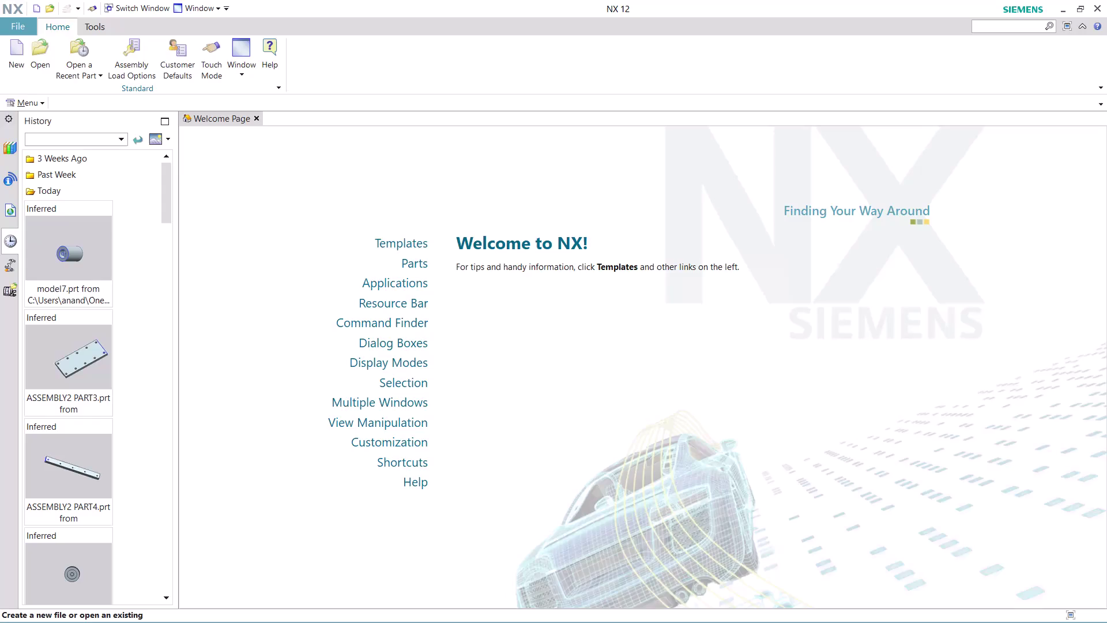
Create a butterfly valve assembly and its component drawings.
Search Command Finder for JOURNAL and start a new journal recording past the warning.
text(JOURN)
text(AL)
key(Return)
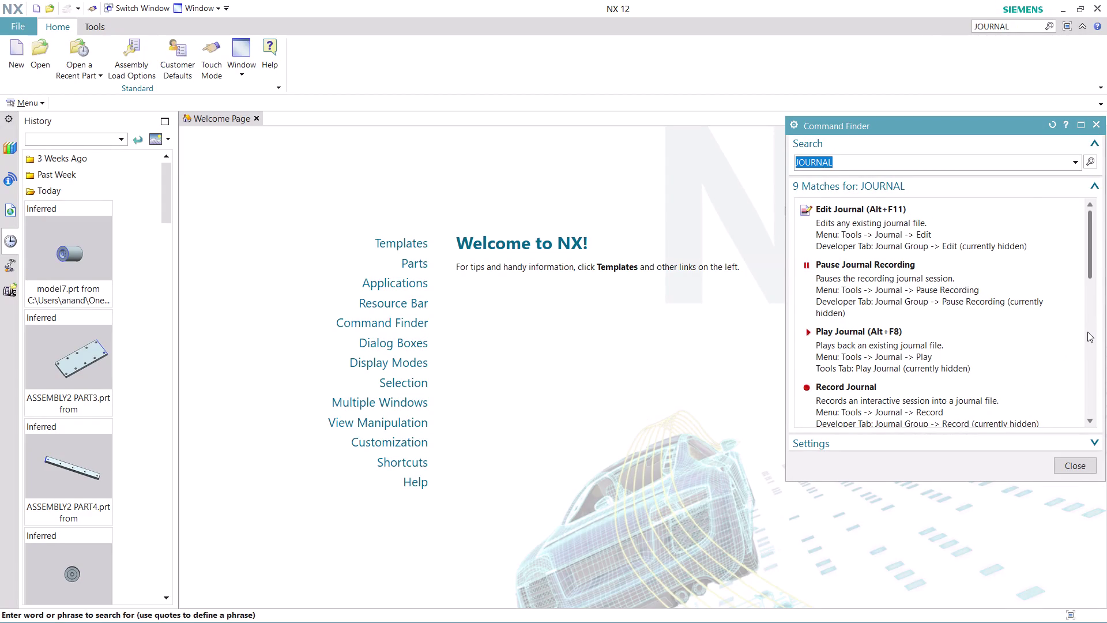
scroll(down, 3)
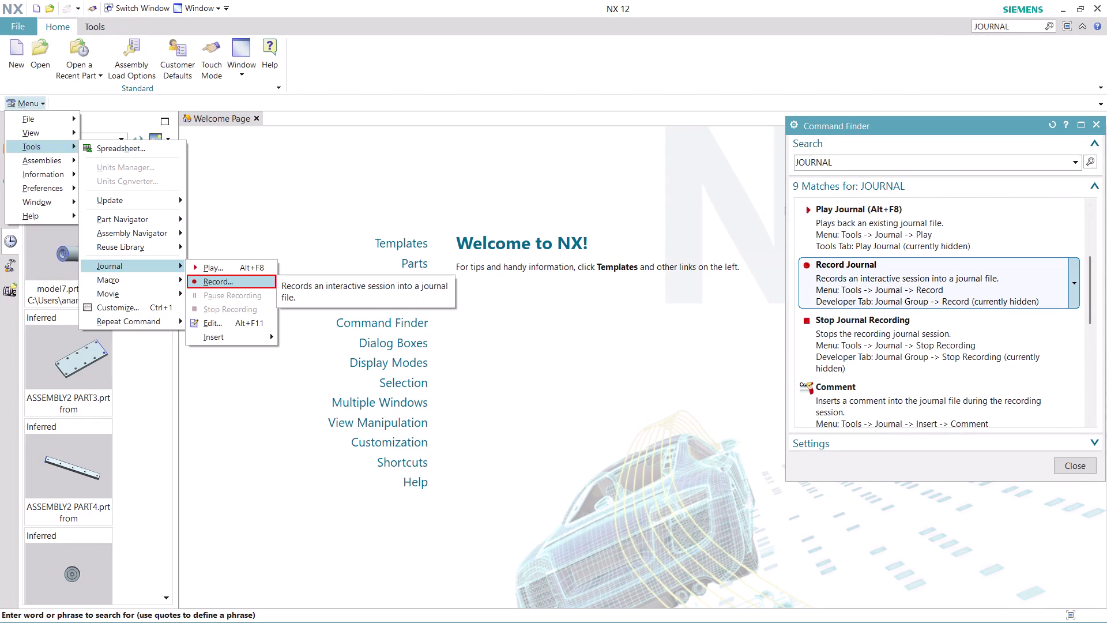
click(879, 287)
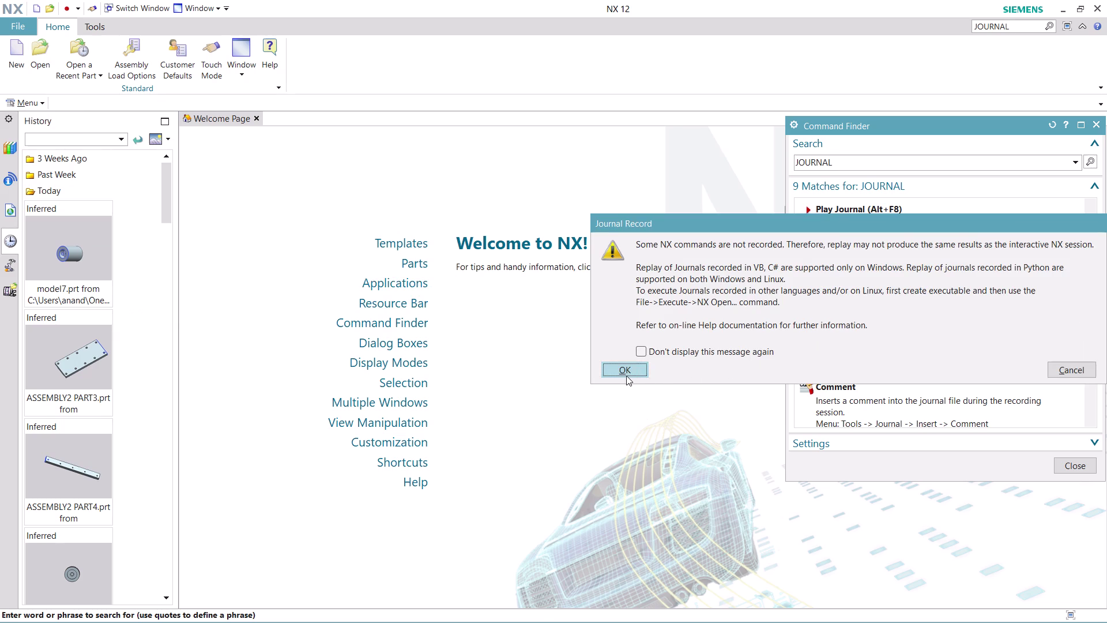
click(626, 376)
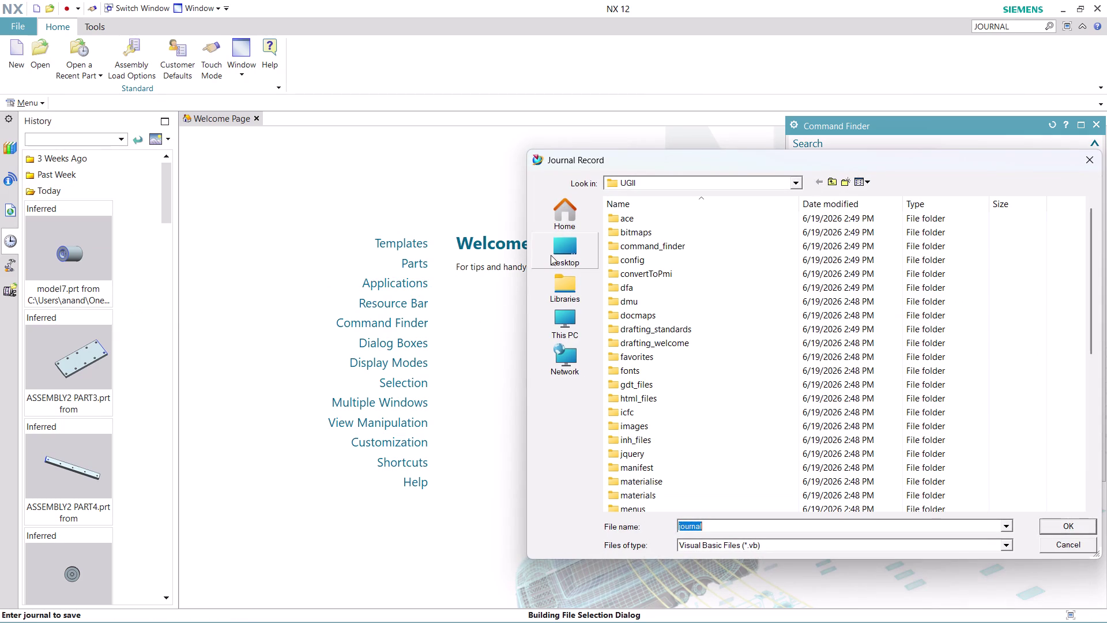
Save the journal as 'ASSEMBLY 16' in Desktop > nx-cad drawing files.
click(552, 254)
double_click(705, 449)
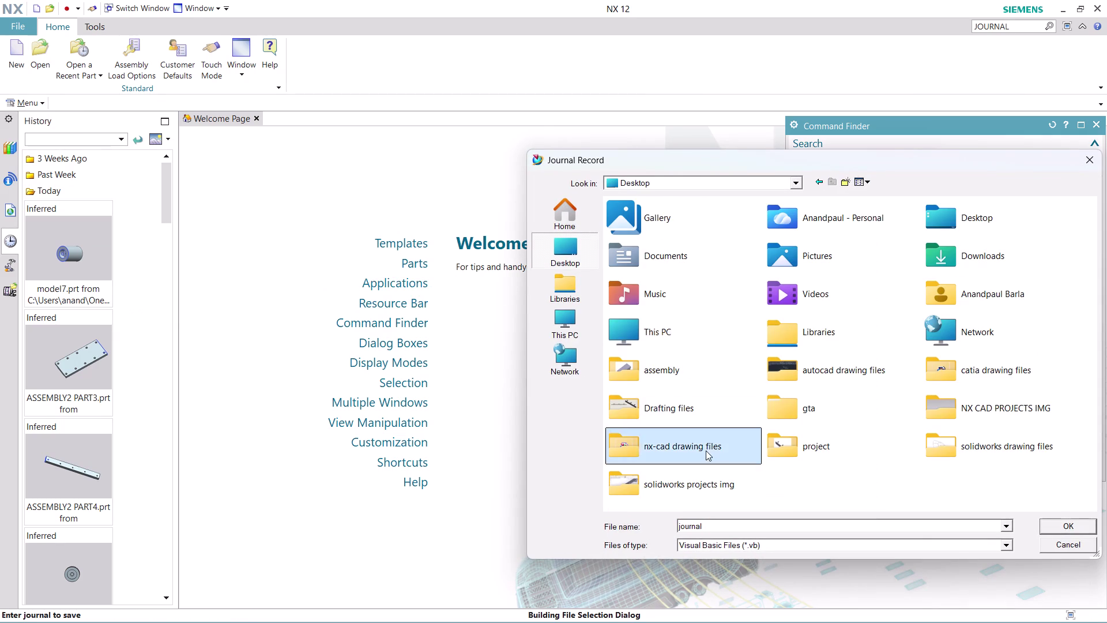
click(731, 524)
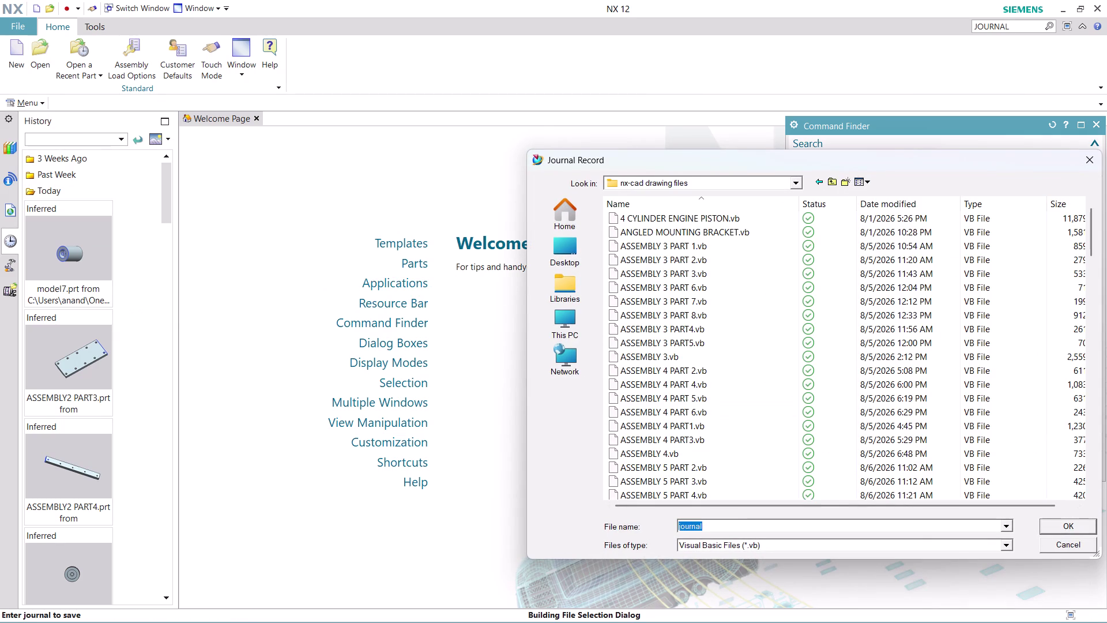
text(ASS)
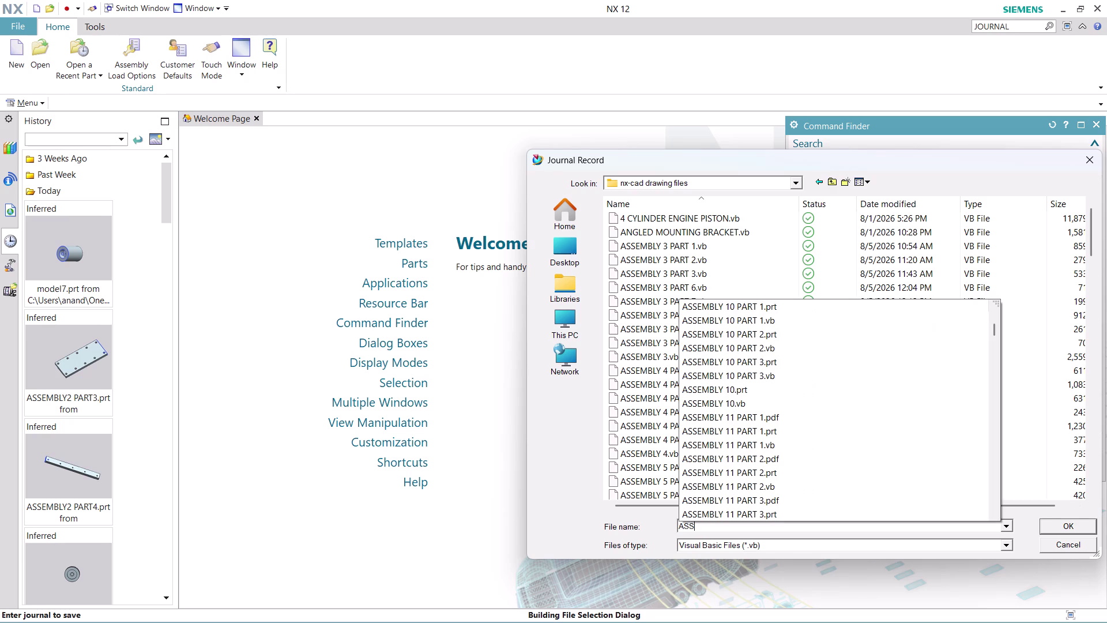
text(EMBLY)
key(space)
text(1)
key(6)
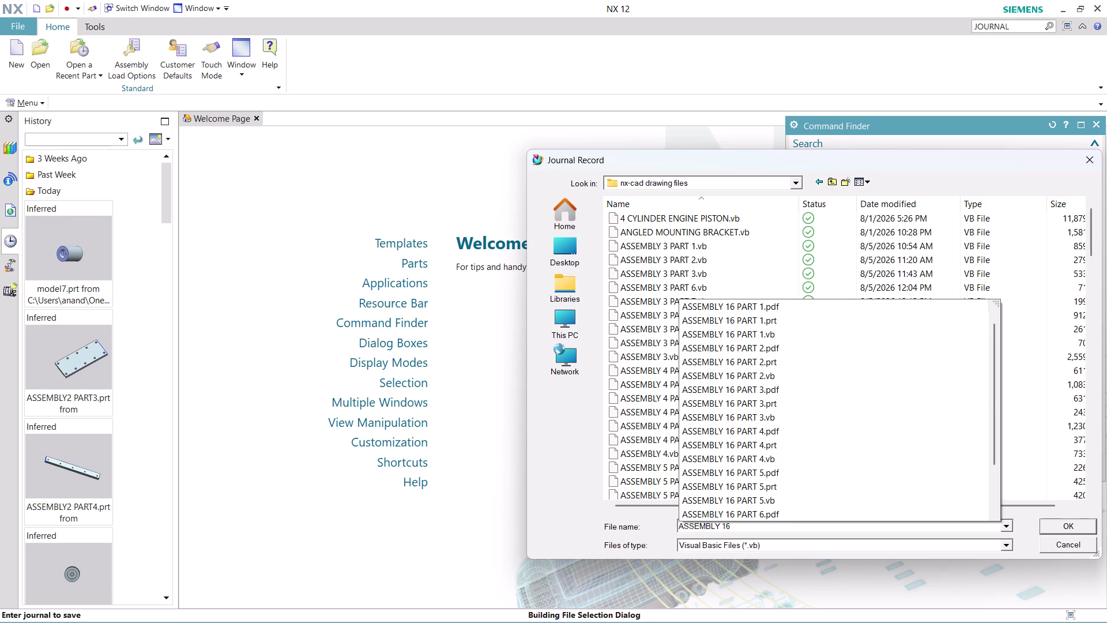
key(Return)
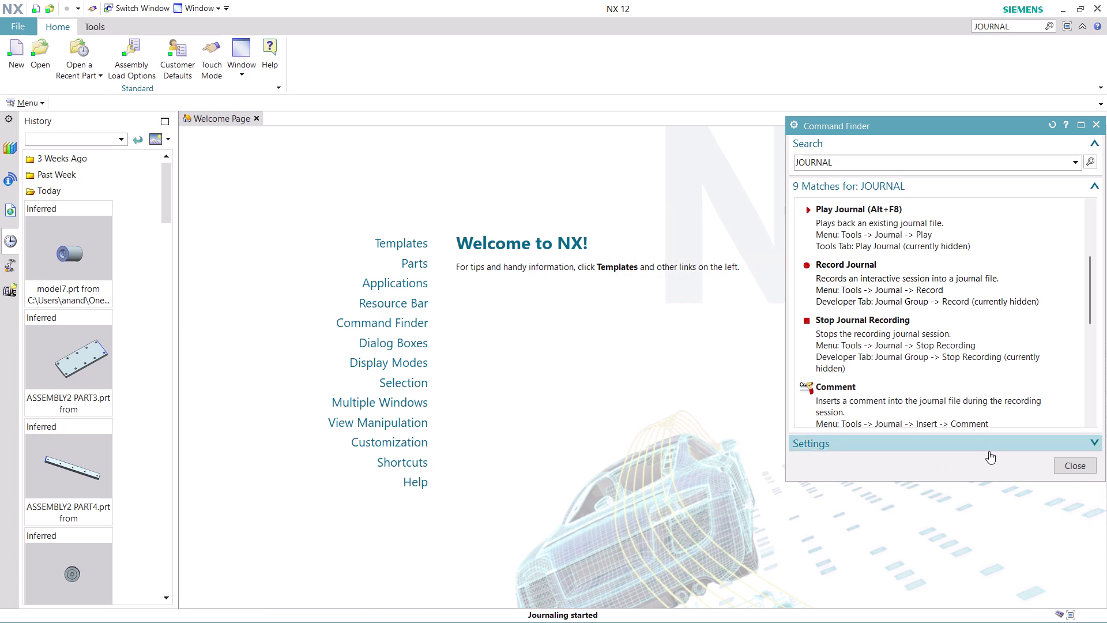
click(1067, 461)
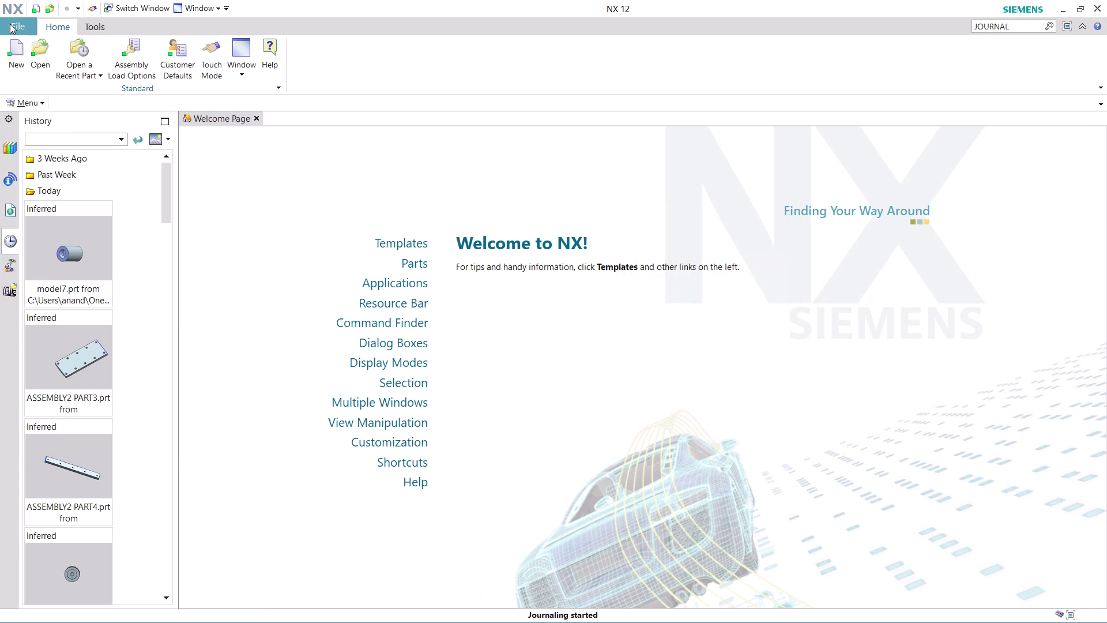
Create a new assembly file using the Assembly template on the Model tab.
click(9, 24)
click(45, 43)
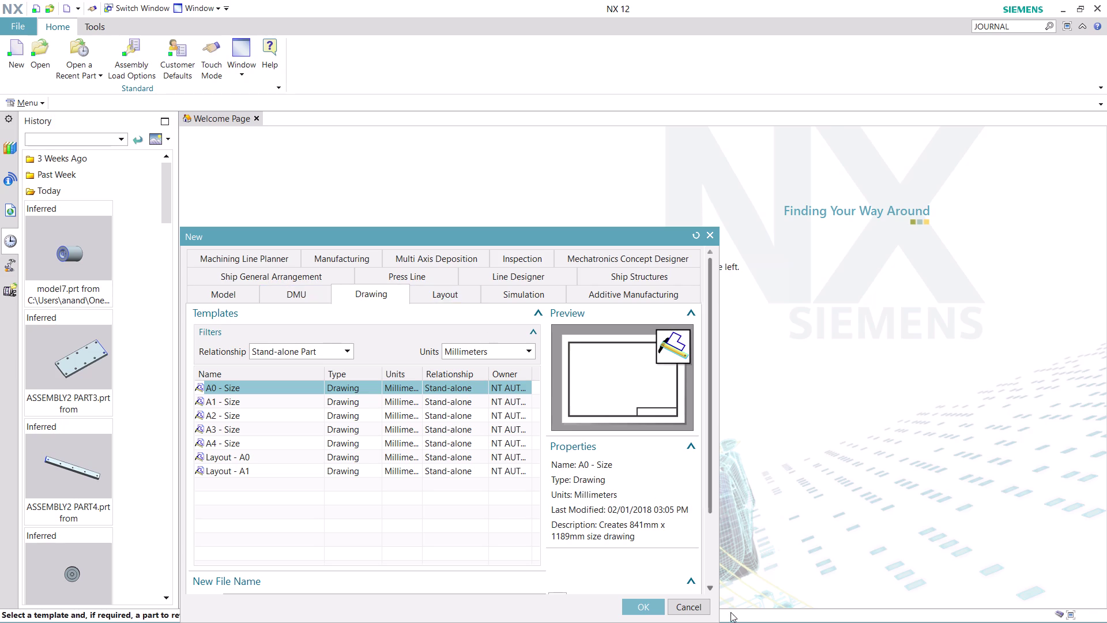
click(697, 607)
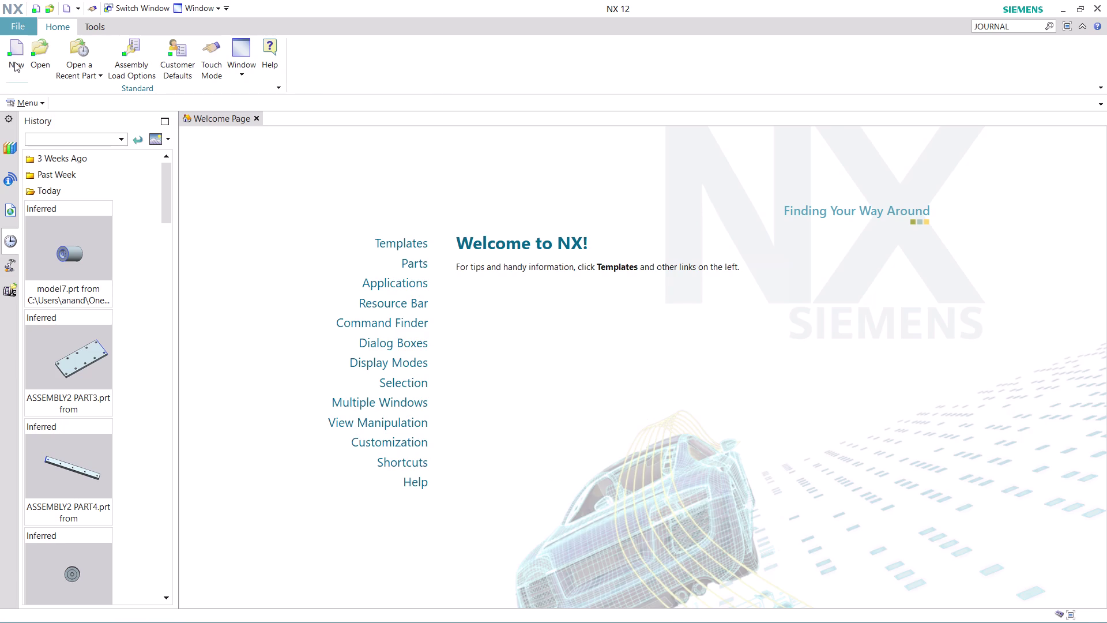
click(15, 61)
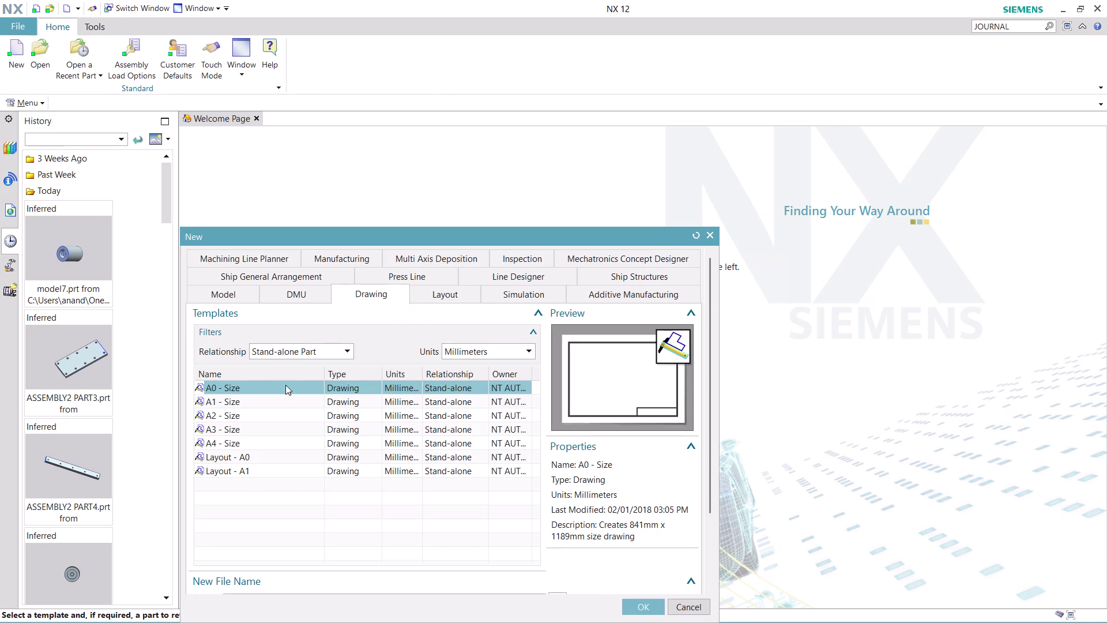
click(226, 296)
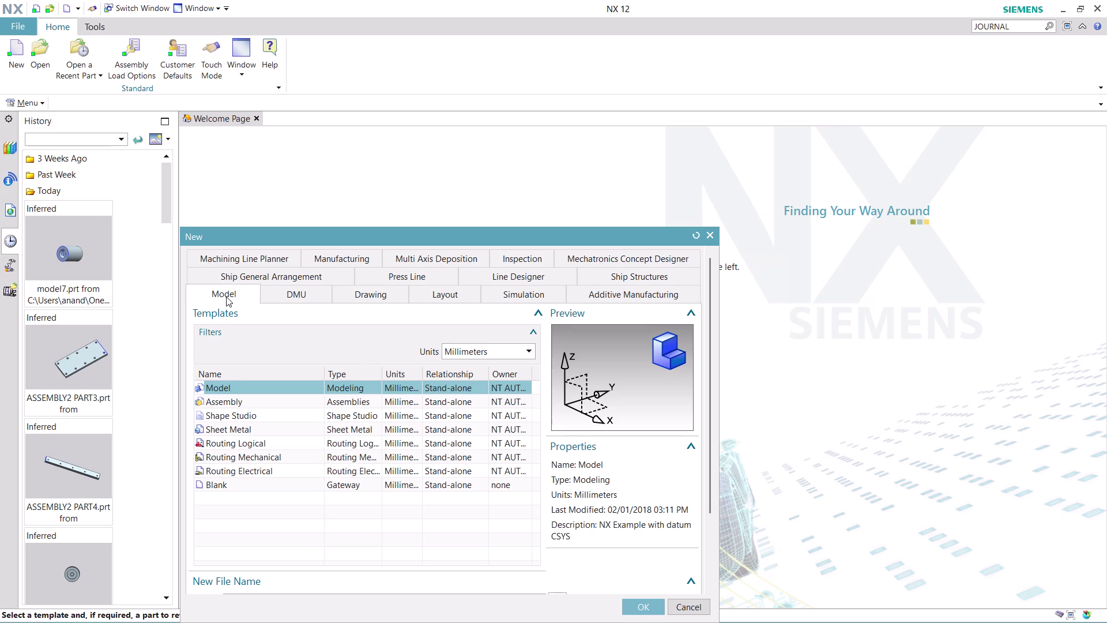
click(256, 403)
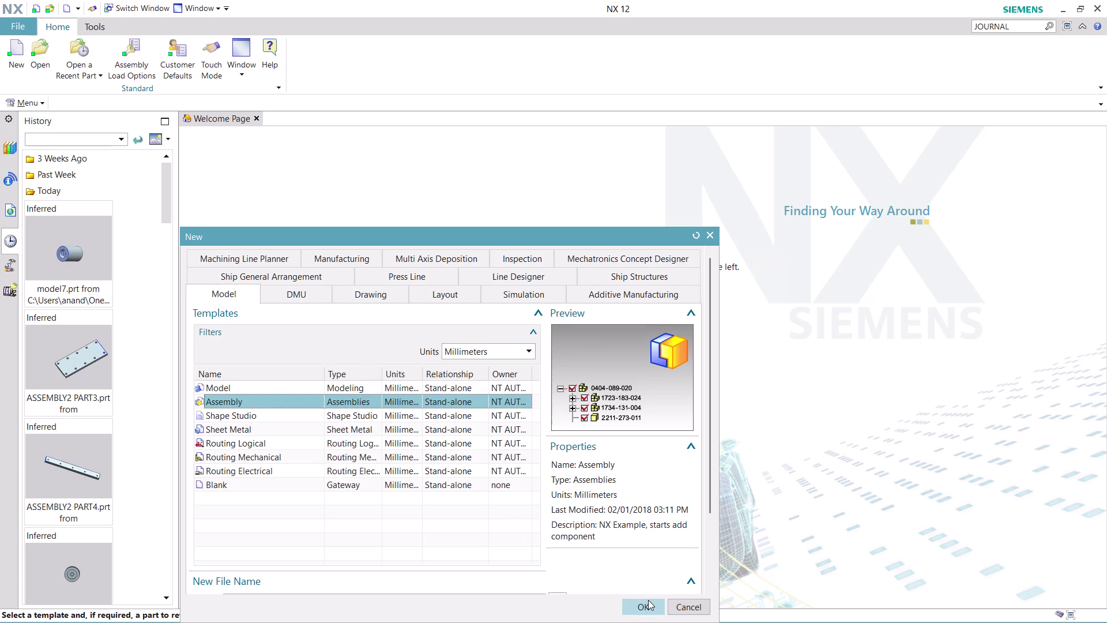
click(648, 600)
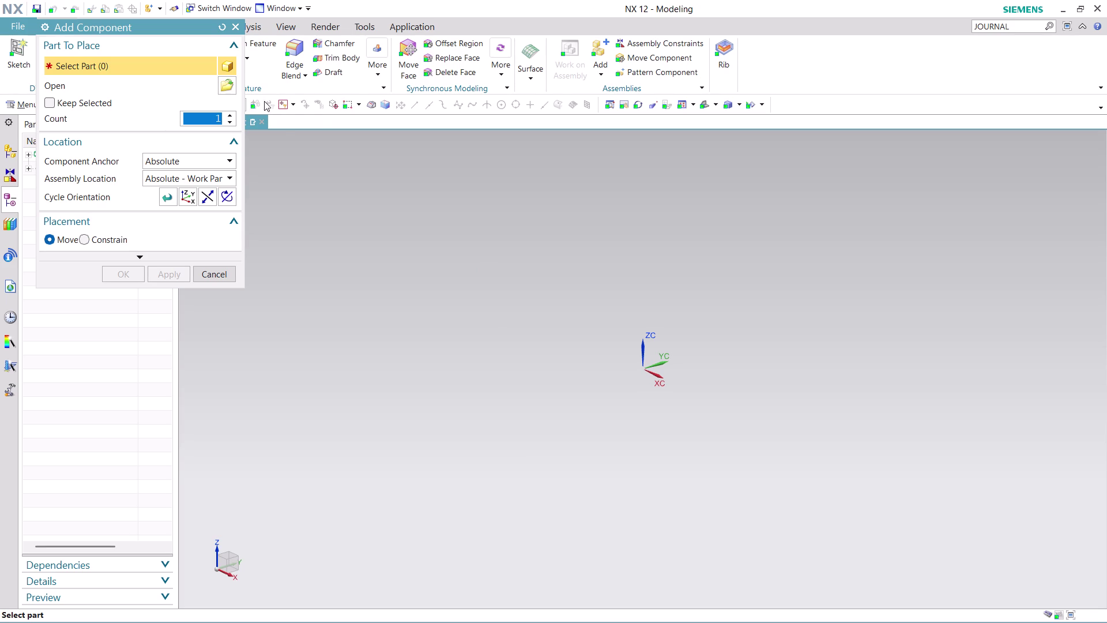
Browse to Desktop > nx-cad drawing files and select ASSEMBLY 16 PART 1.
click(231, 83)
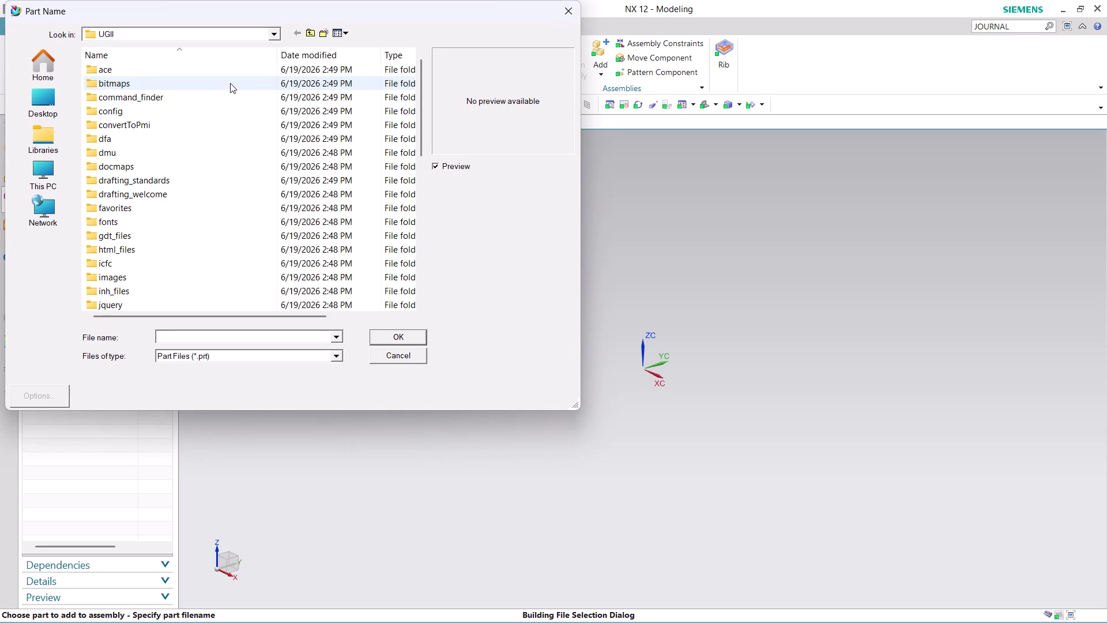
click(46, 97)
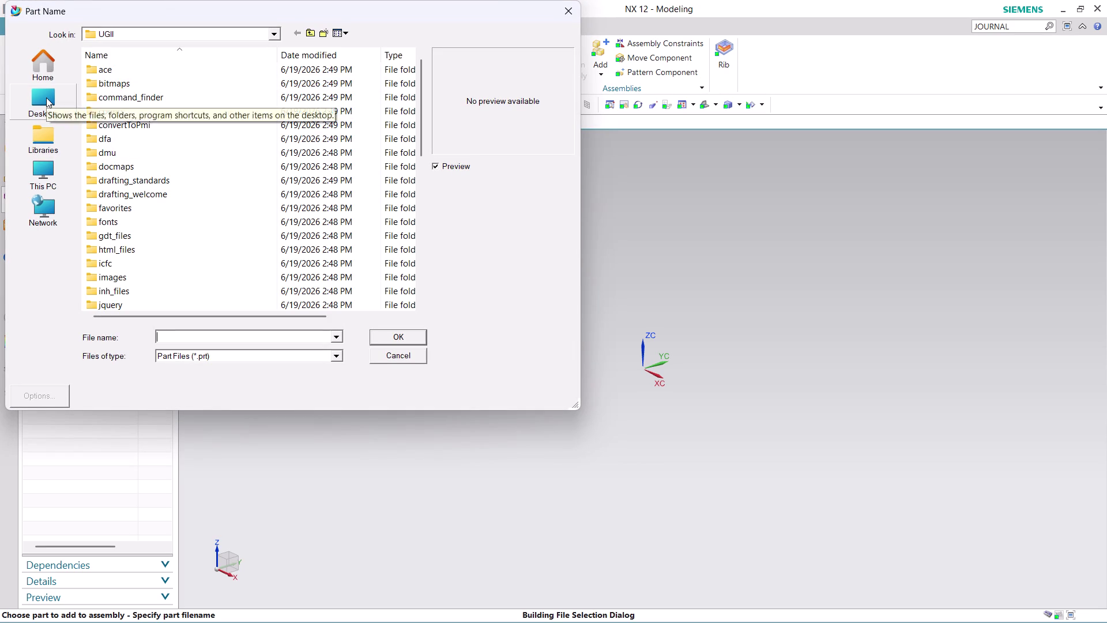
scroll(down, 3)
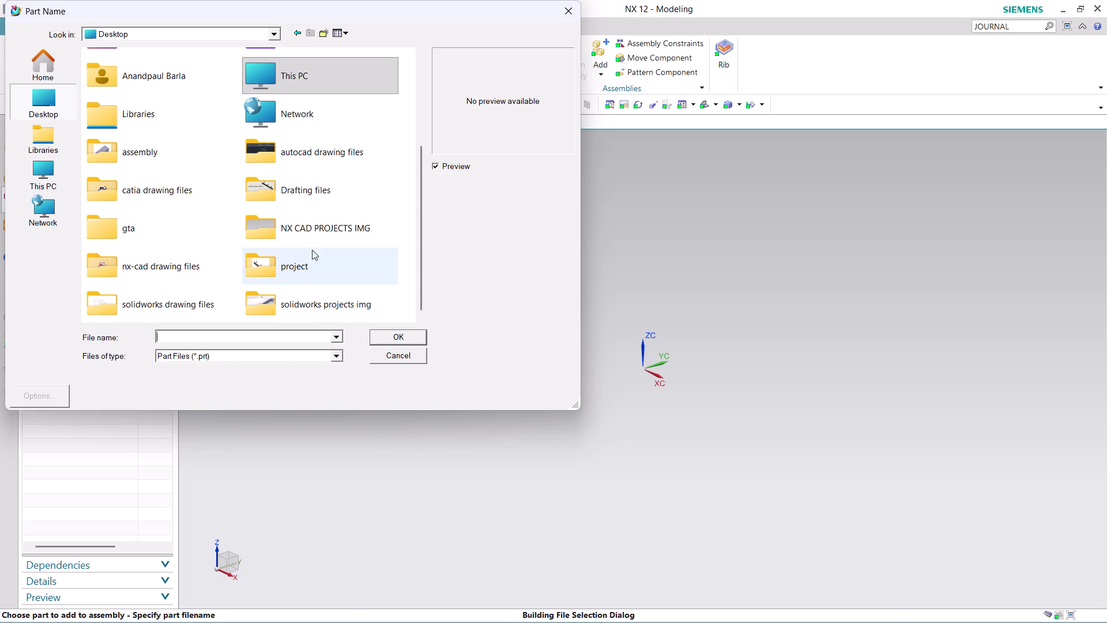
double_click(163, 272)
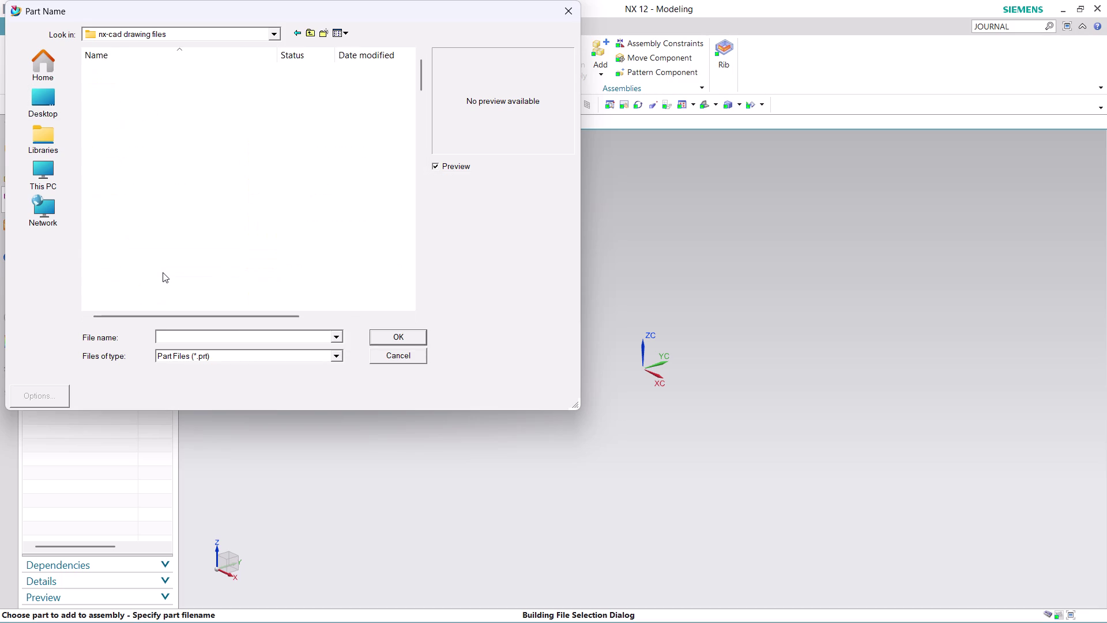
scroll(down, 3)
scroll(down, 3)
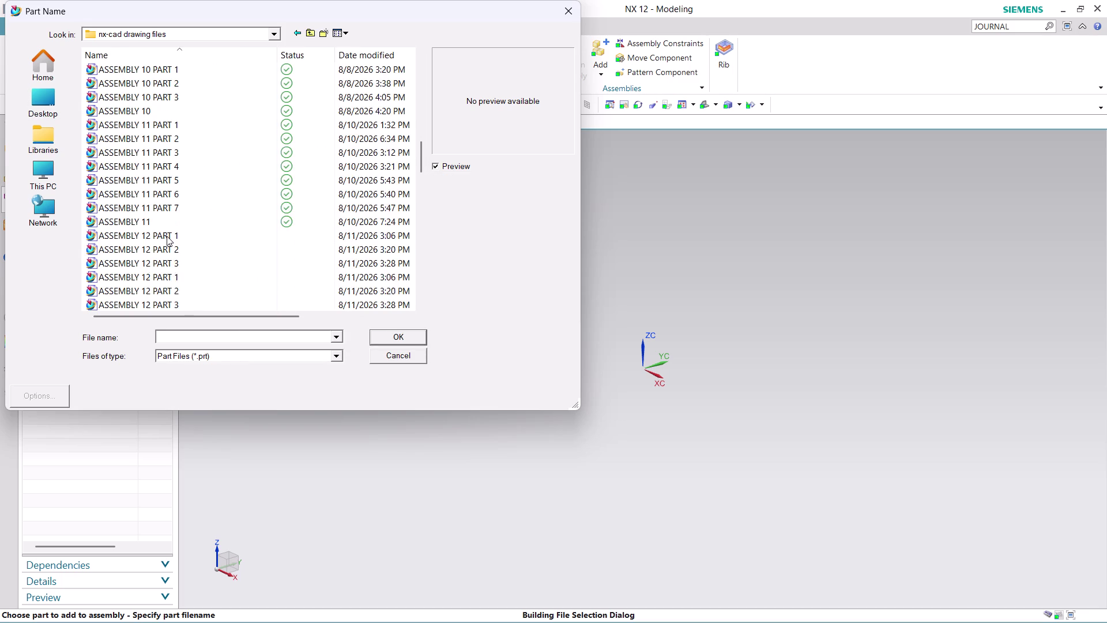
scroll(down, 3)
scroll(down, 3)
scroll(down, 3)
scroll(down, 3)
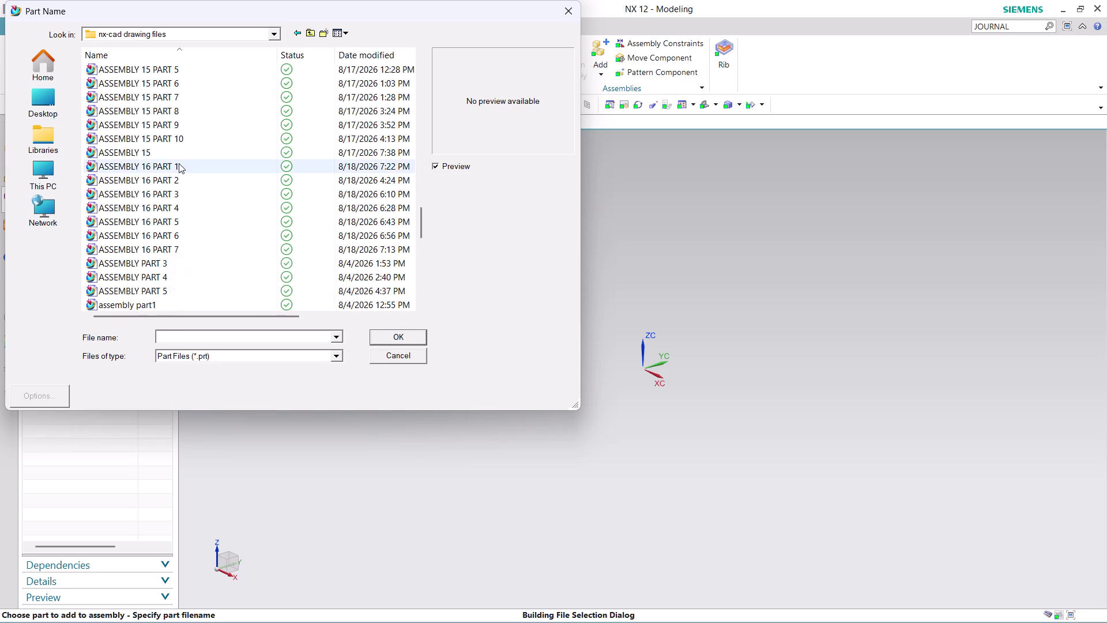
click(179, 163)
click(417, 331)
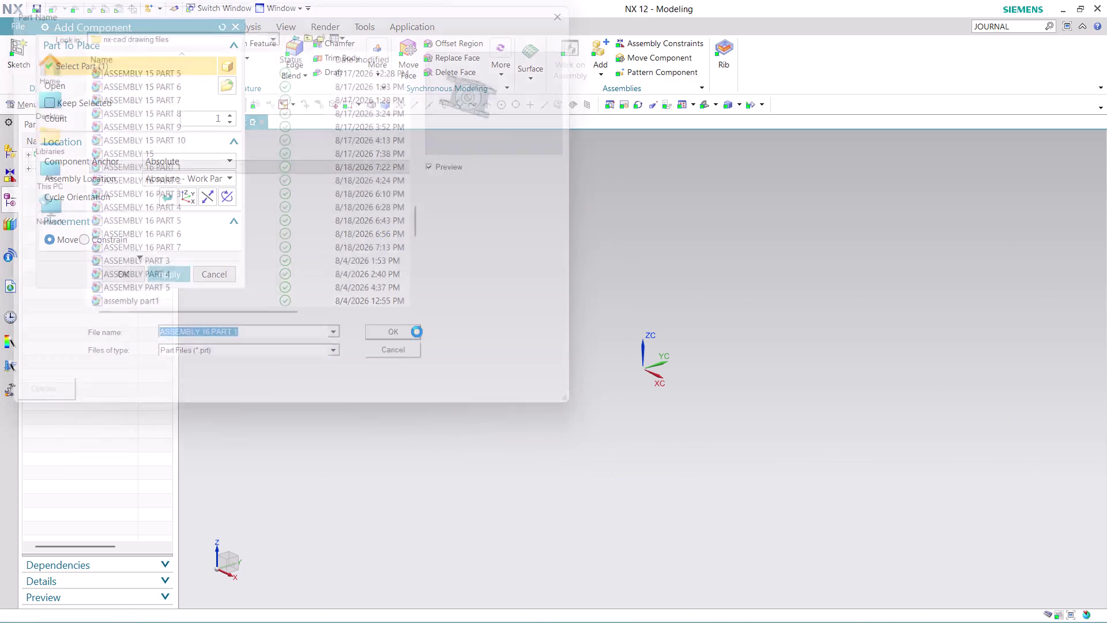
Place ASSEMBLY 16 PART 1 into the assembly.
scroll(down, 3)
scroll(down, 3)
scroll(up, 3)
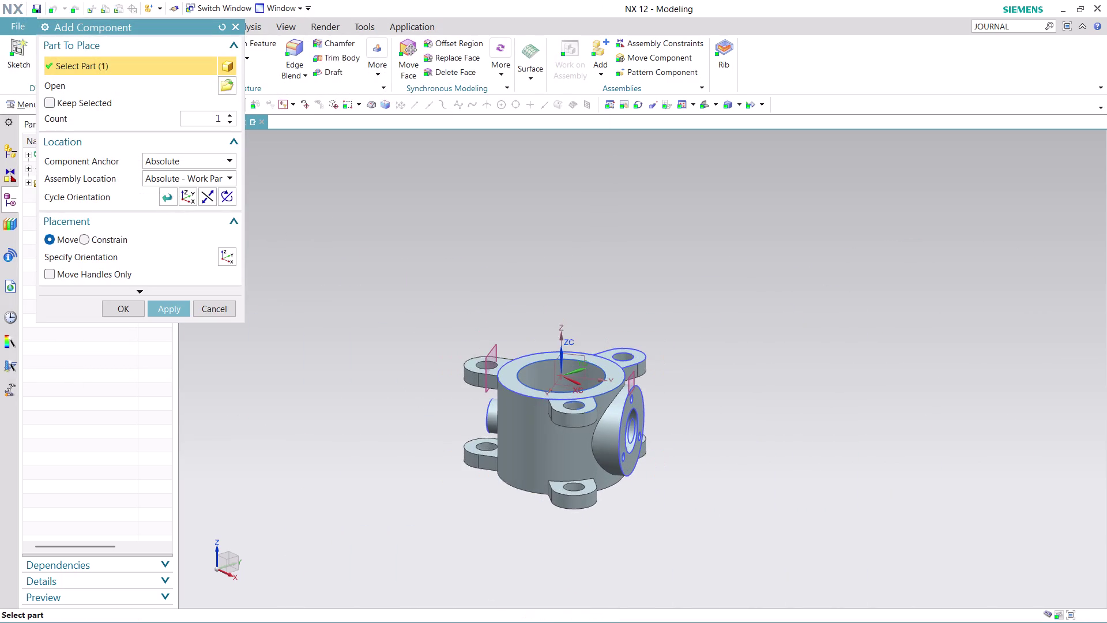
scroll(up, 3)
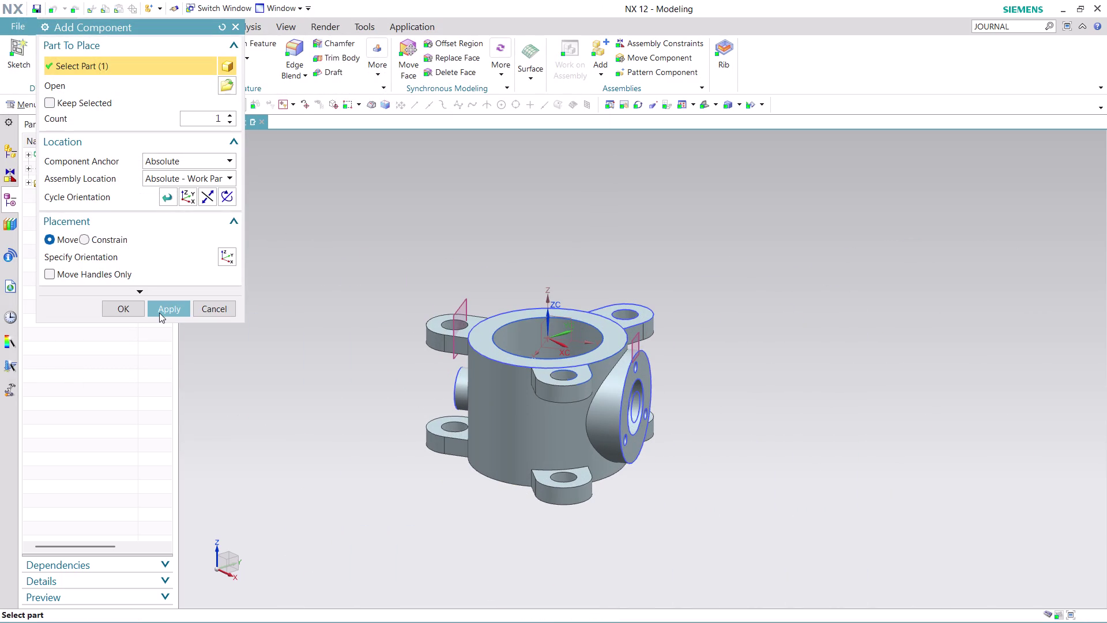
click(116, 310)
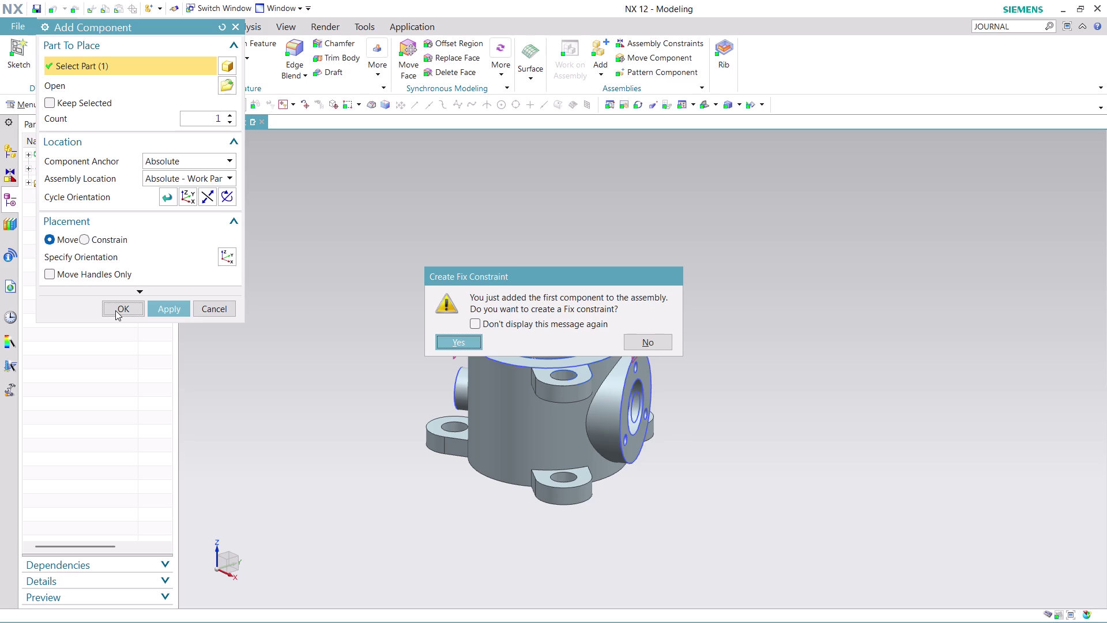
Fix the housing in place and orbit to inspect its top and holes.
click(465, 340)
scroll(up, 3)
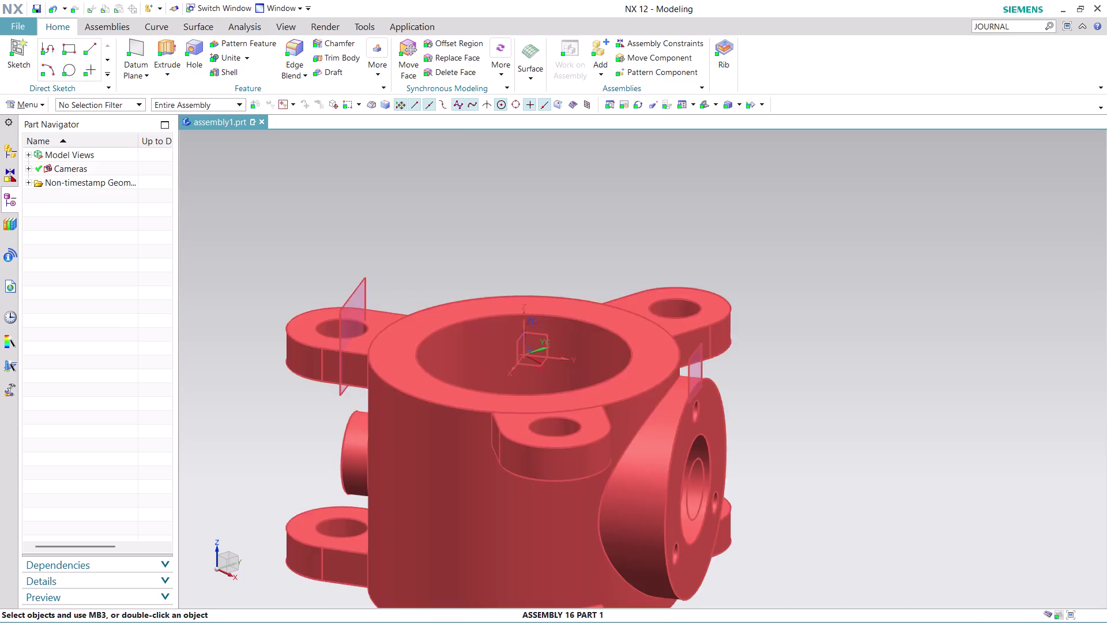
scroll(down, 3)
scroll(up, 3)
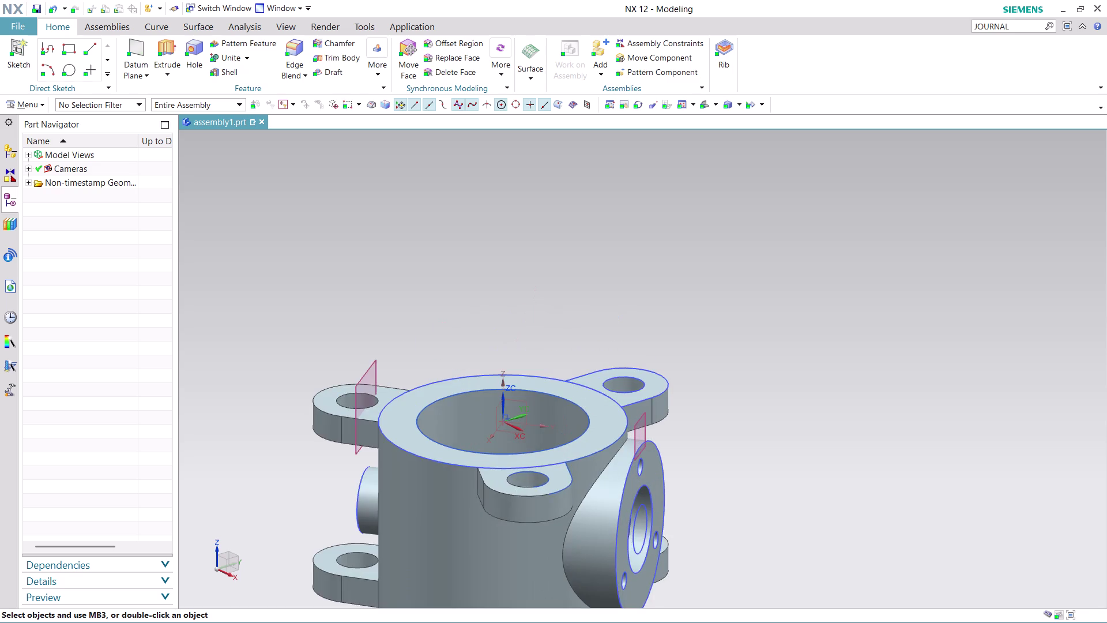
scroll(down, 3)
middle_drag(593, 251, 622, 278)
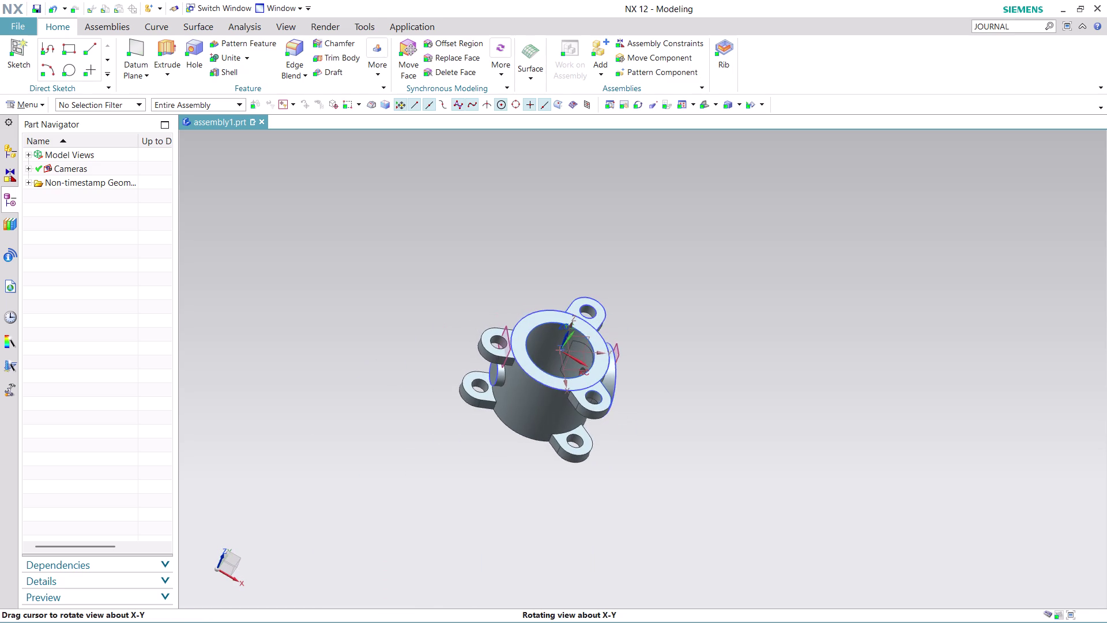
scroll(up, 3)
middle_drag(624, 329, 618, 324)
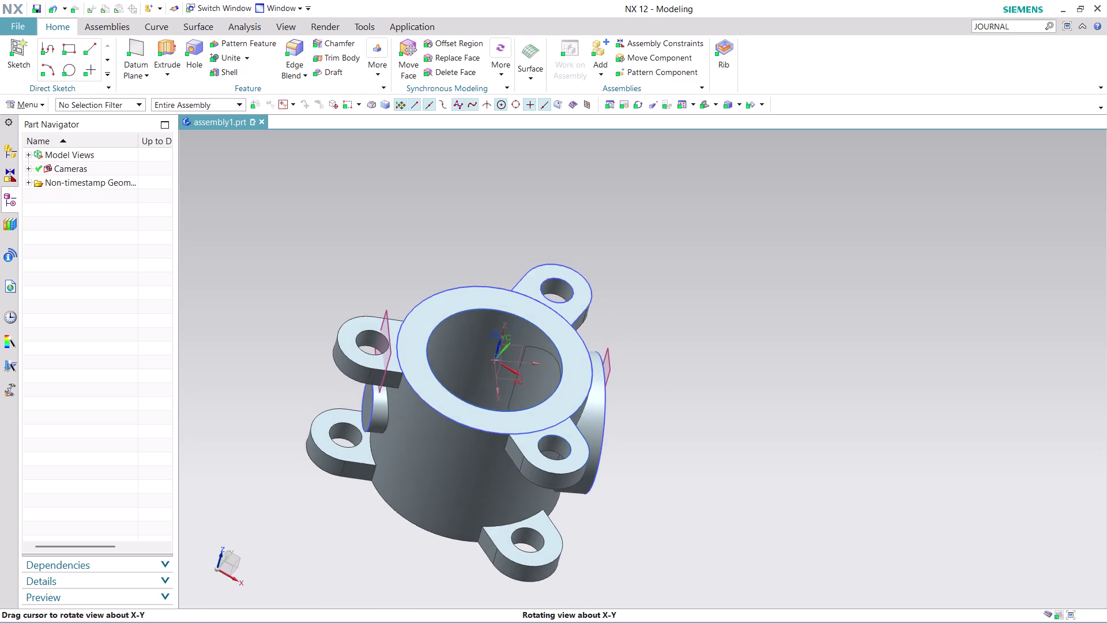
Orbit back toward an isometric view and switch to the Assemblies tab.
middle_drag(618, 324, 606, 313)
scroll(down, 3)
scroll(up, 3)
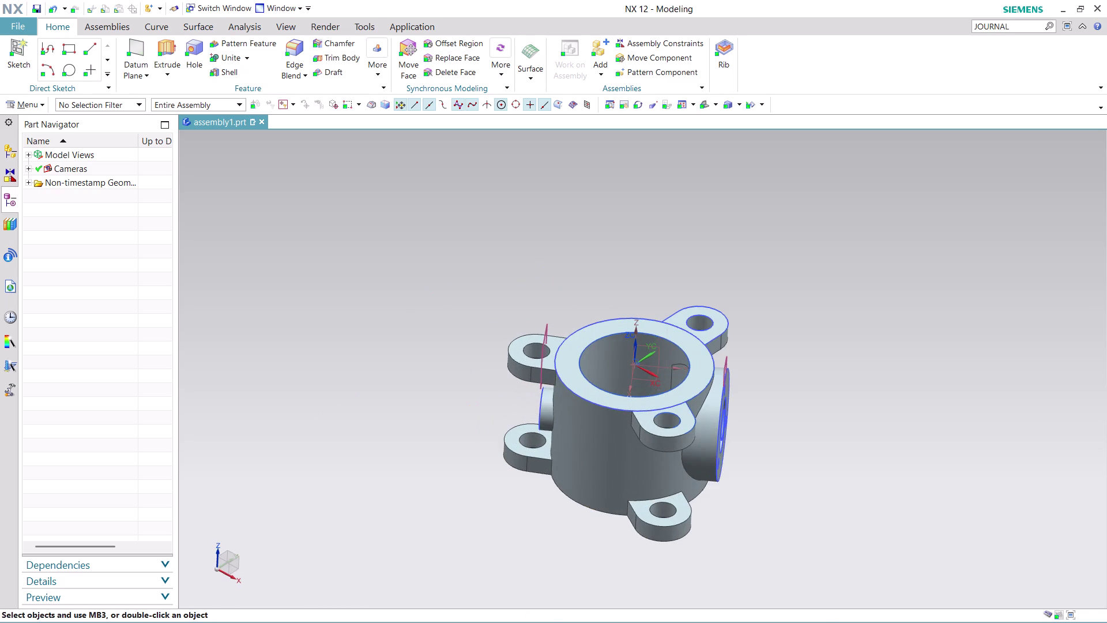
middle_drag(798, 414, 705, 445)
scroll(up, 3)
middle_drag(767, 349, 767, 332)
scroll(down, 3)
scroll(up, 3)
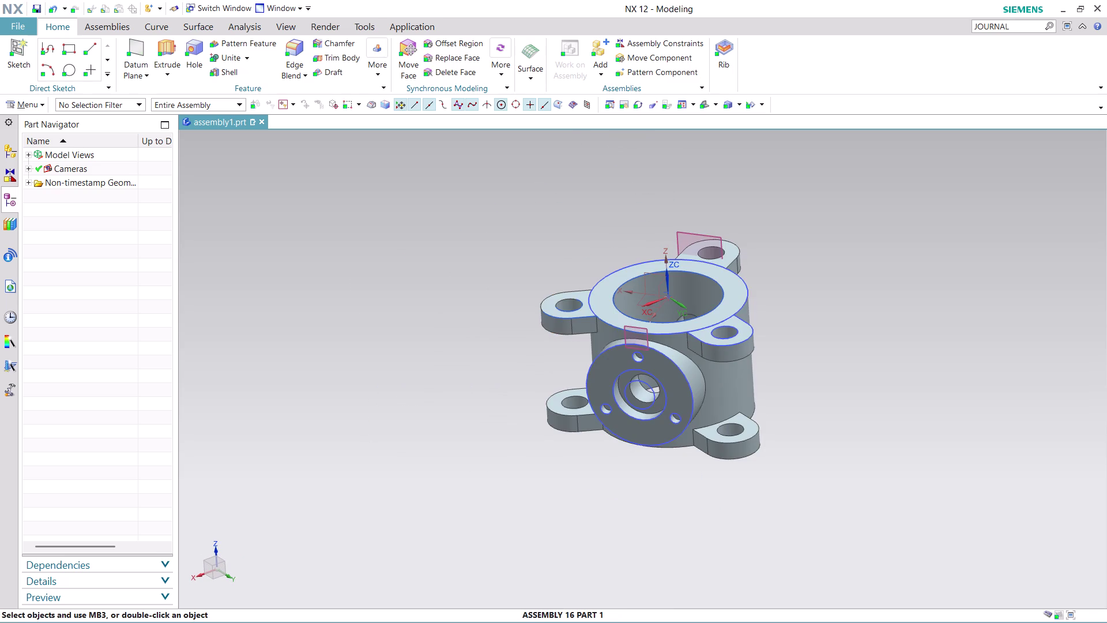
click(108, 28)
Add ASSEMBLY 16 PART 2 with Assembly Location set to Absolute - Displayed Part.
click(174, 51)
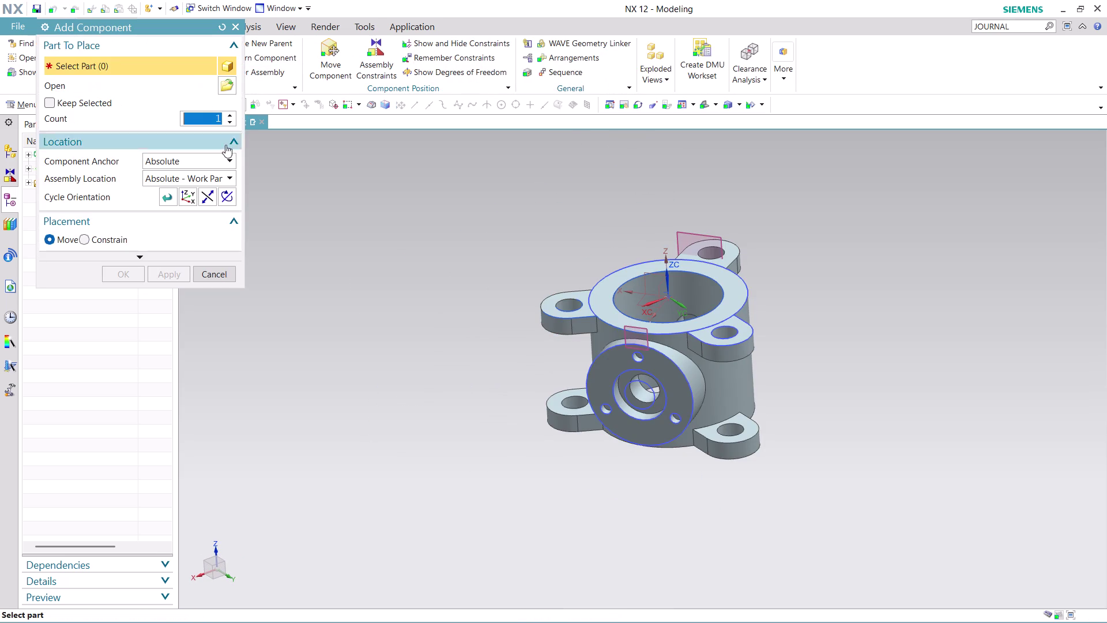
click(224, 92)
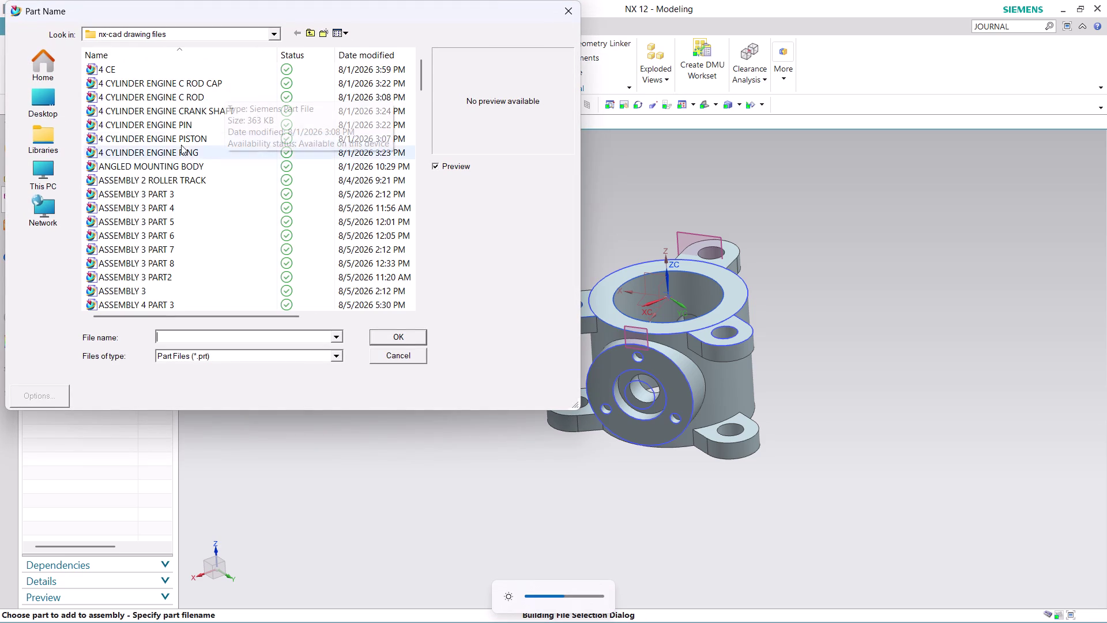
scroll(down, 3)
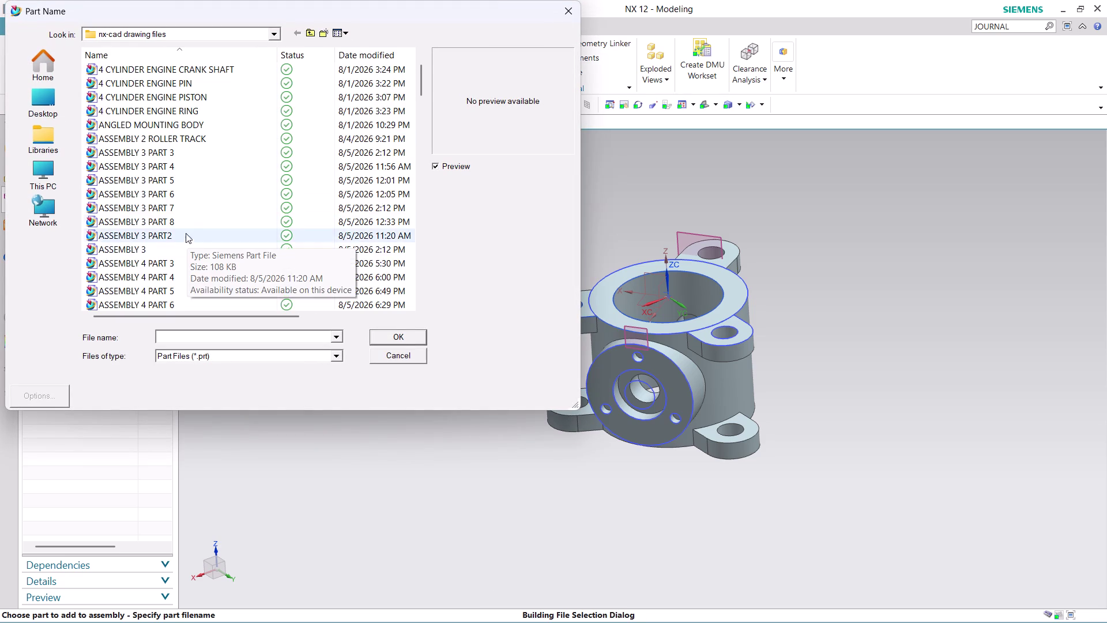
scroll(down, 3)
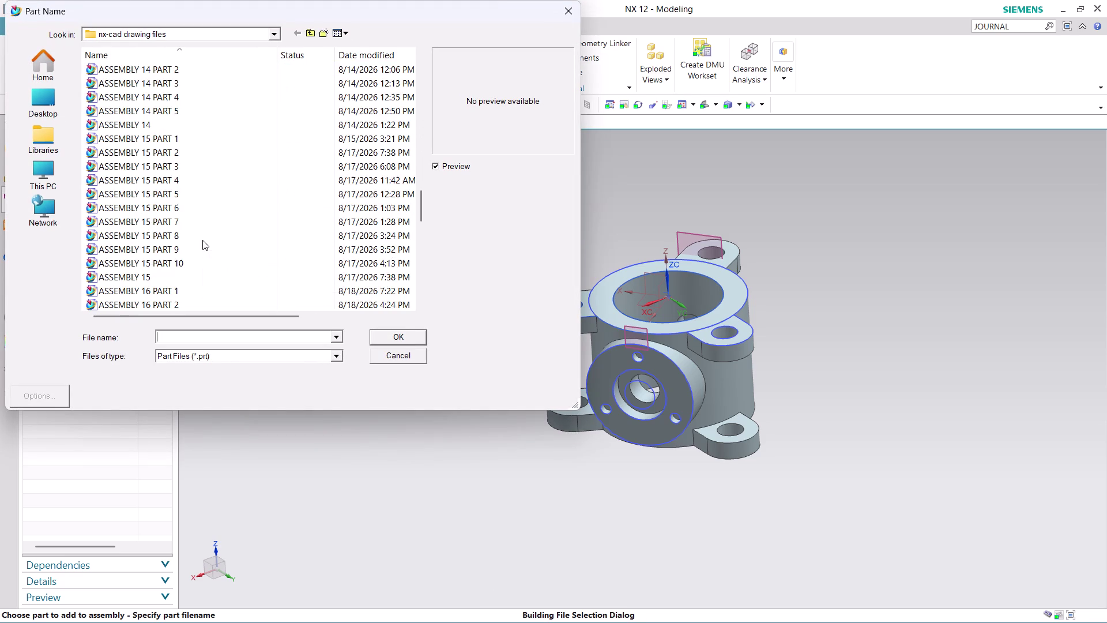
scroll(down, 3)
click(191, 142)
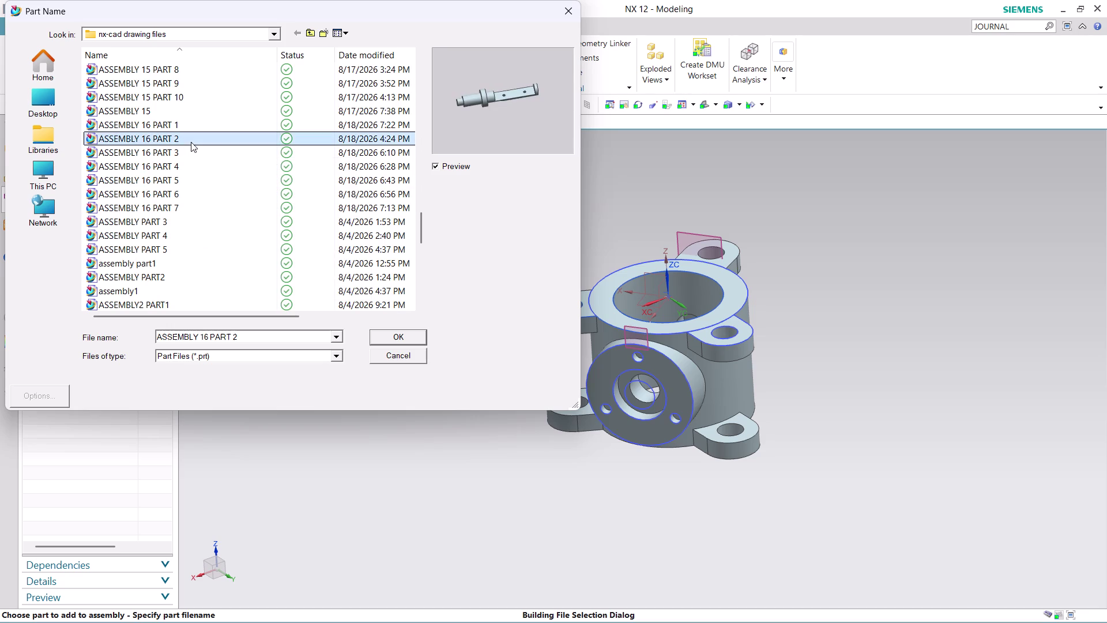
click(399, 331)
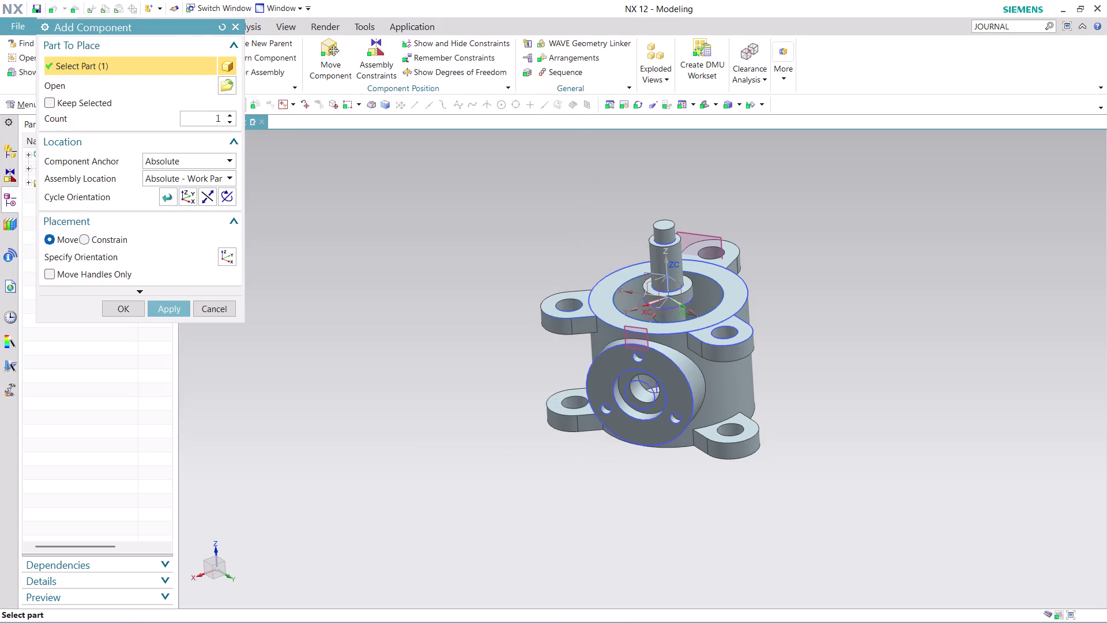
click(227, 179)
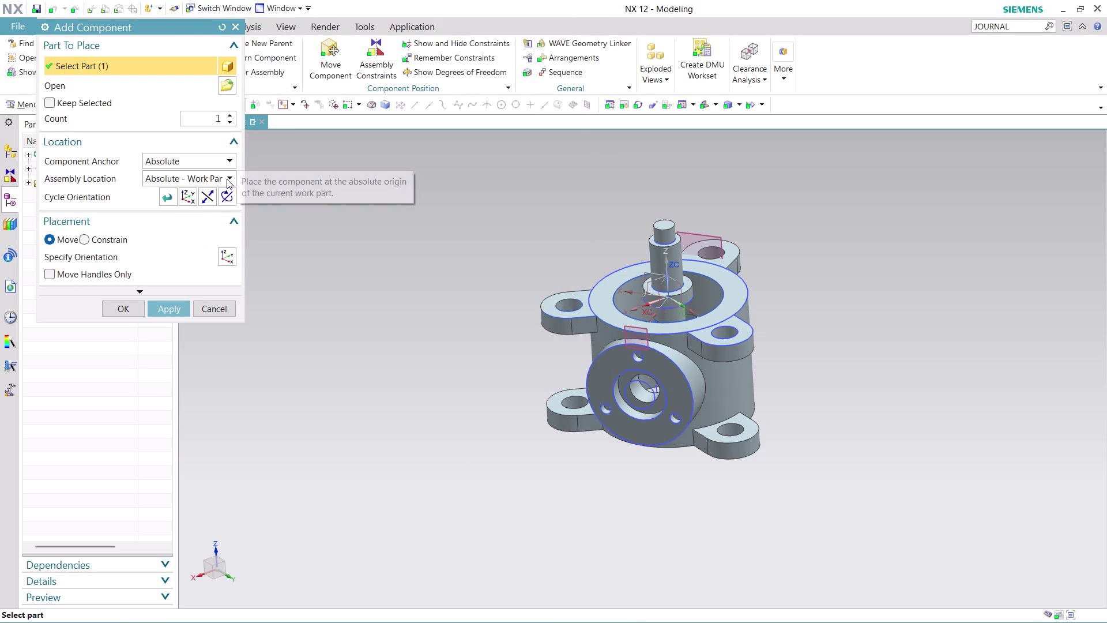
click(220, 223)
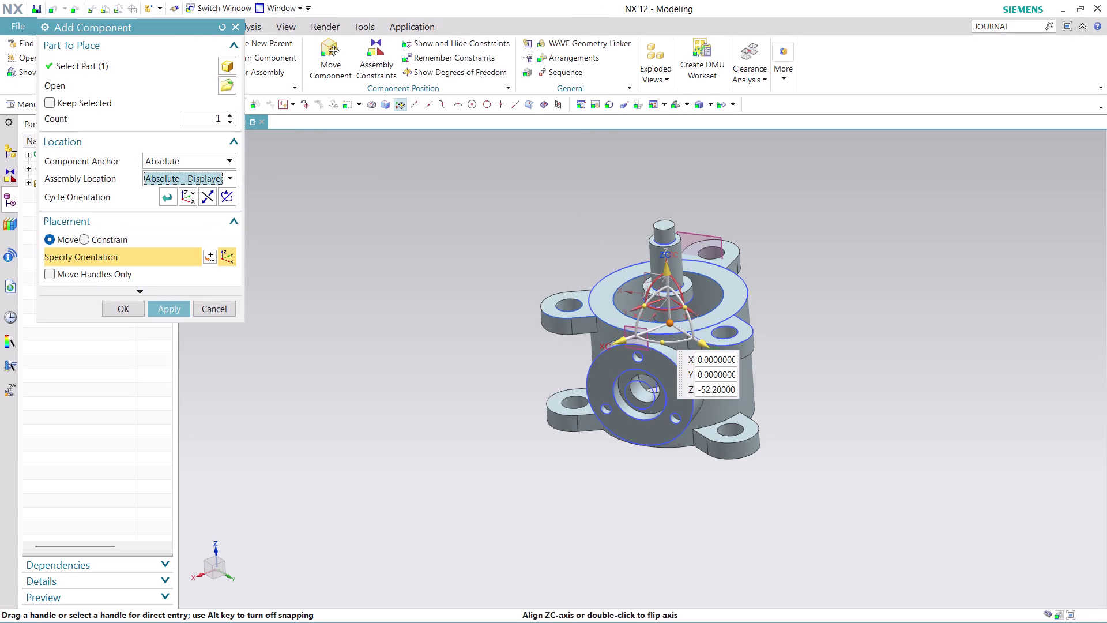
Rotate the shaft about its Y and X axes and move it beside the housing.
drag(642, 303, 647, 376)
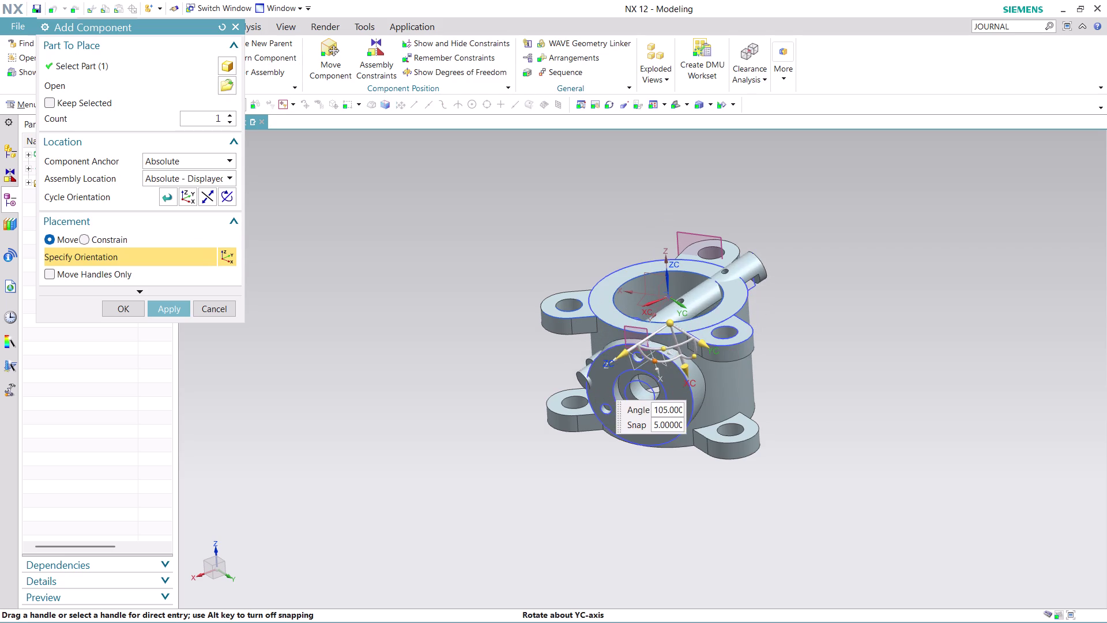
drag(647, 377, 725, 260)
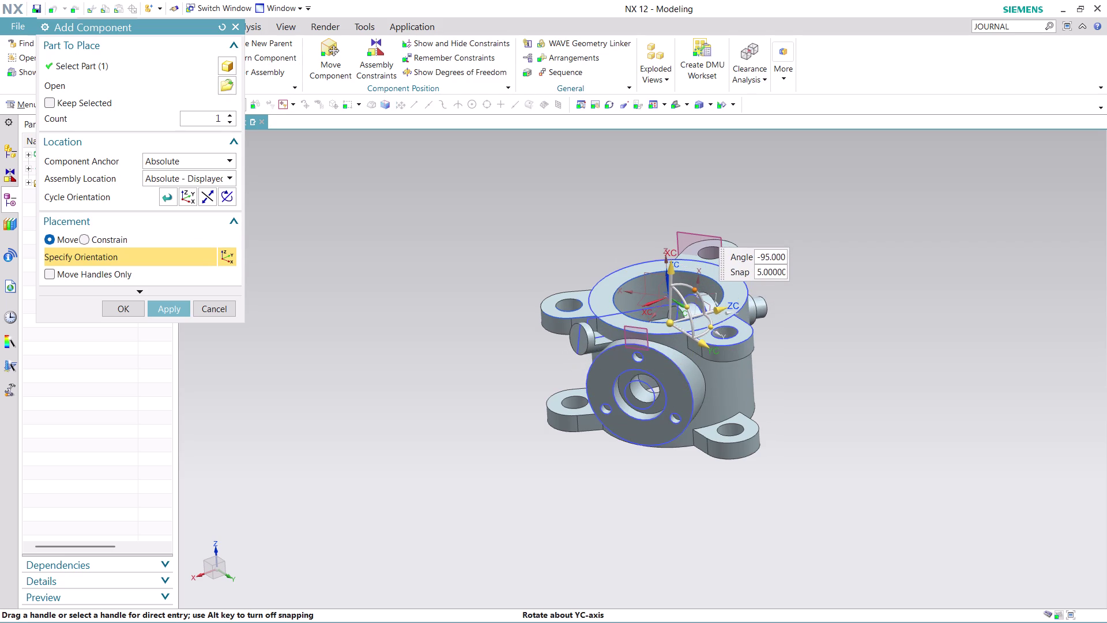
drag(726, 260, 719, 251)
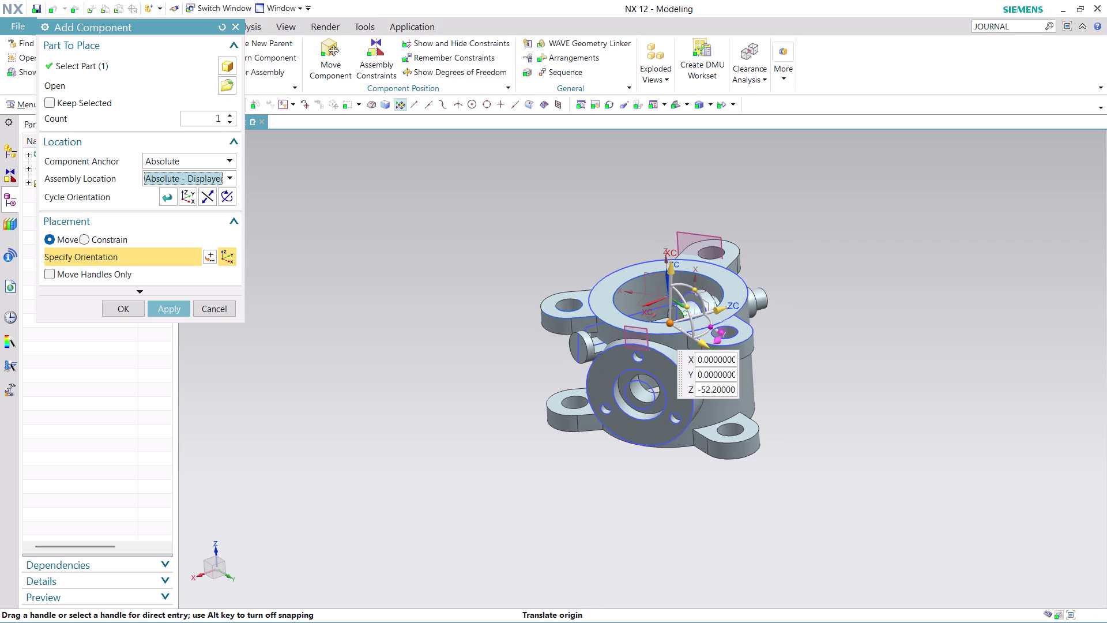
drag(717, 326, 459, 424)
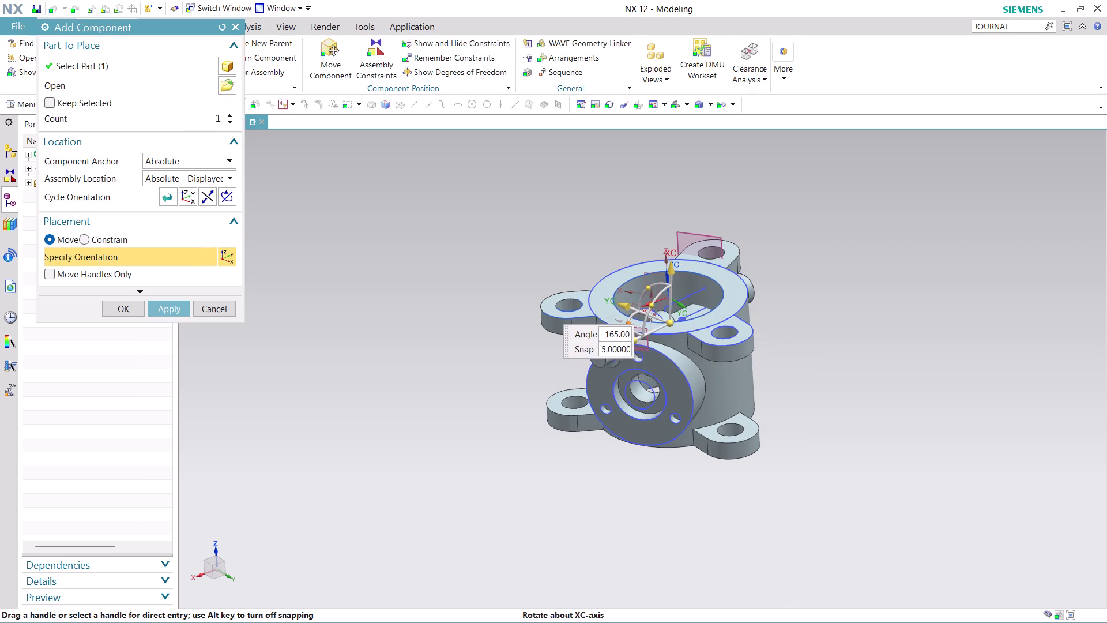
drag(460, 423, 505, 464)
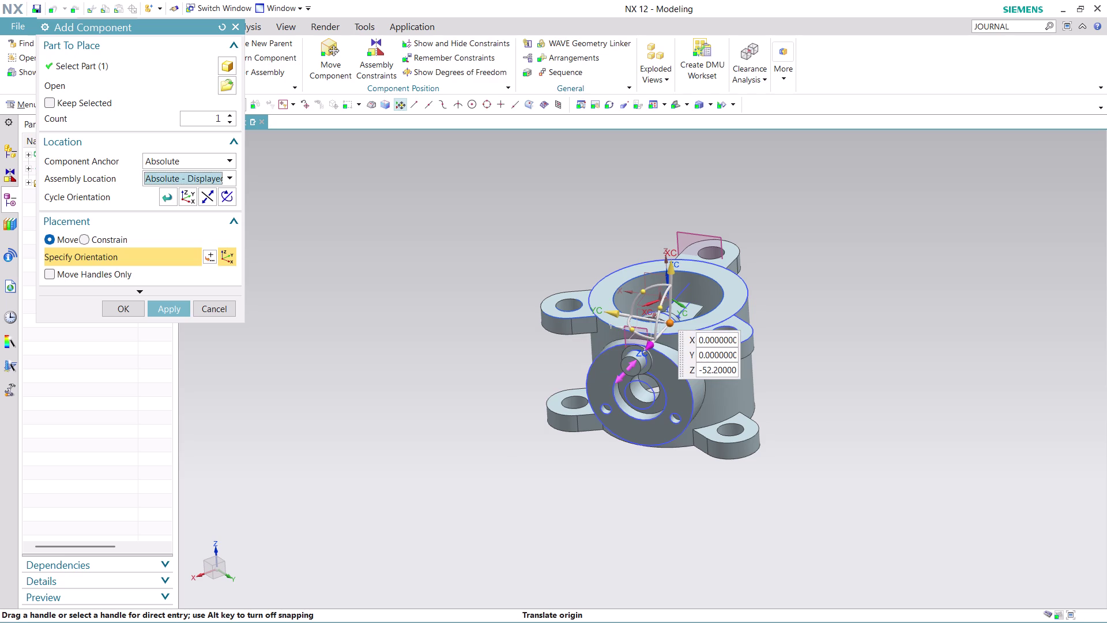
drag(653, 346, 553, 499)
scroll(down, 3)
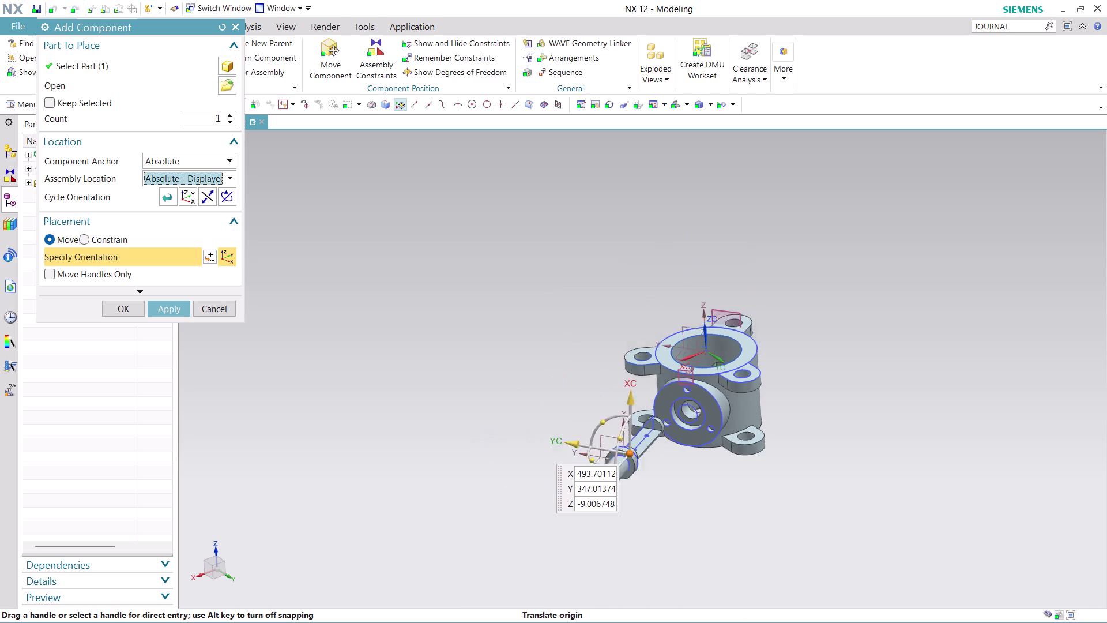
scroll(down, 3)
scroll(up, 3)
middle_drag(821, 357, 798, 347)
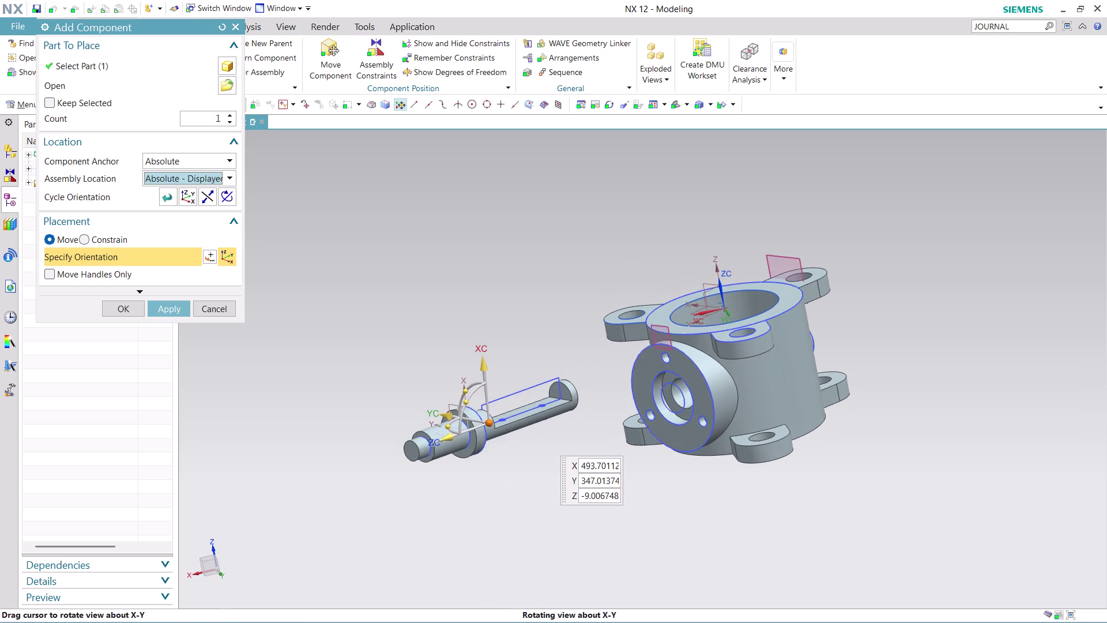
middle_drag(797, 347, 796, 348)
Slide the shaft into line with the housing's side bore and confirm placement.
drag(429, 447, 442, 438)
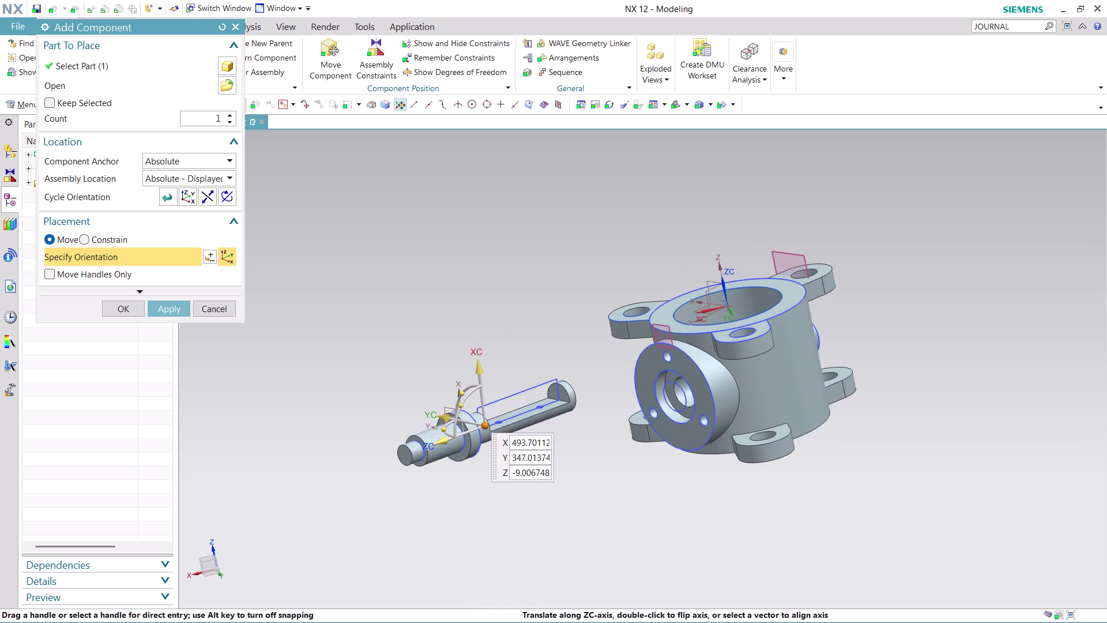
drag(441, 438, 535, 399)
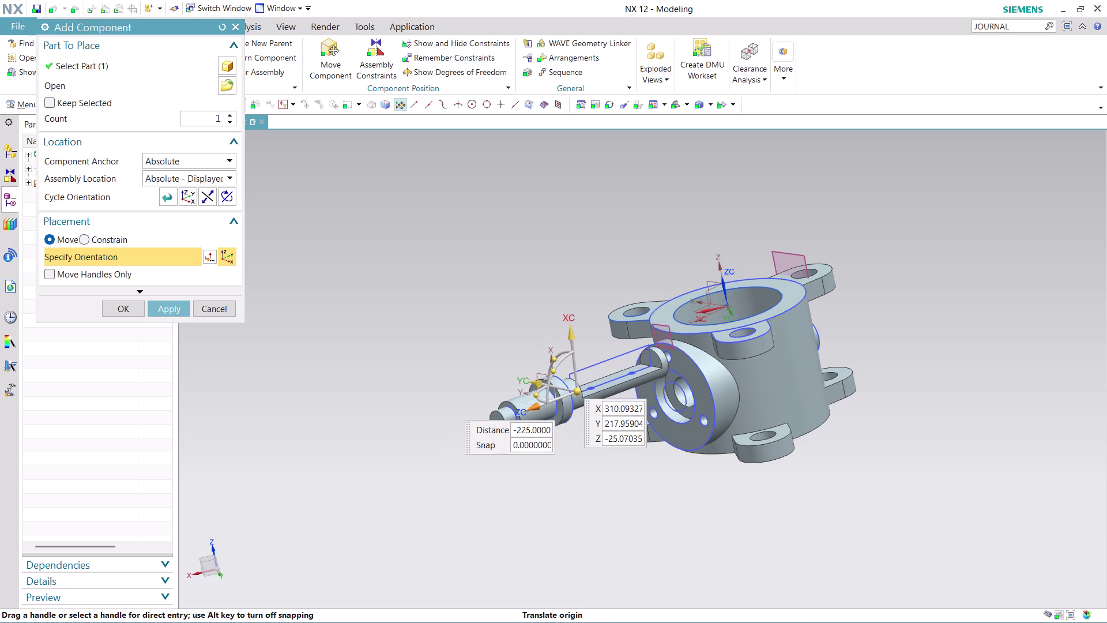
drag(571, 325, 591, 376)
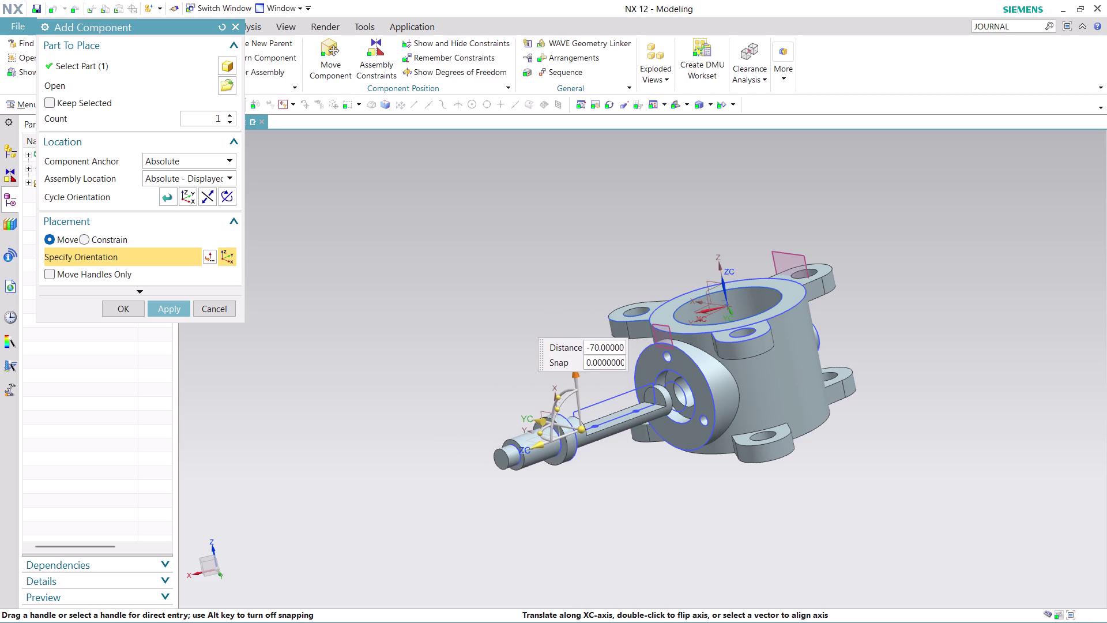
click(118, 308)
scroll(up, 3)
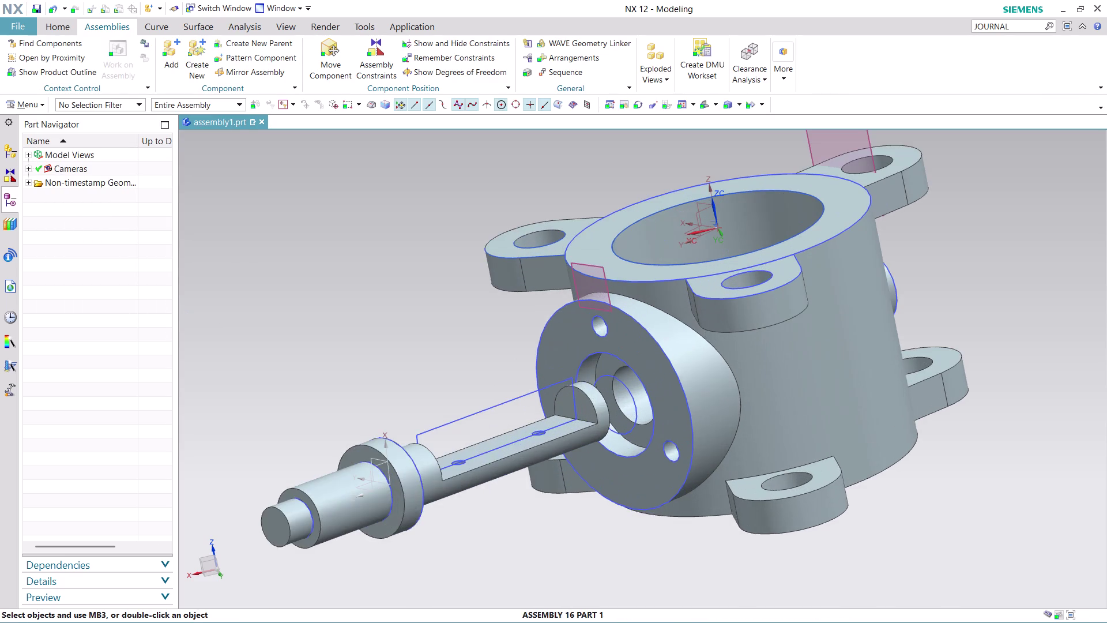
scroll(up, 3)
scroll(down, 3)
middle_drag(945, 263, 973, 274)
scroll(up, 3)
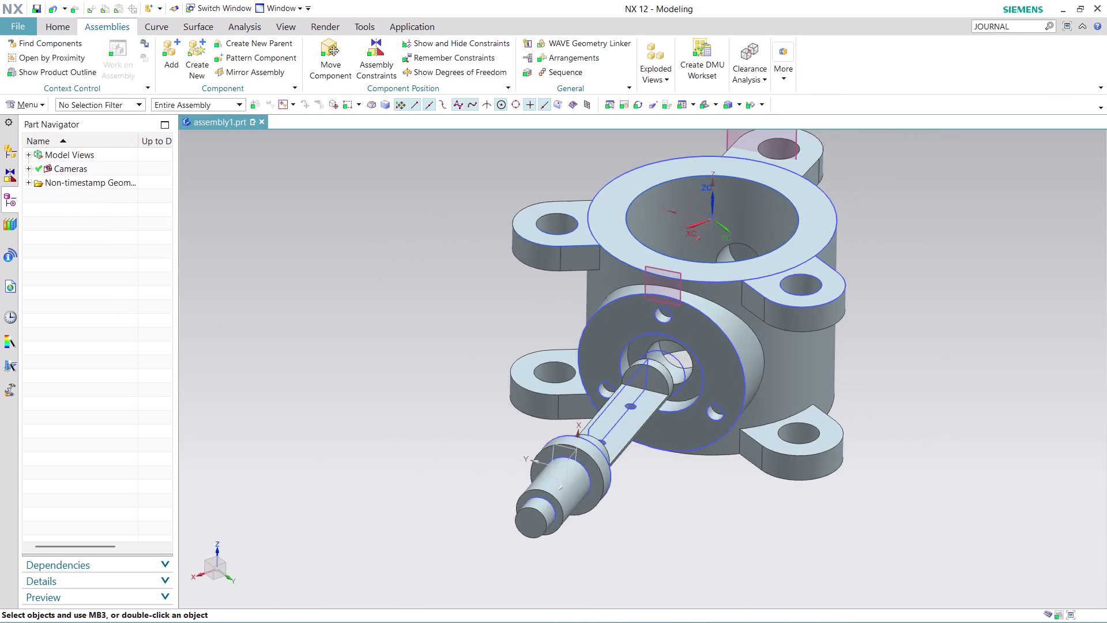
scroll(up, 3)
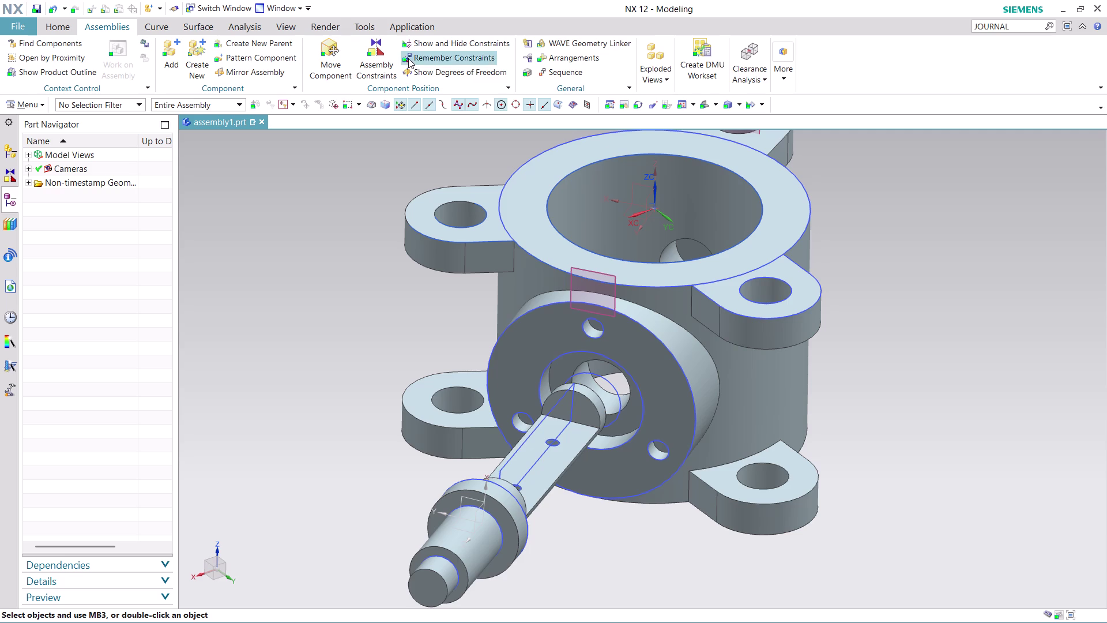
click(393, 57)
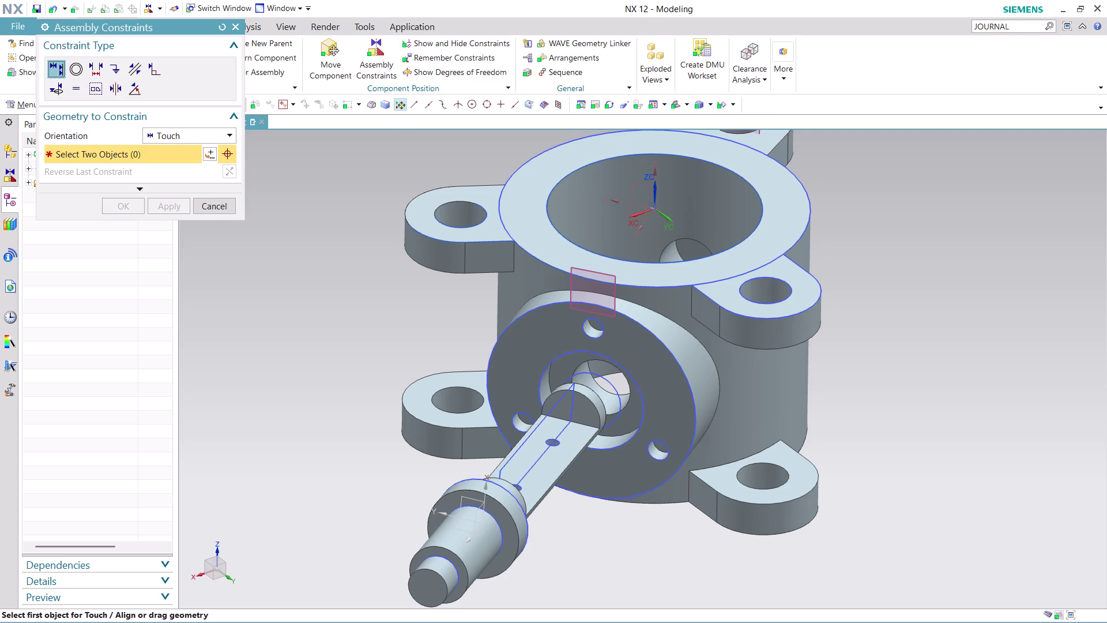
Touch-align the shaft face to the housing's side bore face.
click(697, 251)
middle_drag(905, 276, 896, 279)
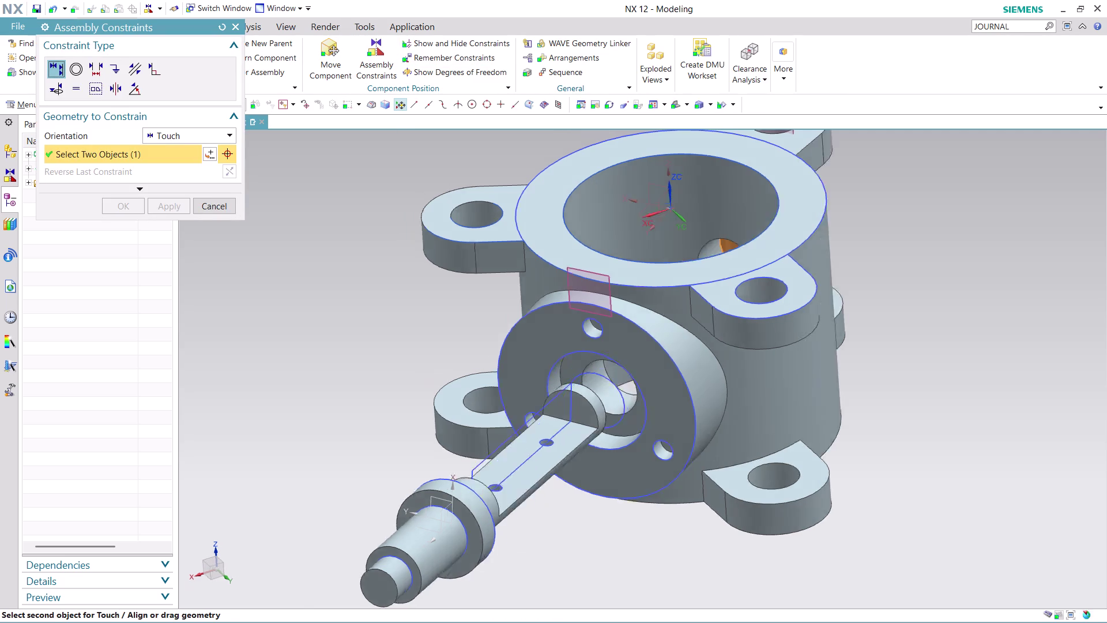
middle_drag(897, 280, 830, 287)
scroll(up, 3)
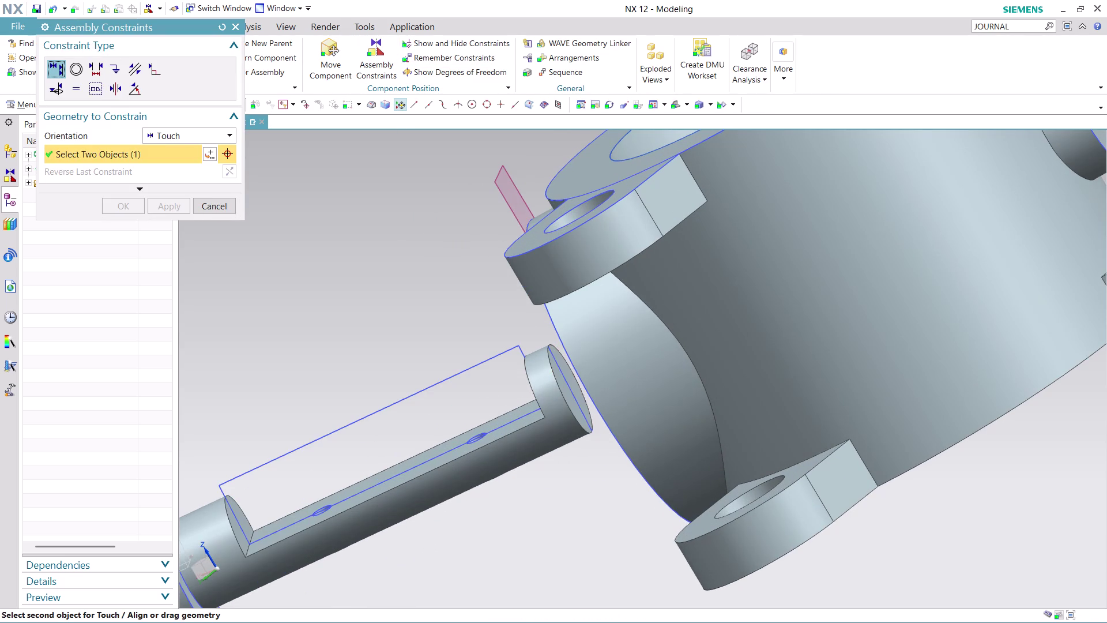
click(570, 395)
Orbit to check the seated shaft and confirm the constraint.
scroll(down, 3)
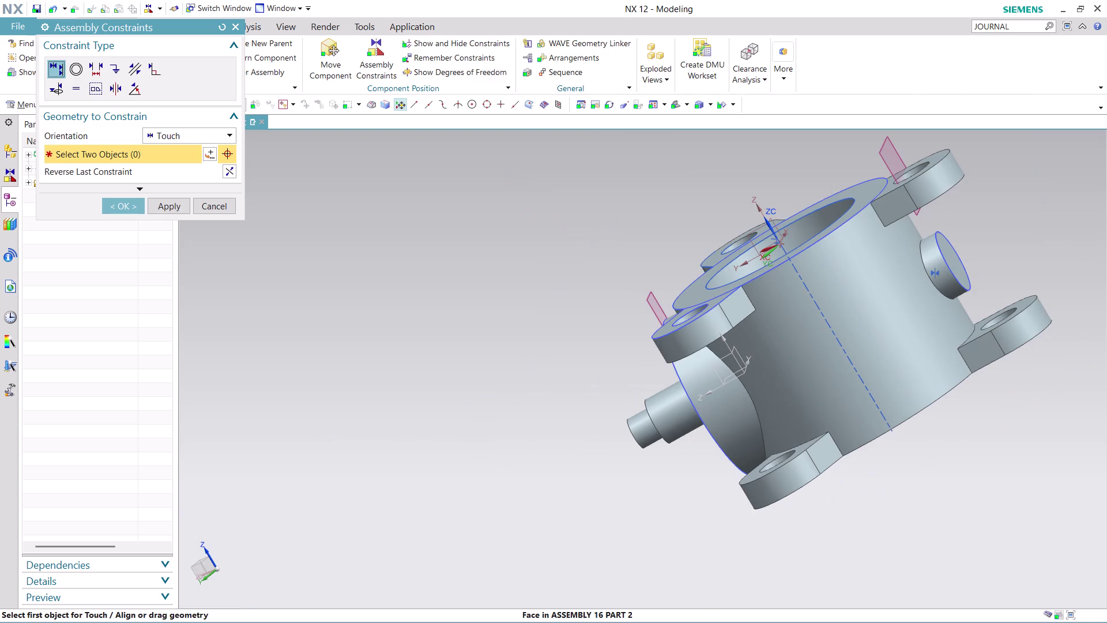
middle_drag(1013, 409, 1068, 441)
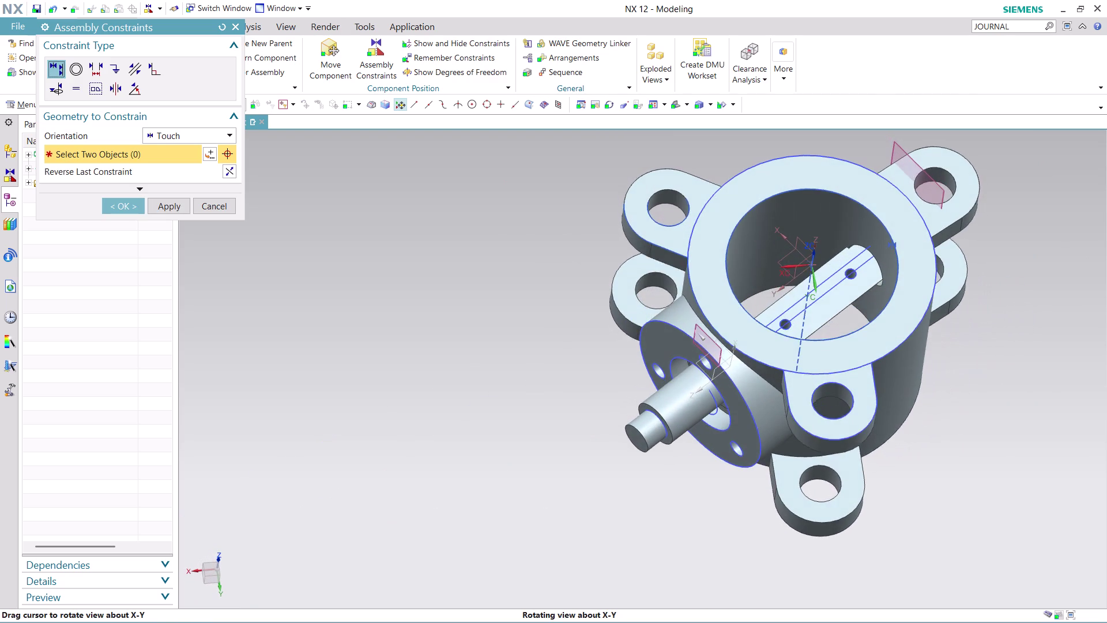
middle_drag(1069, 442, 1067, 456)
scroll(down, 3)
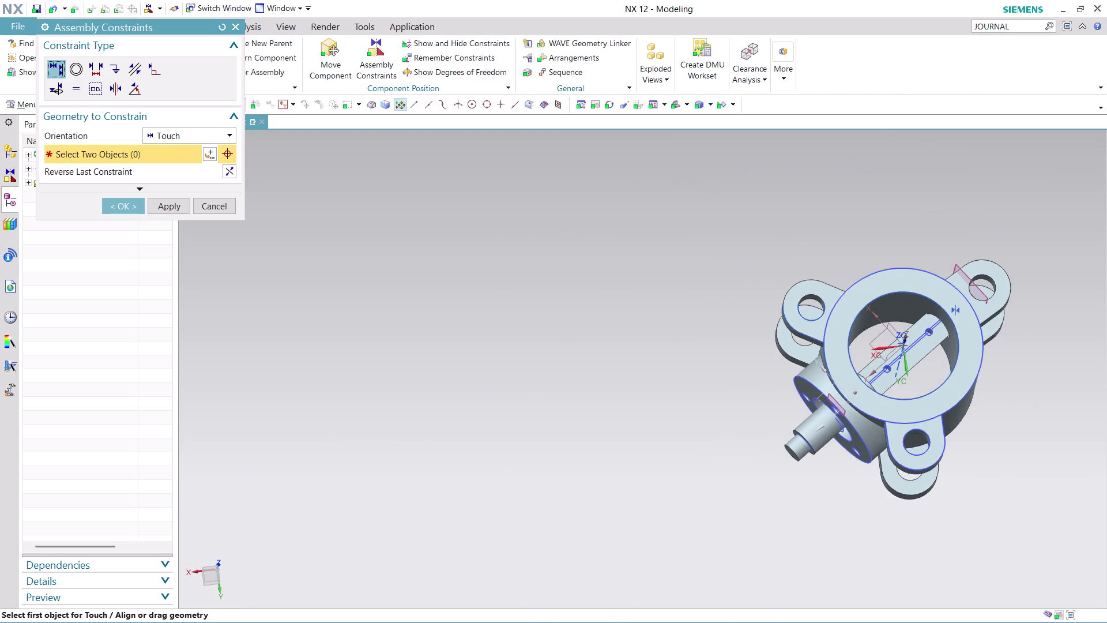
scroll(up, 3)
scroll(up, 3)
middle_drag(1010, 404, 1006, 359)
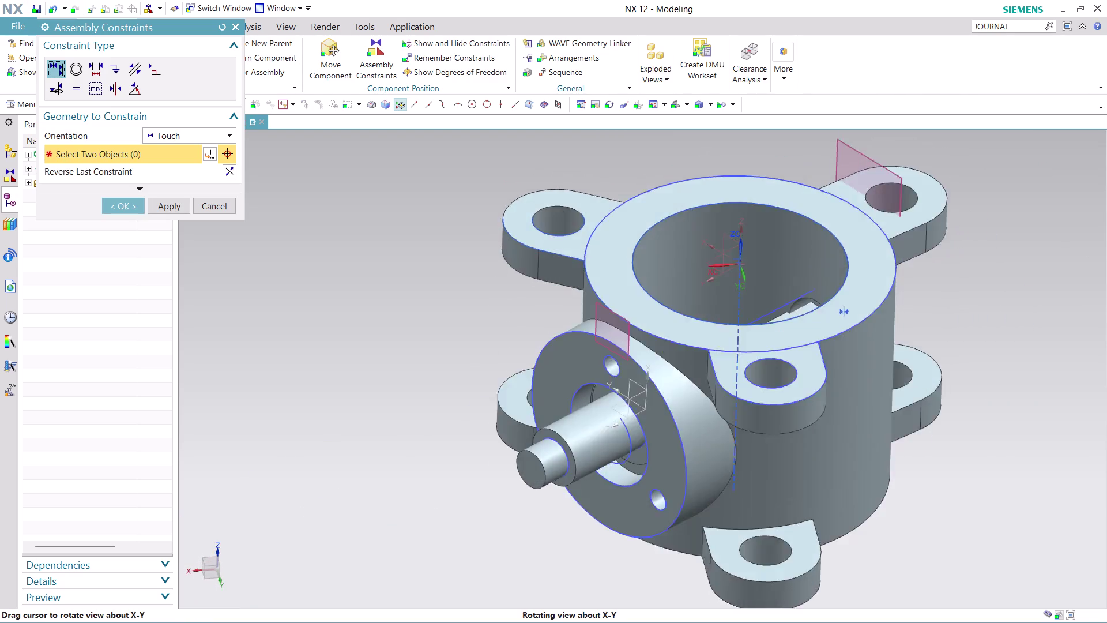
middle_drag(1006, 360, 1015, 342)
scroll(up, 3)
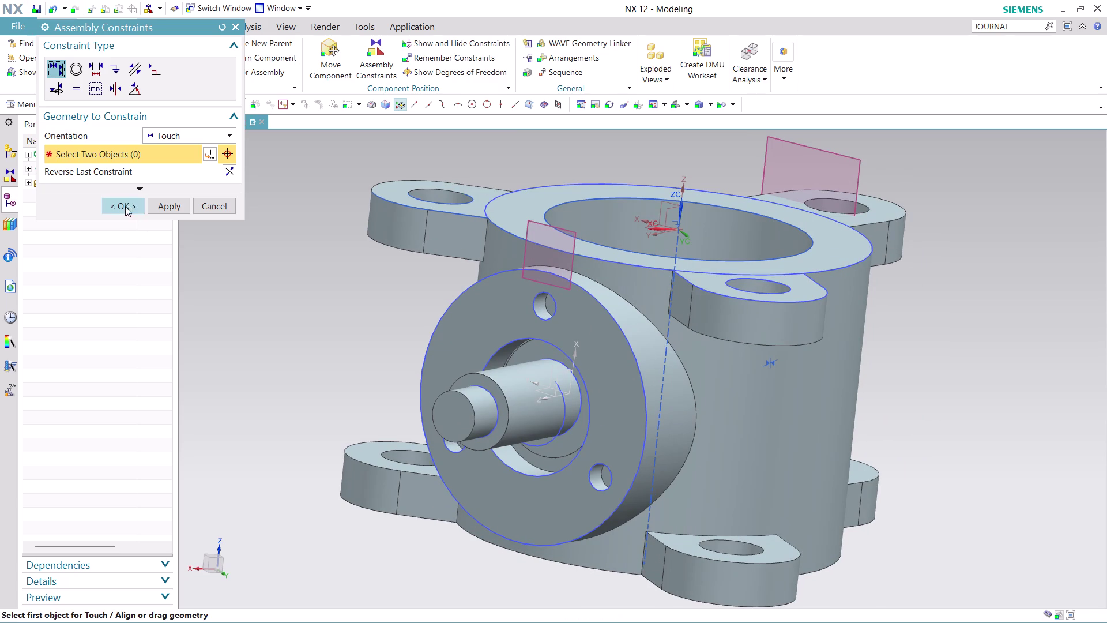
click(124, 201)
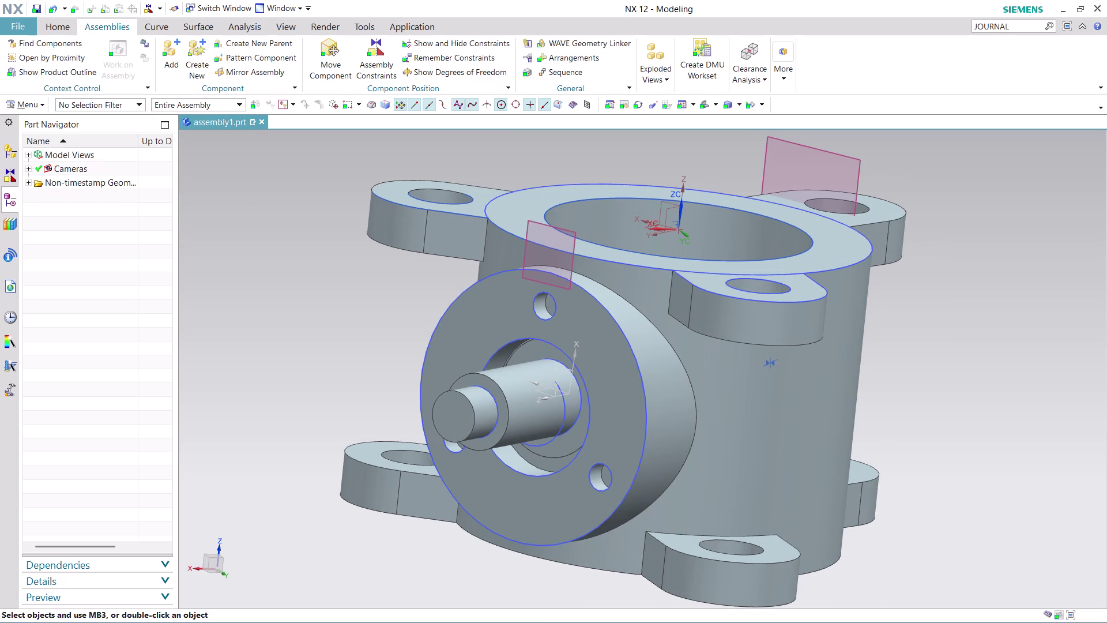
click(172, 59)
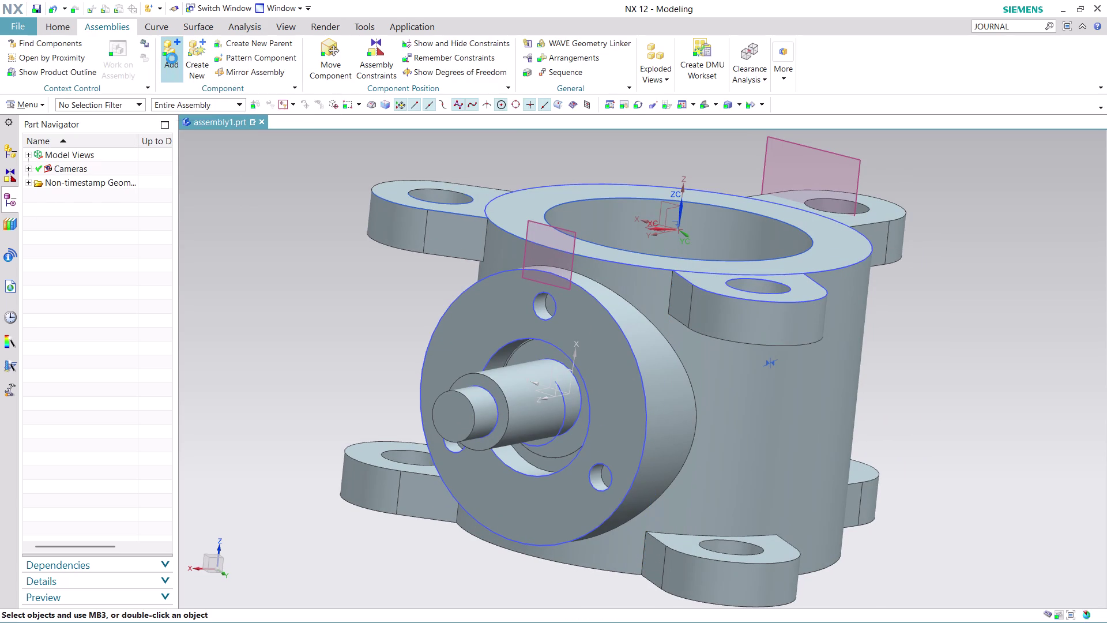
Browse the drawing files folder and select ASSEMBLY 16 PART 3 as the component.
click(222, 82)
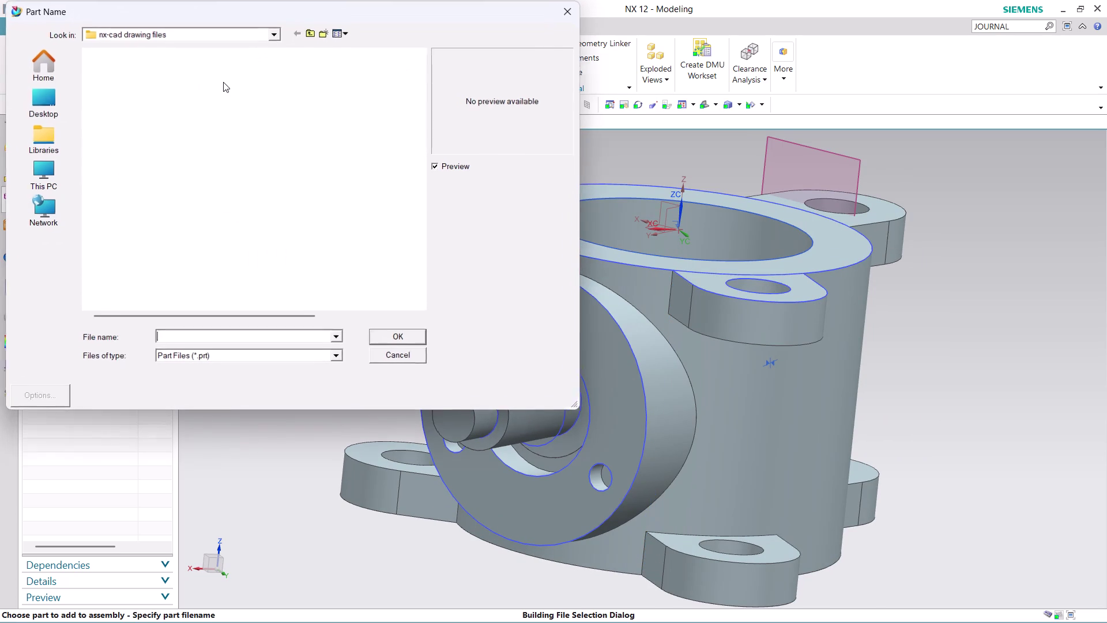
scroll(down, 3)
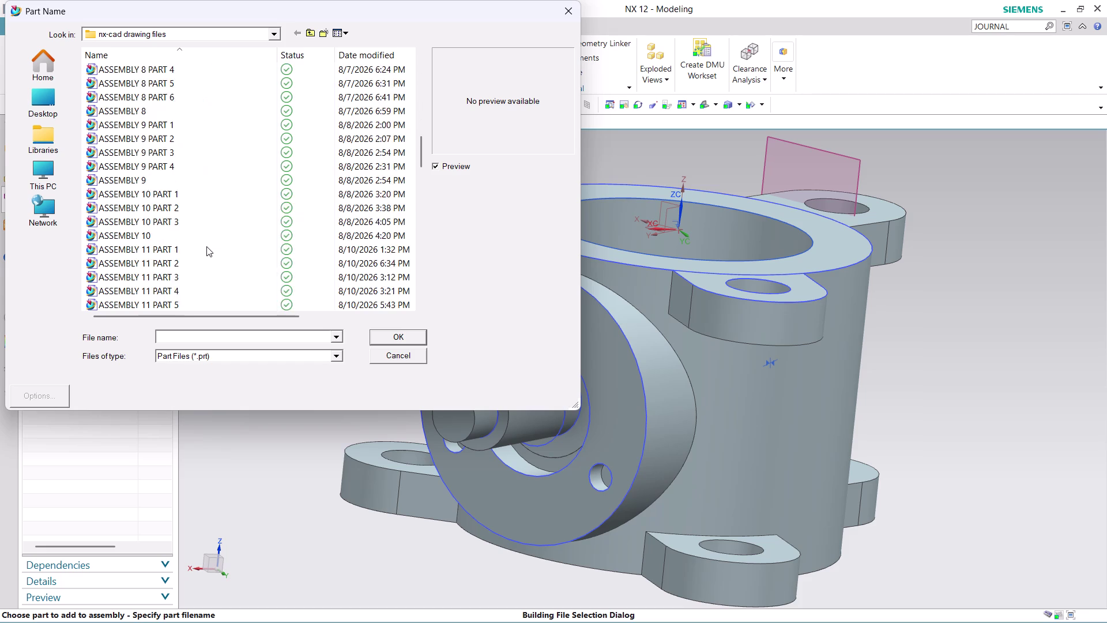
scroll(down, 3)
scroll(down, 3)
scroll(down, 3)
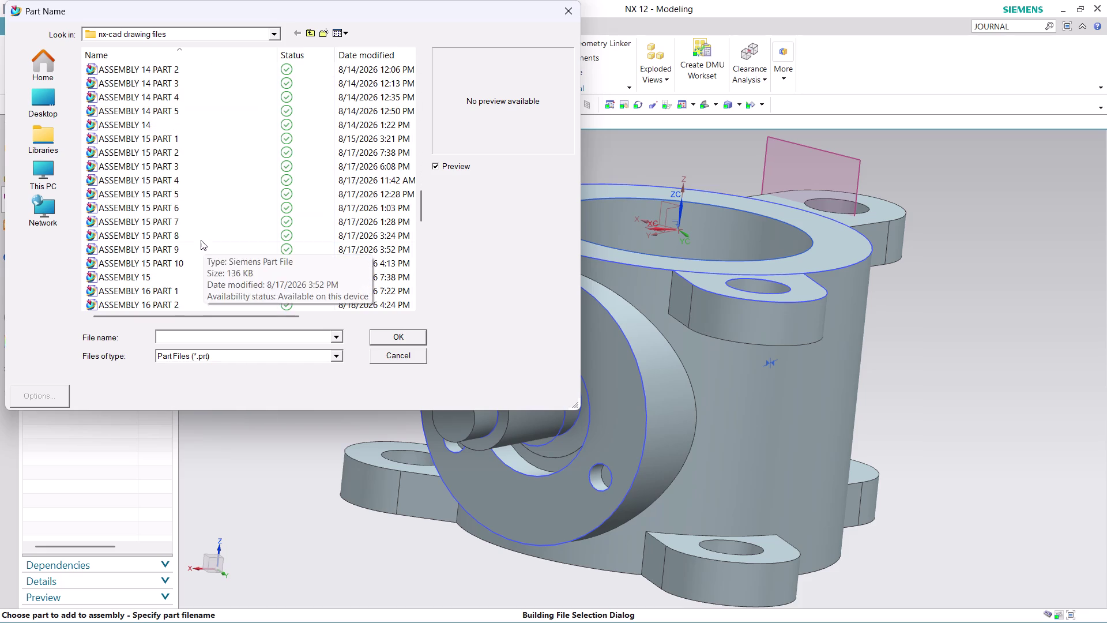
scroll(down, 3)
scroll(down, 3)
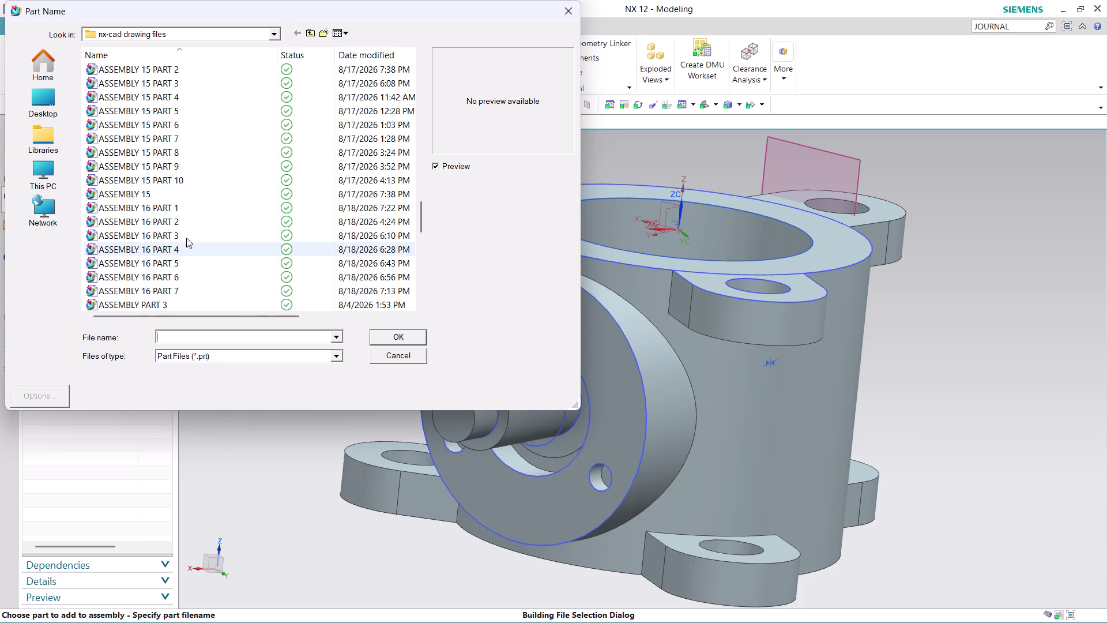
click(181, 232)
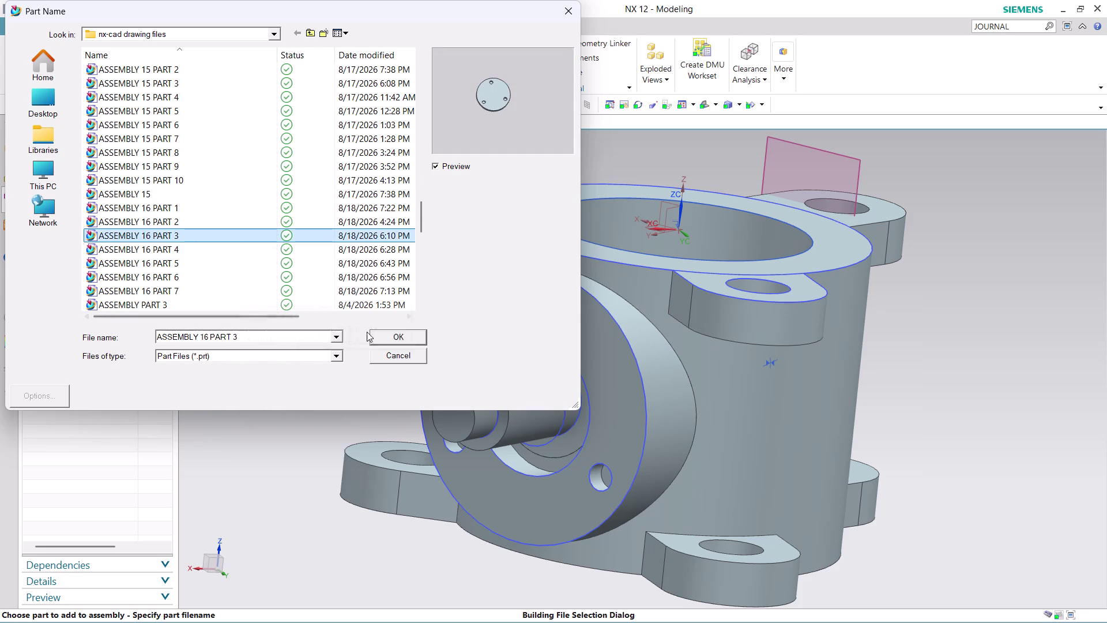
click(402, 333)
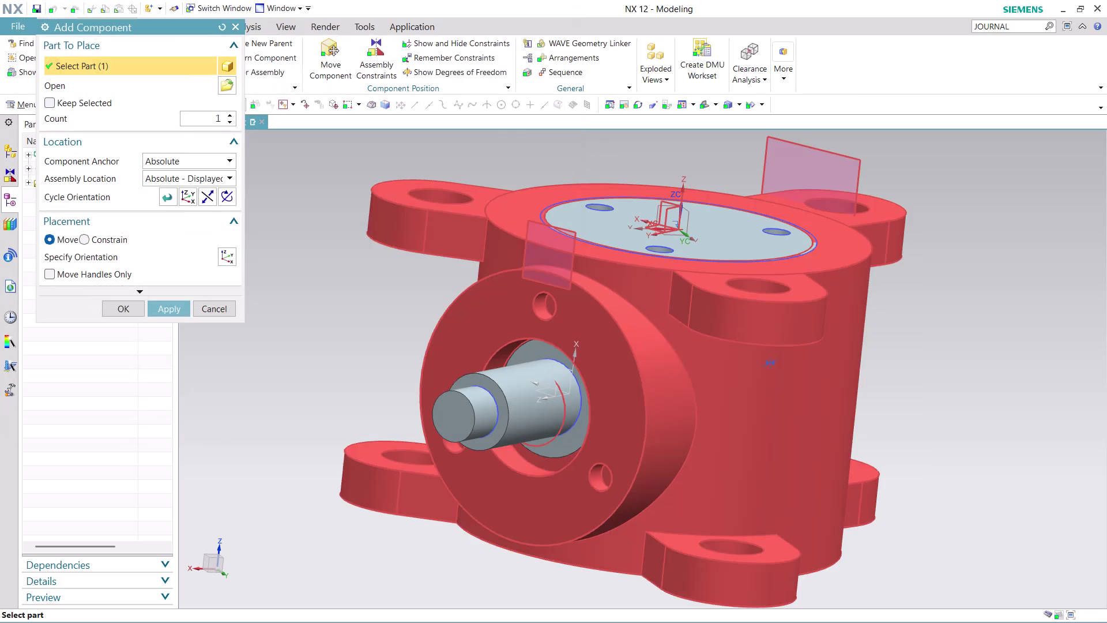
Locate the disc at Absolute - Work Part, move it to X 265 and stand it upright.
click(229, 175)
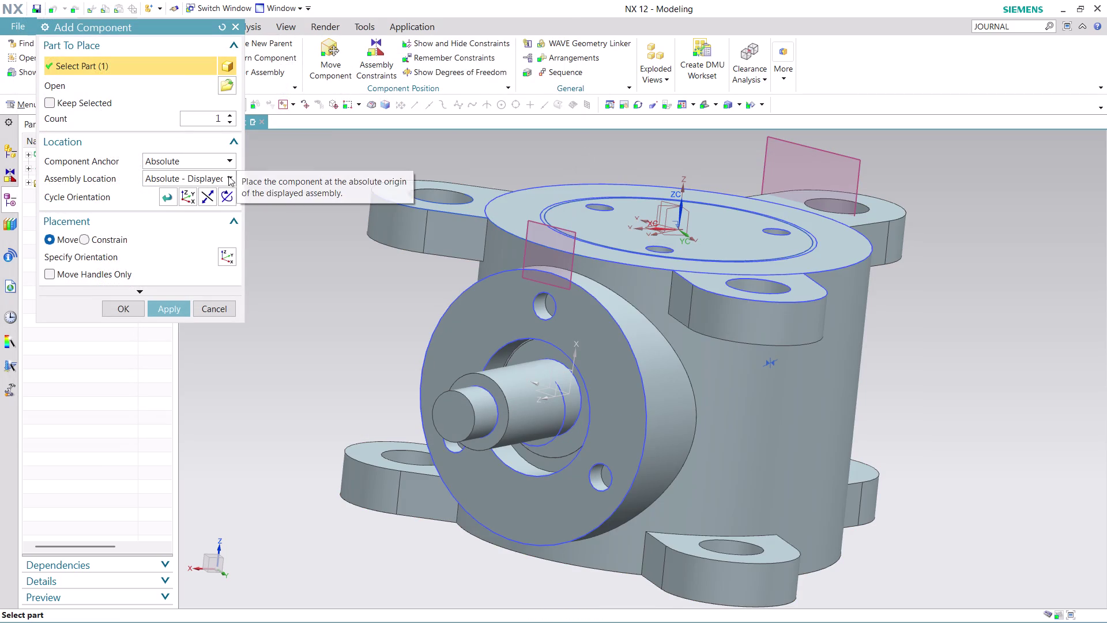
click(221, 205)
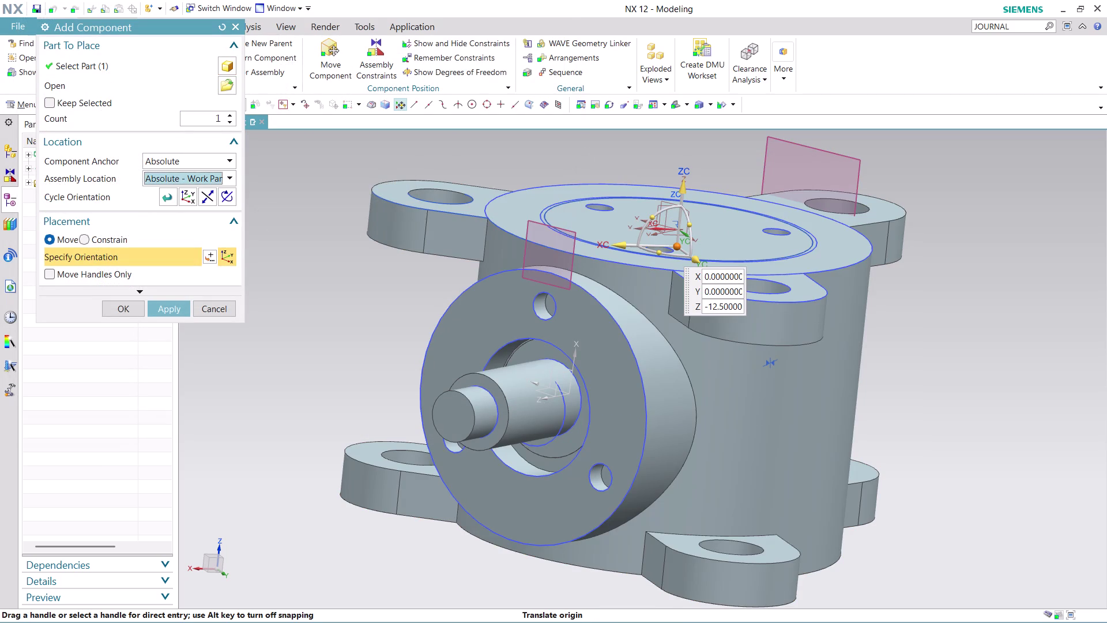
drag(613, 242, 318, 362)
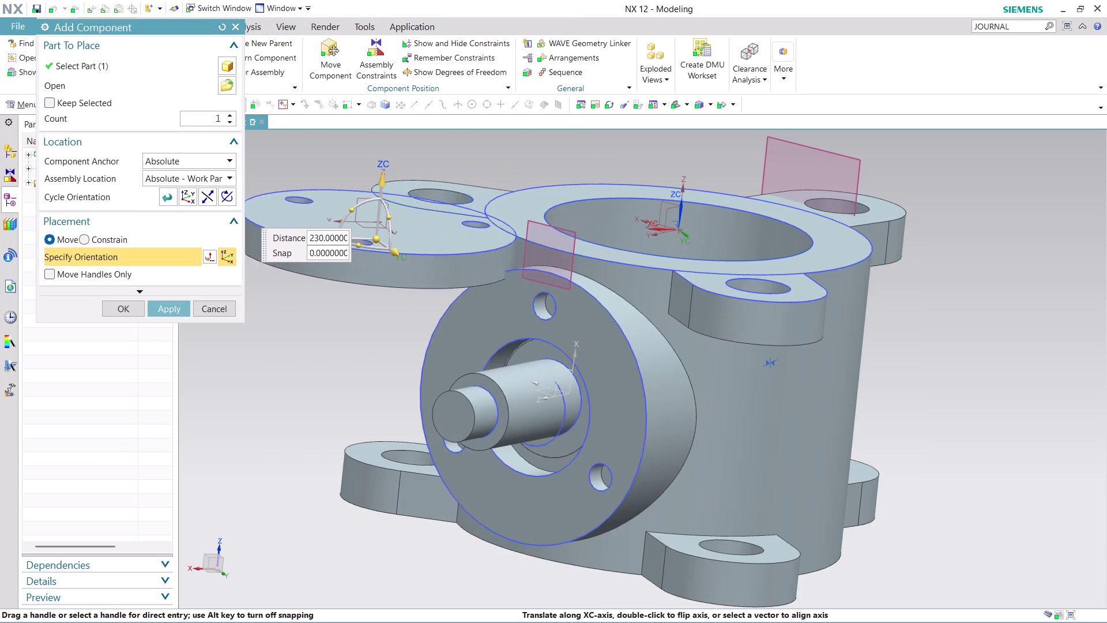
drag(318, 362, 274, 380)
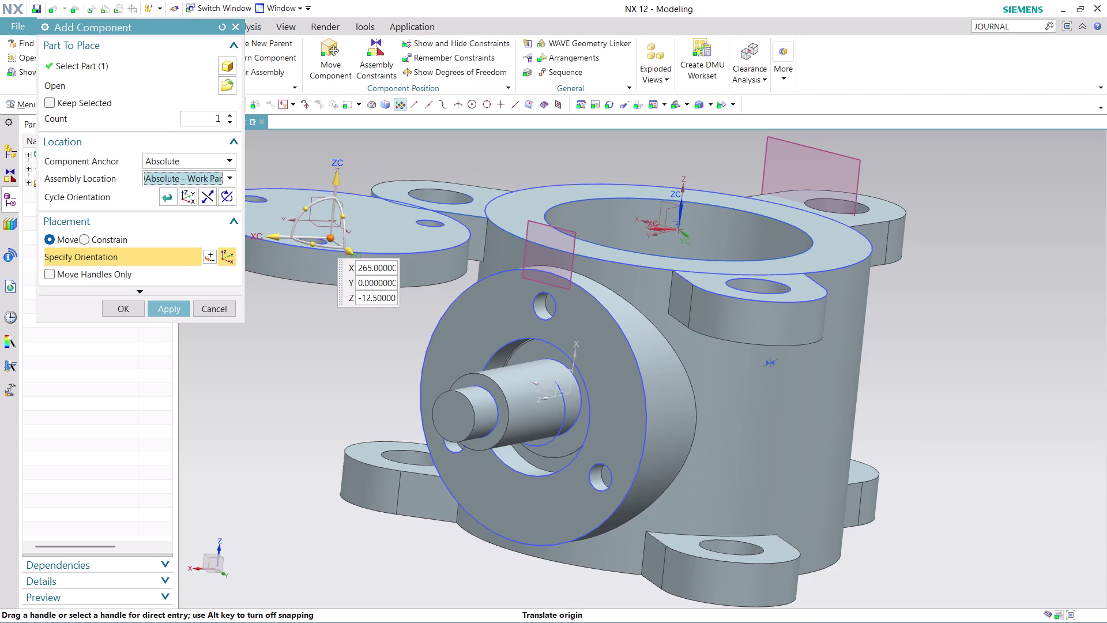
drag(304, 201, 299, 264)
drag(343, 245, 397, 285)
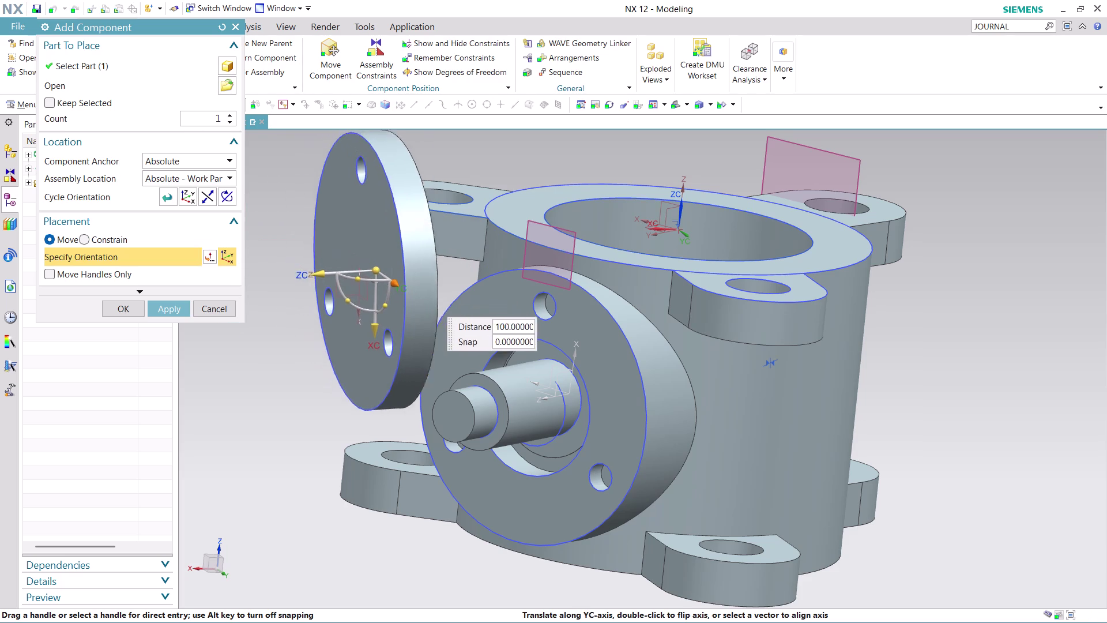
Slide the disc onto the side opening, rotate to align its holes, and confirm.
drag(398, 284, 570, 390)
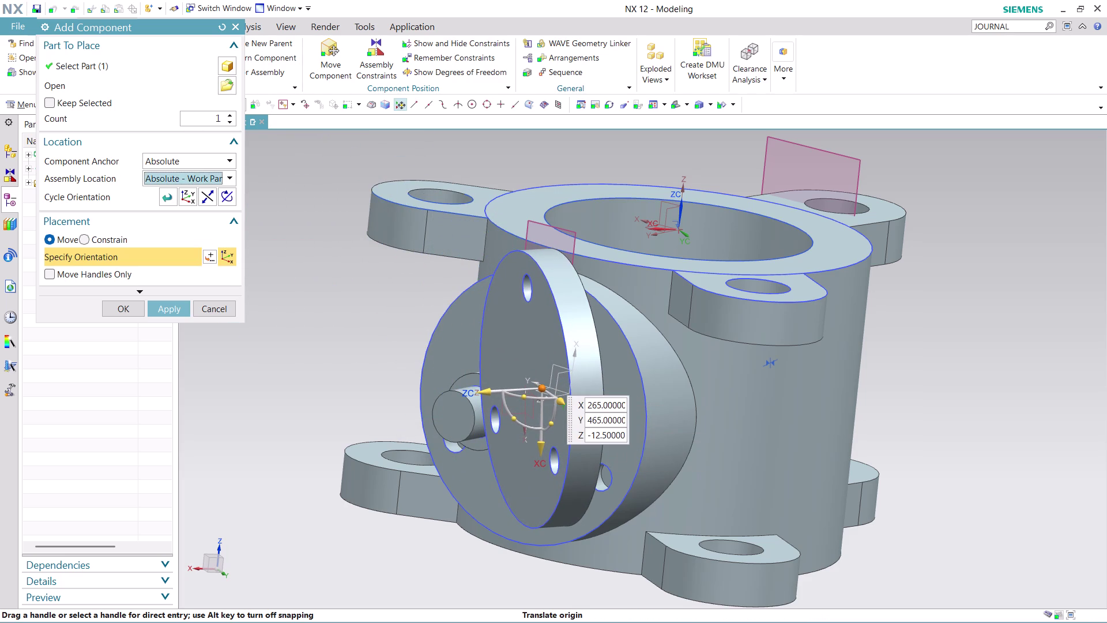
drag(517, 392, 532, 402)
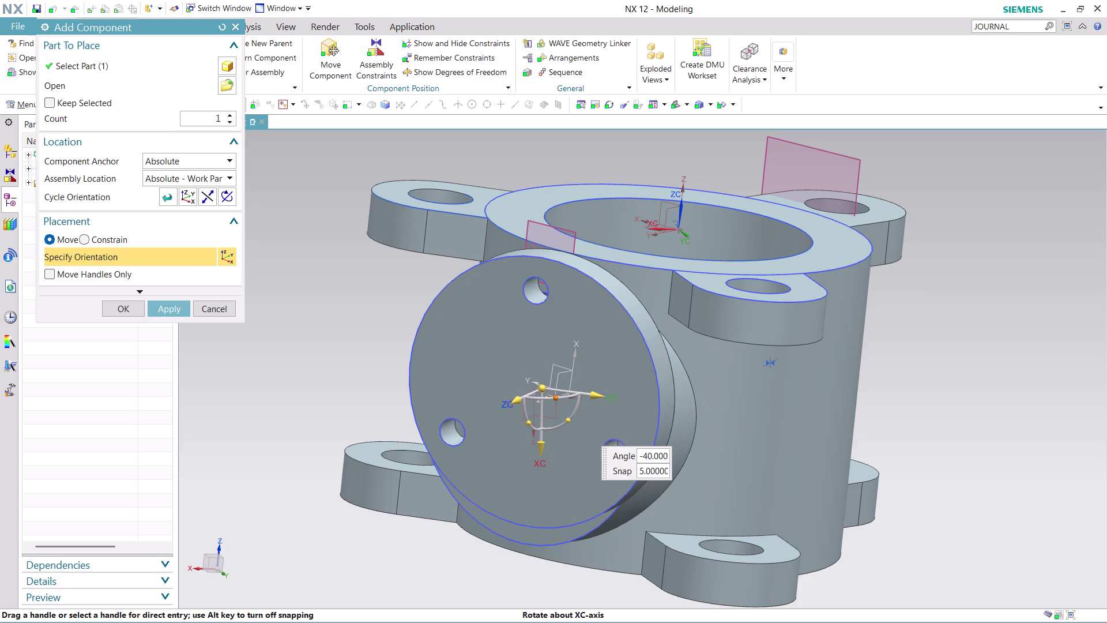
drag(532, 402, 527, 401)
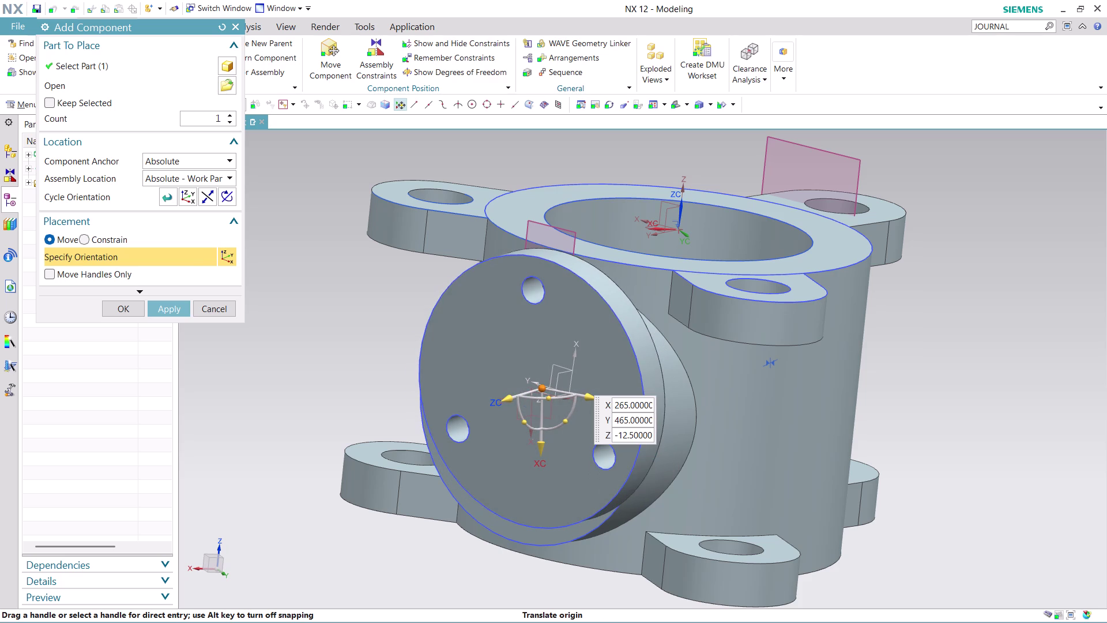
scroll(up, 3)
scroll(down, 3)
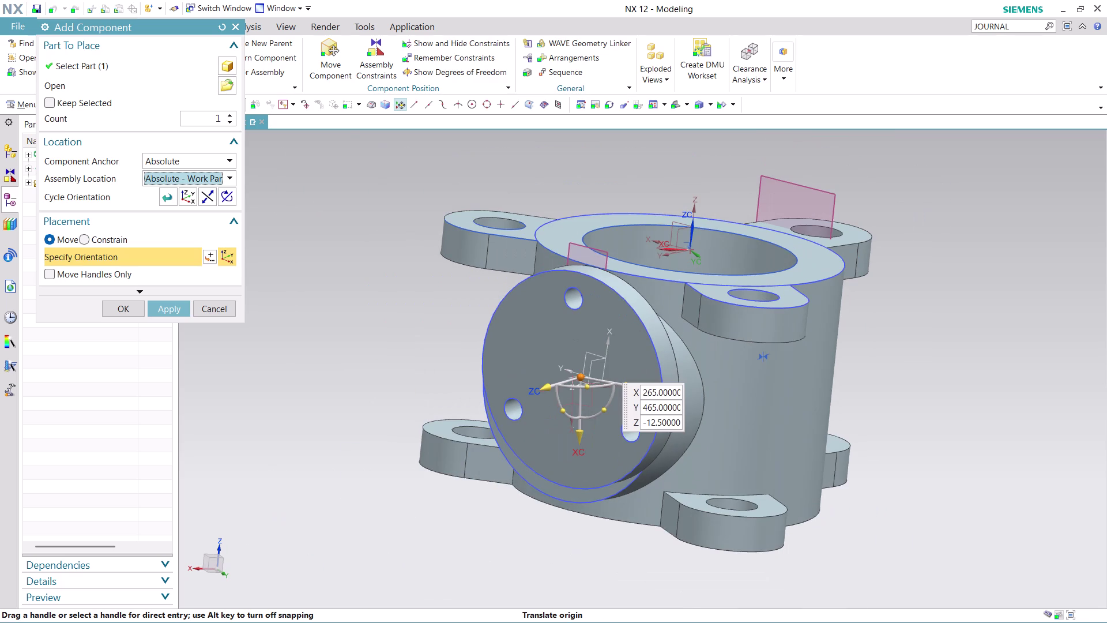
scroll(up, 3)
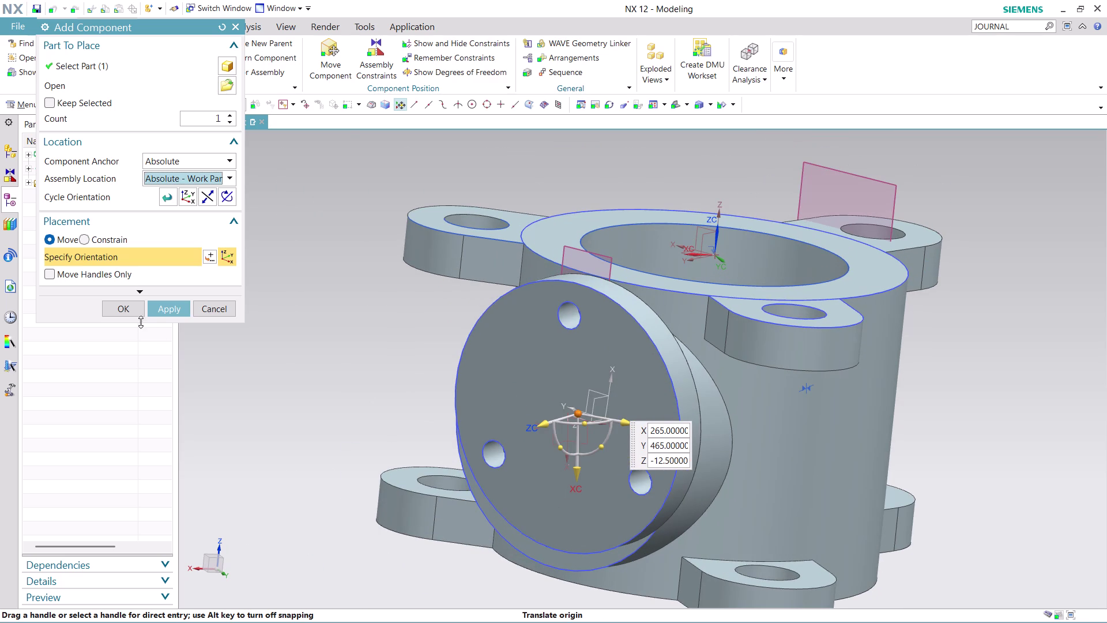
click(127, 308)
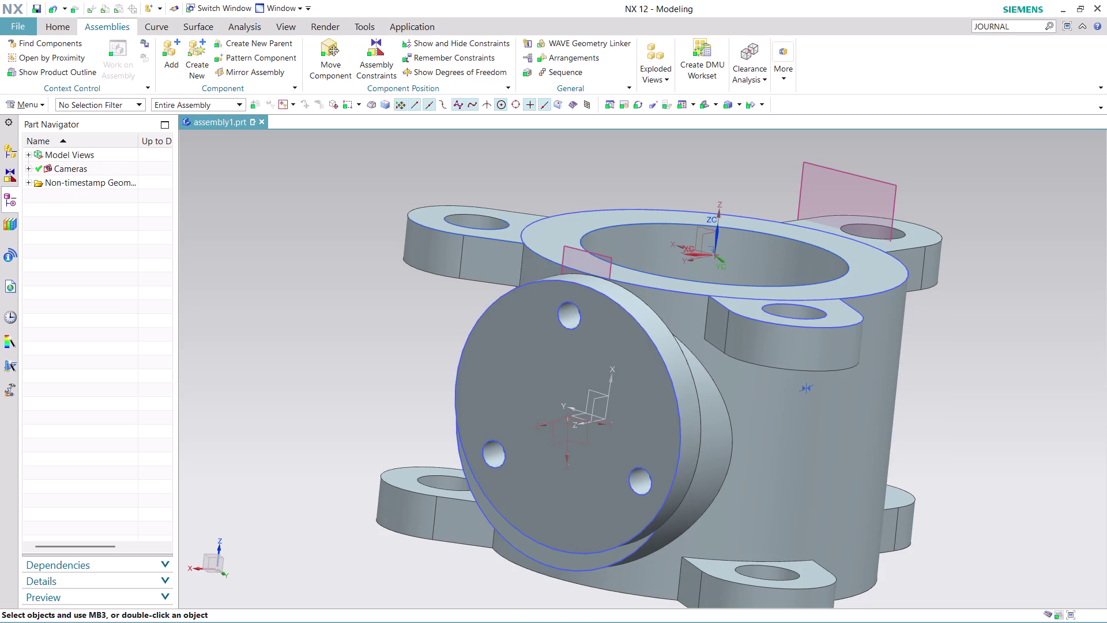
Create a blank model8.prt part from the default Model template.
click(25, 20)
click(33, 39)
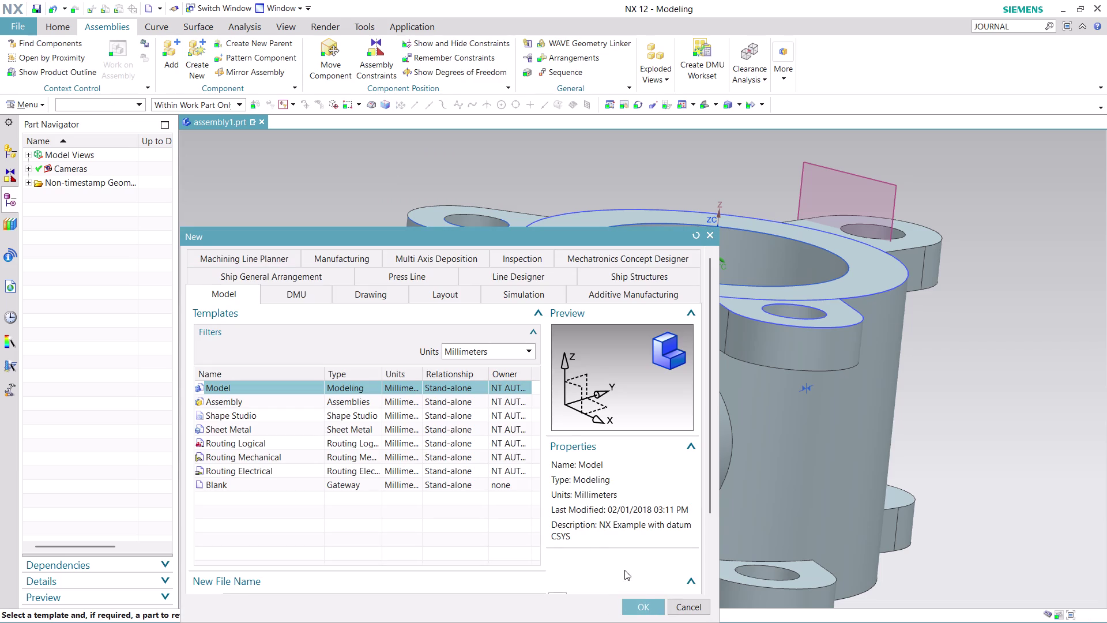
click(646, 605)
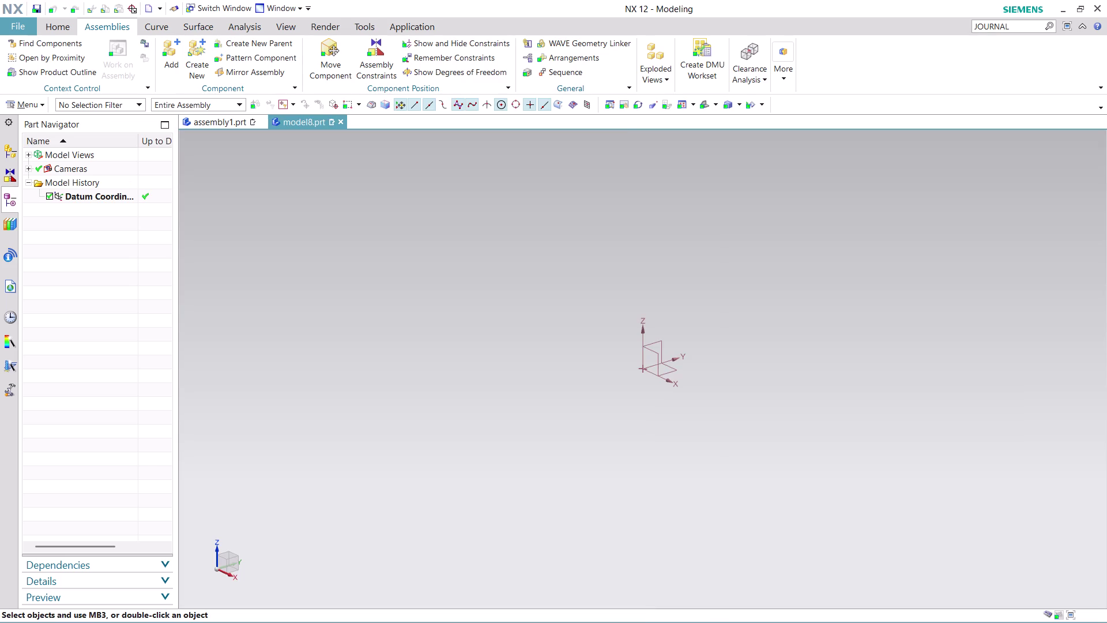
click(14, 26)
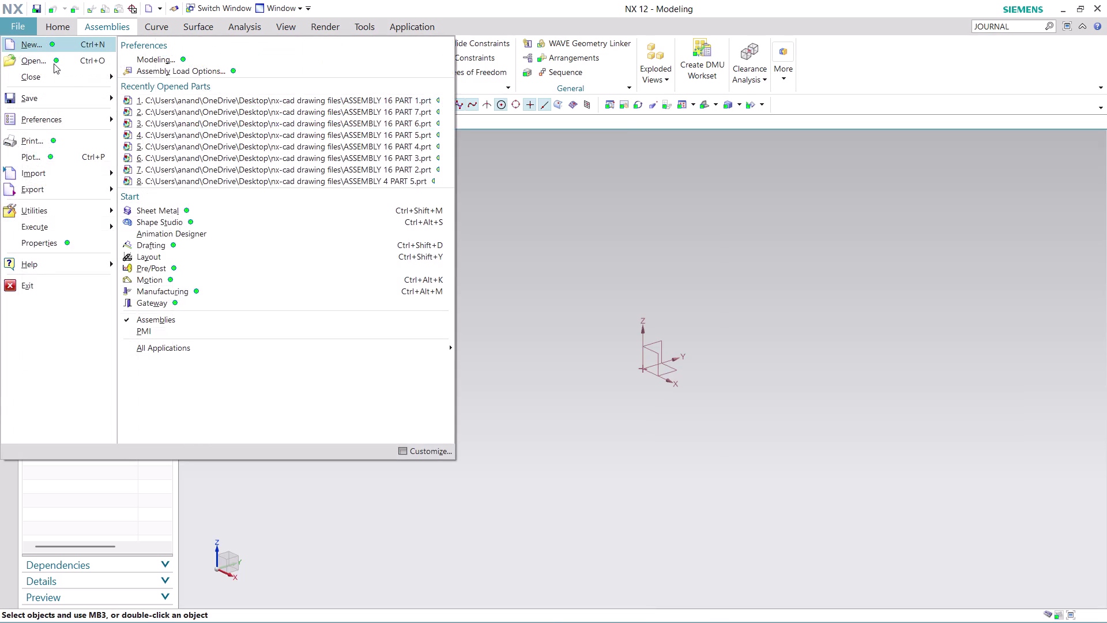
Open ASSEMBLY 16 PART 3, the three-hole disc, in its own window.
click(54, 63)
scroll(down, 3)
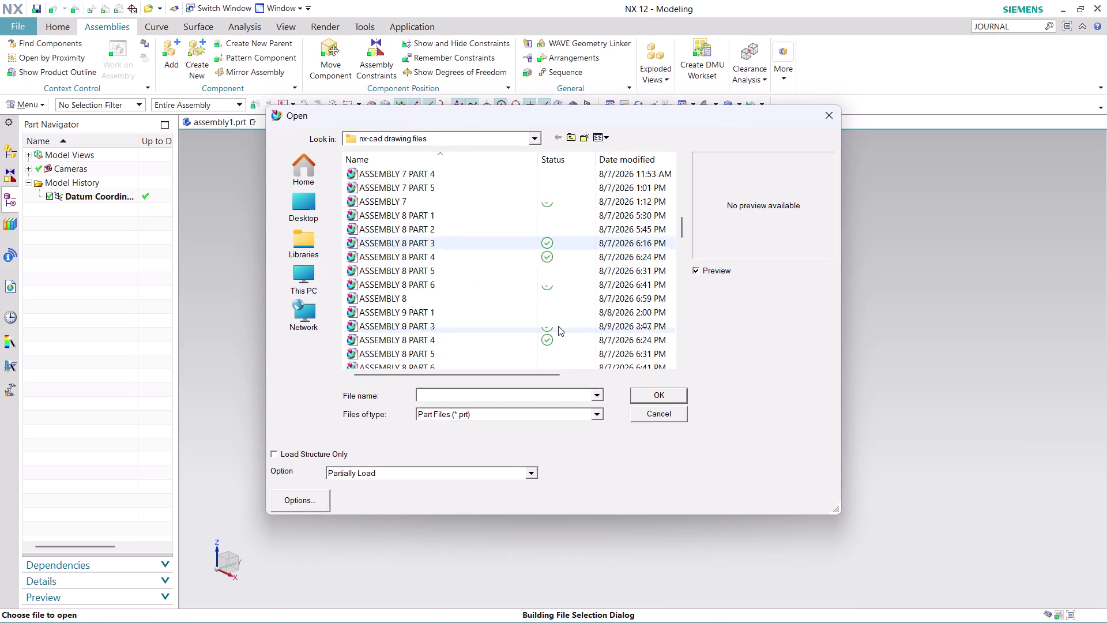
scroll(down, 3)
scroll(down, 3)
scroll(down, 3)
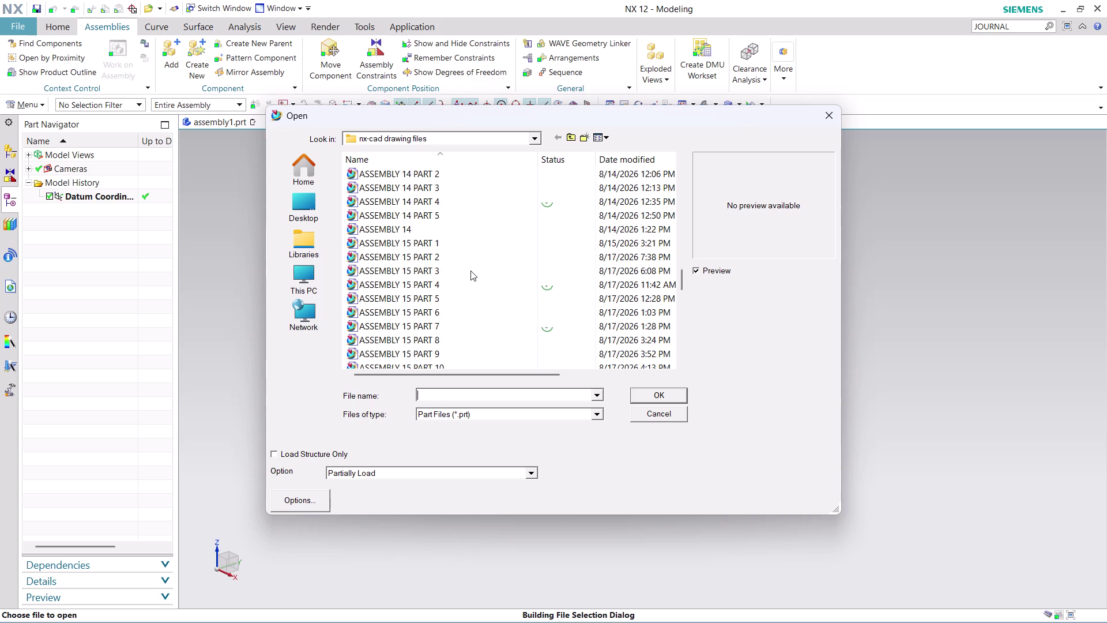
scroll(down, 3)
click(438, 253)
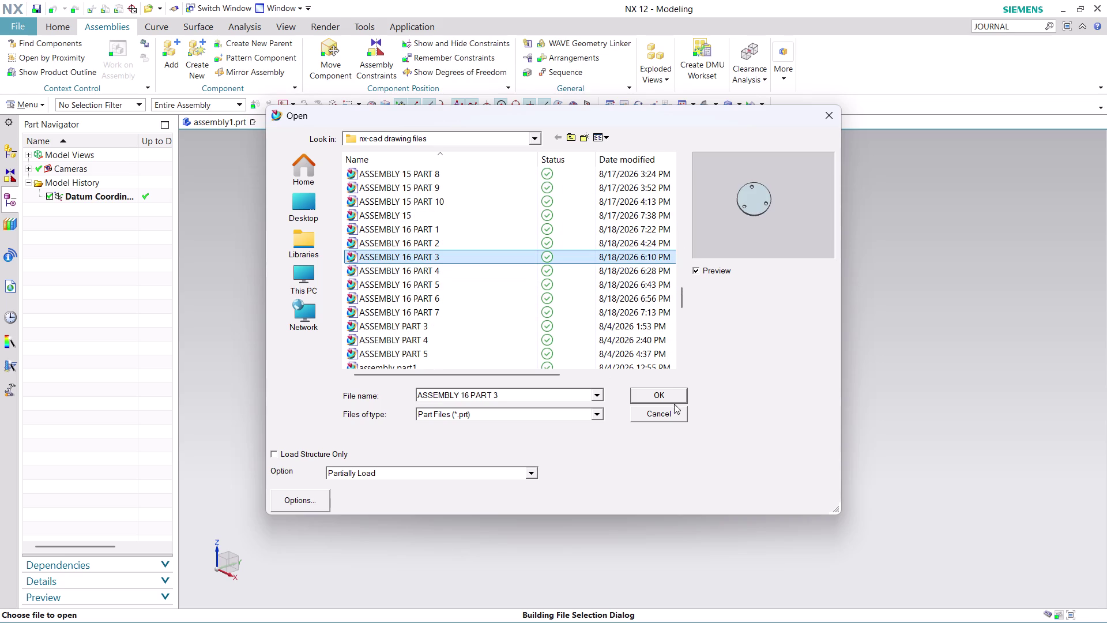
click(670, 394)
click(571, 360)
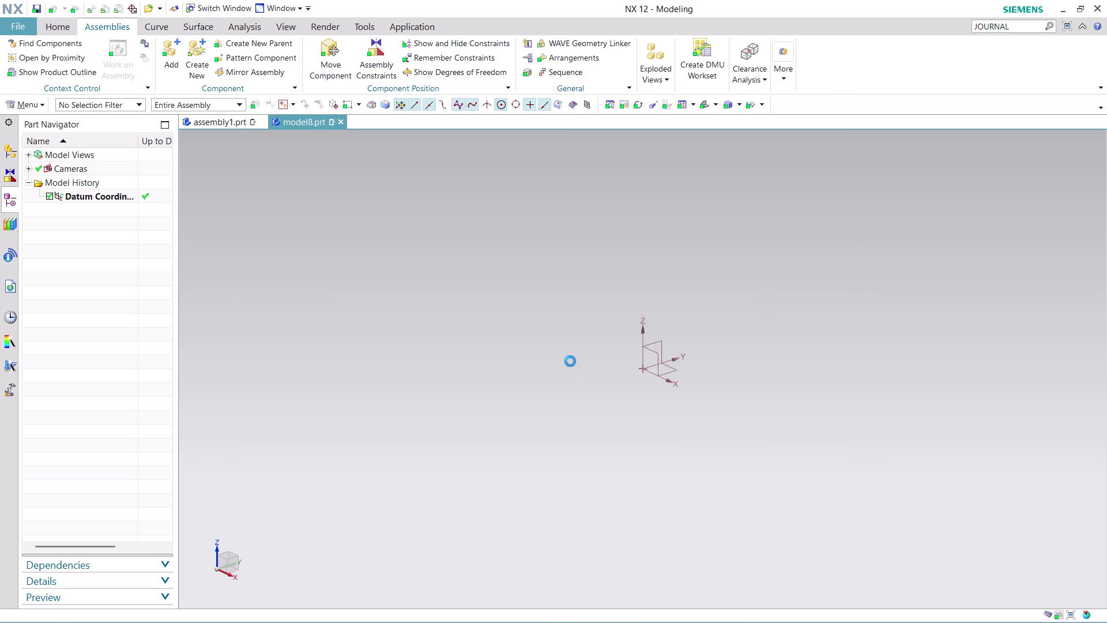
scroll(up, 3)
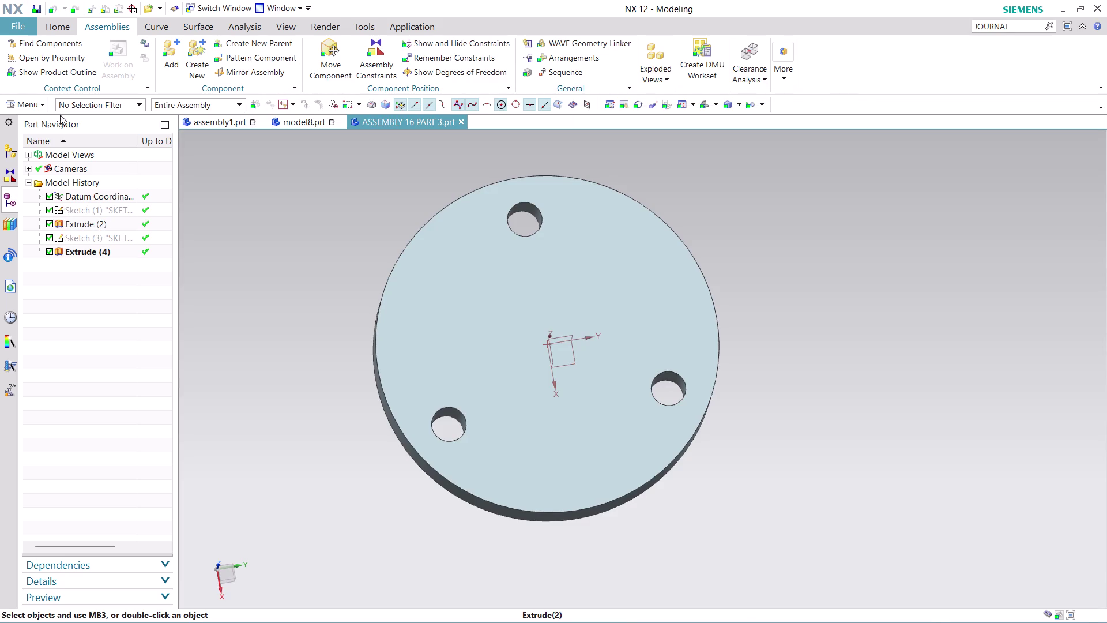
Create a sketch on the disc's top face and view it face-on.
click(43, 106)
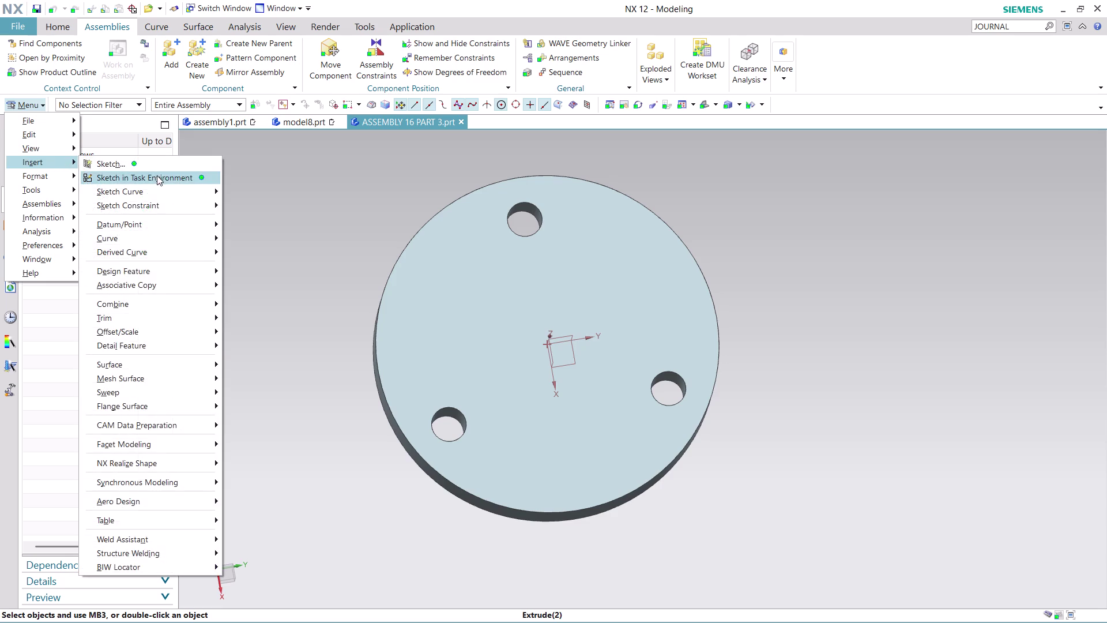
click(168, 176)
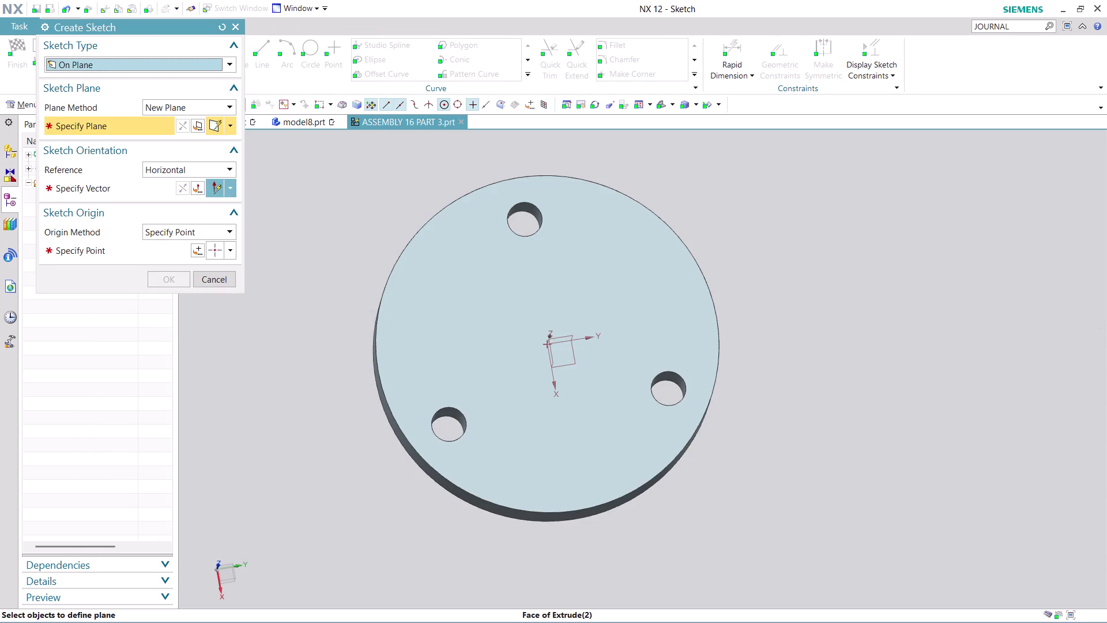
click(602, 289)
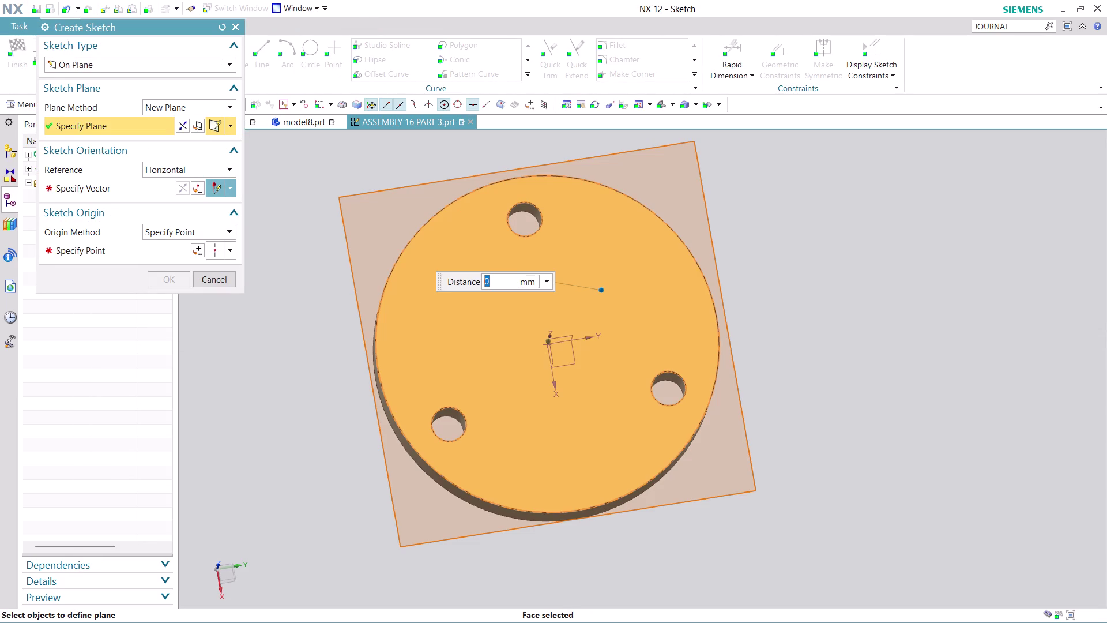
click(135, 184)
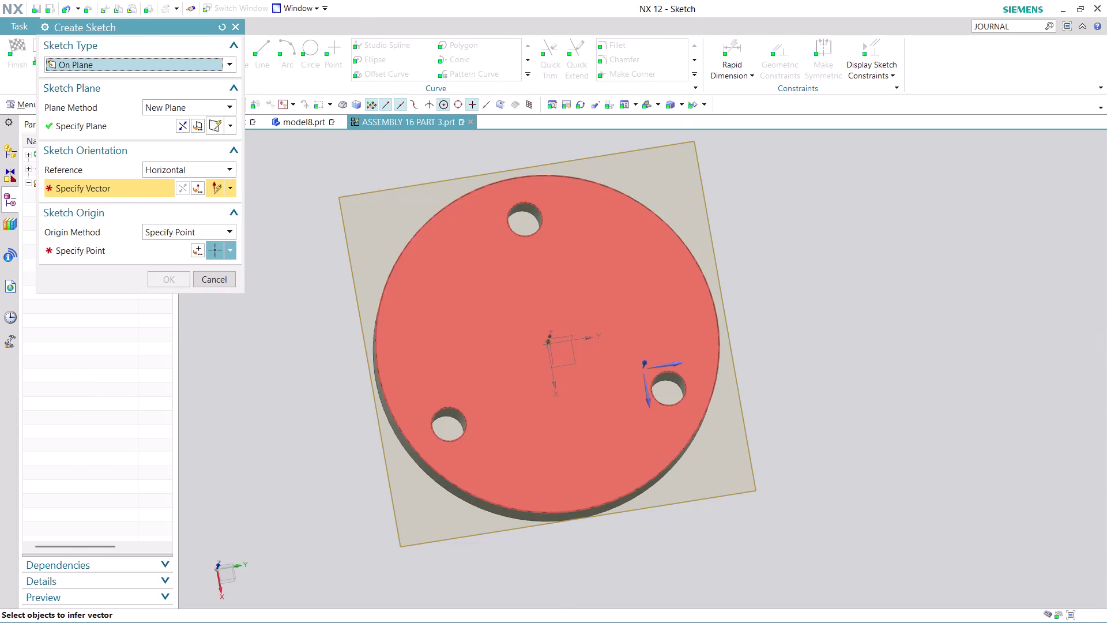
click(670, 361)
click(191, 250)
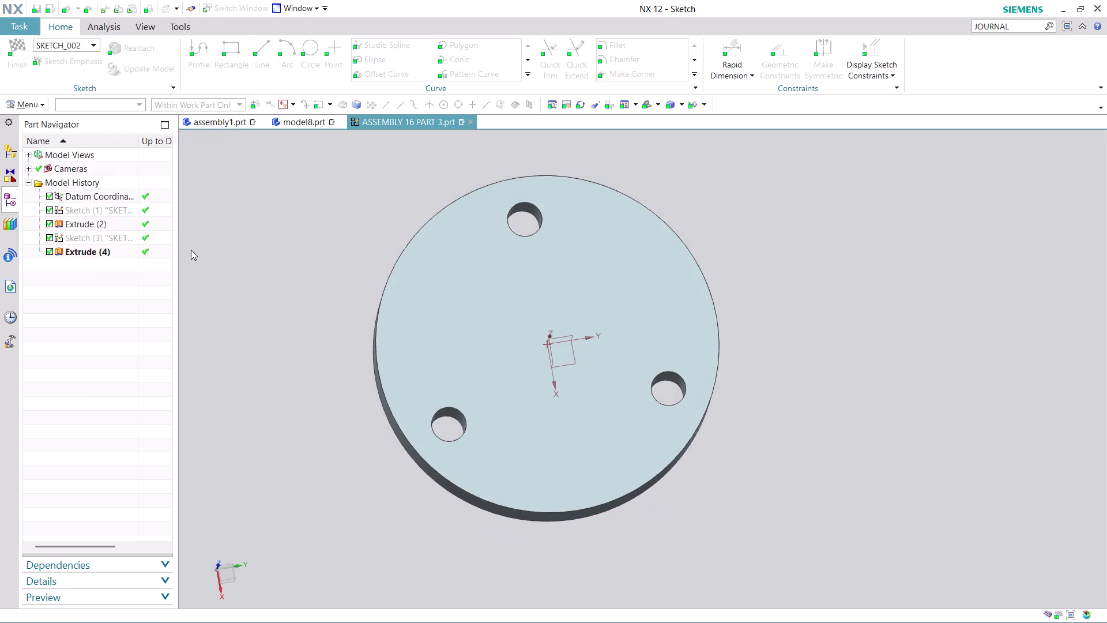
click(186, 267)
click(172, 279)
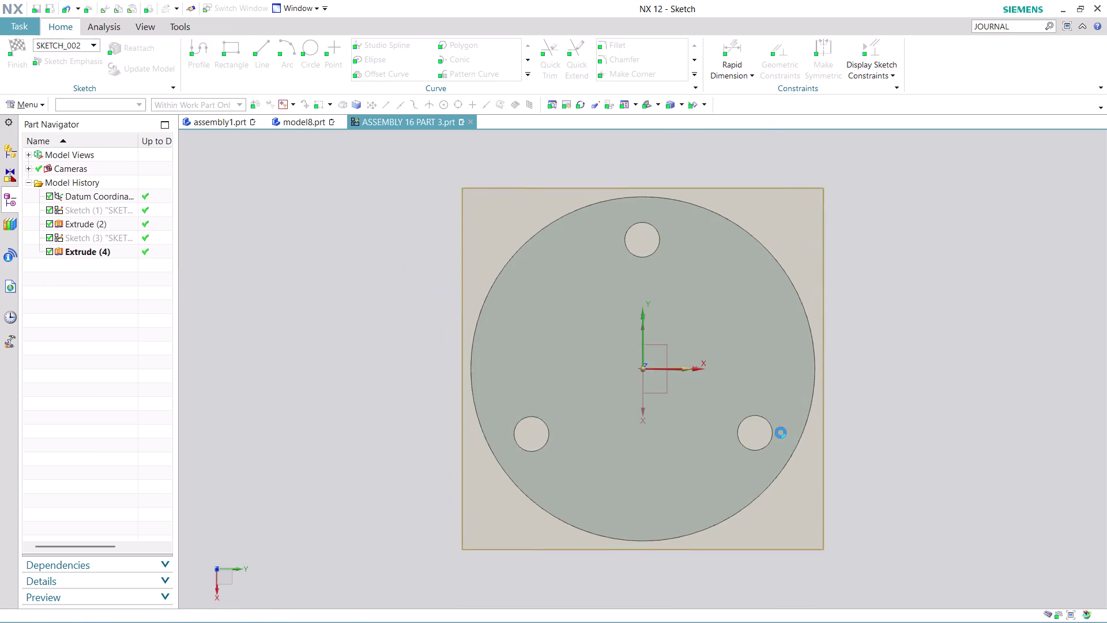
scroll(up, 3)
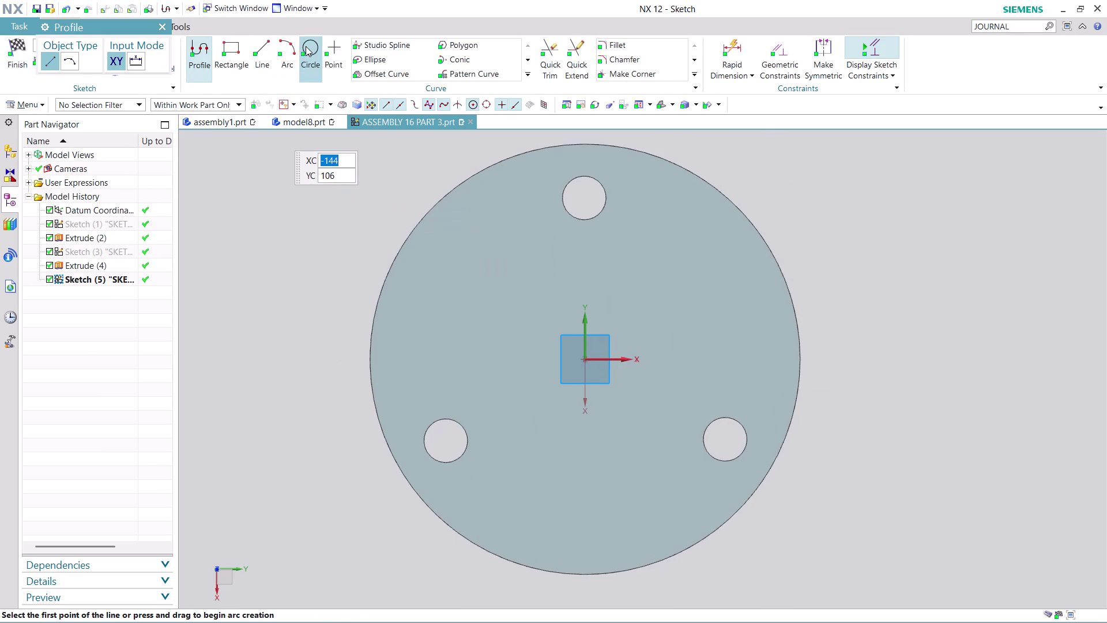
Draw a centred 100 mm diameter circle and finish the sketch.
click(305, 47)
click(584, 358)
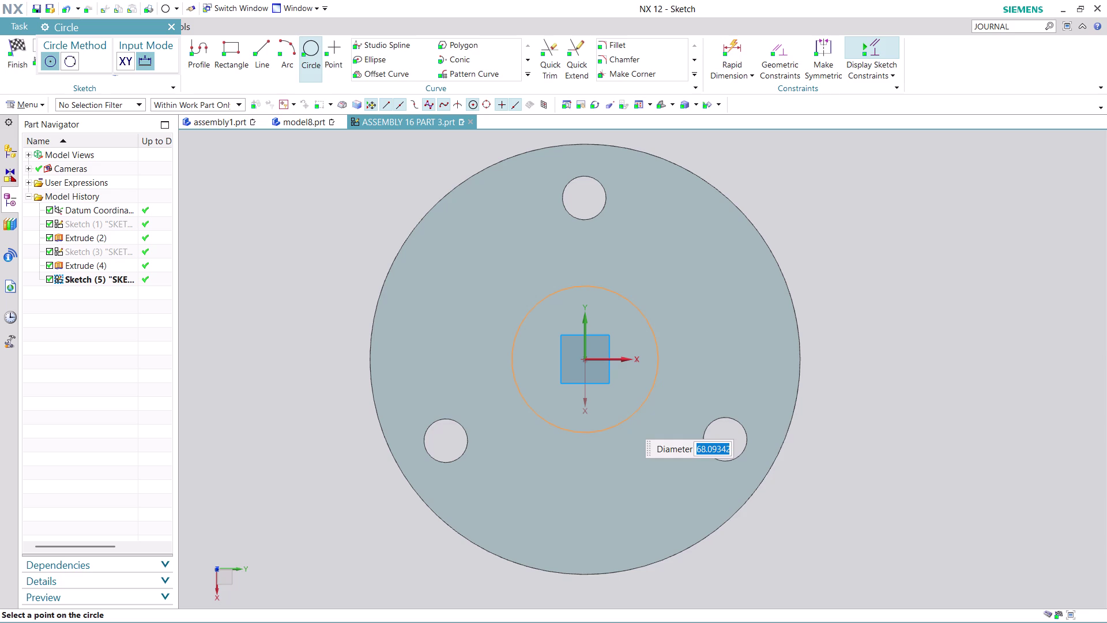
text(100)
key(Return)
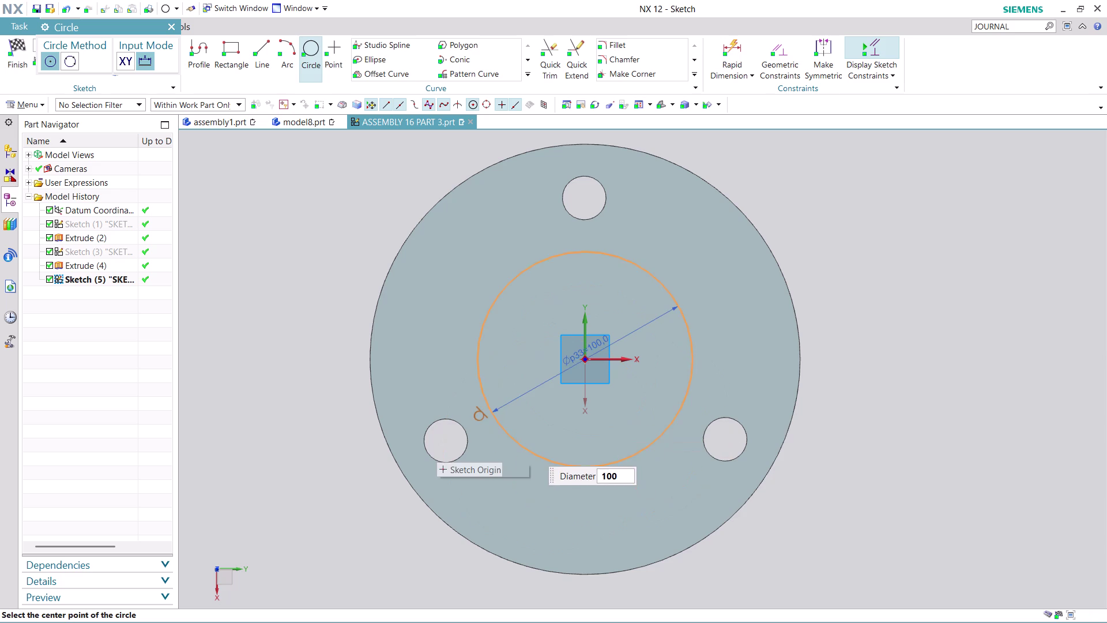
key(Escape)
key(Escape)
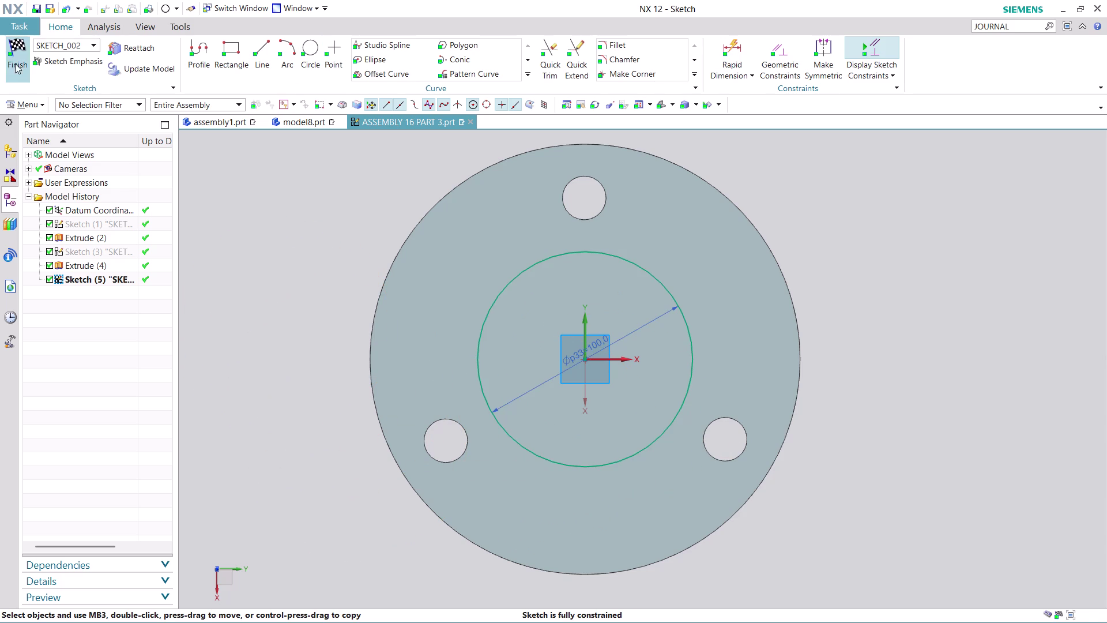
click(15, 63)
Extrude the 100 mm circle reversed, 25 mm, subtracting it to cut a central bore.
scroll(up, 3)
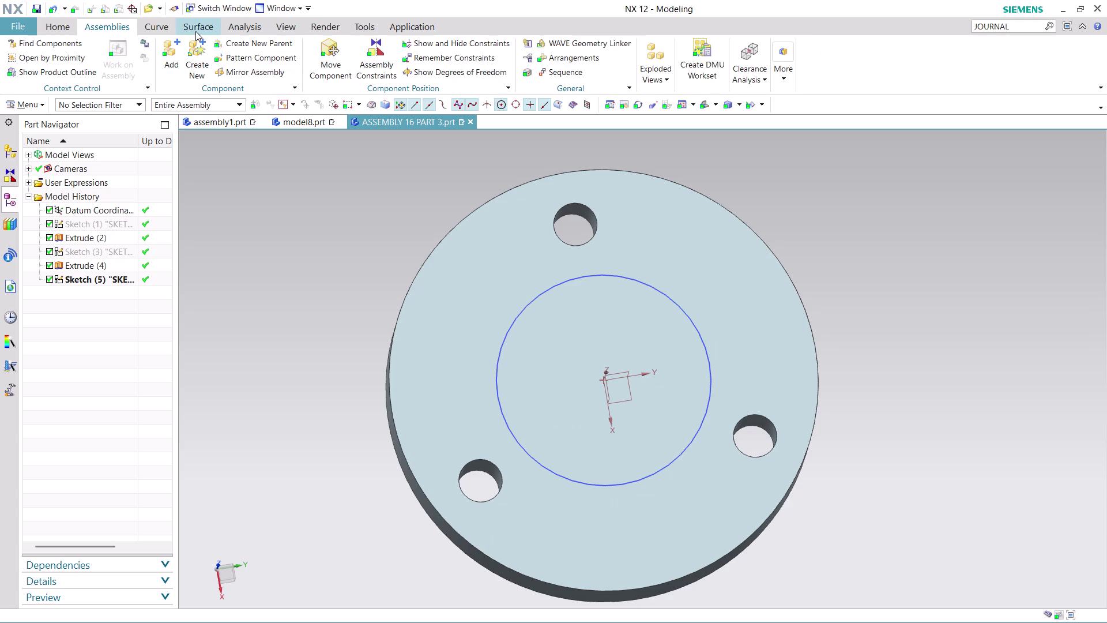
click(61, 25)
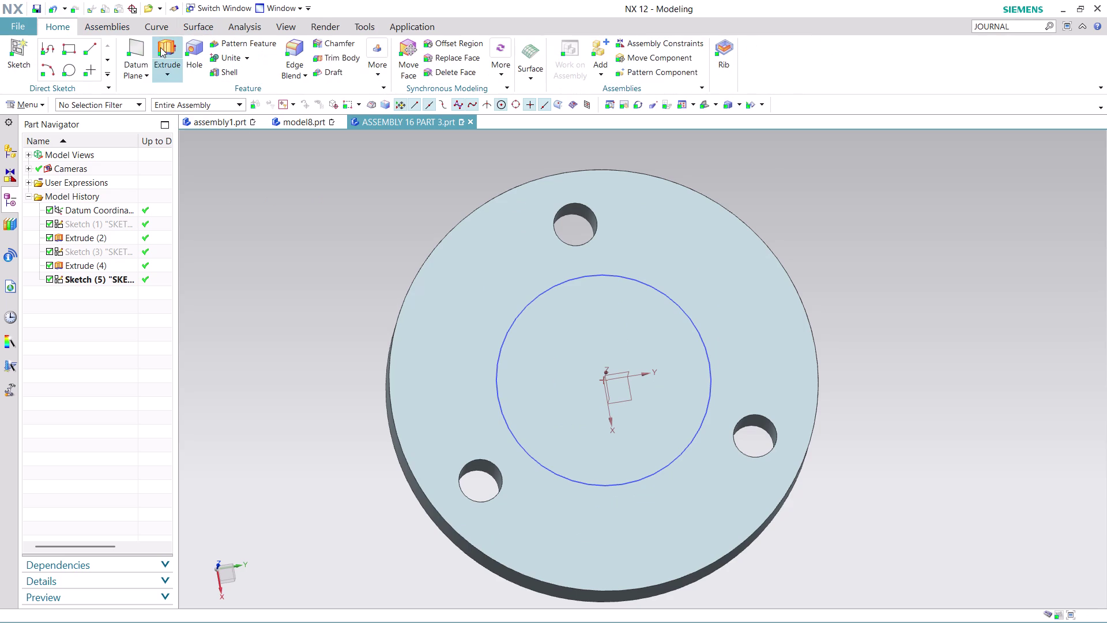
click(161, 47)
click(552, 379)
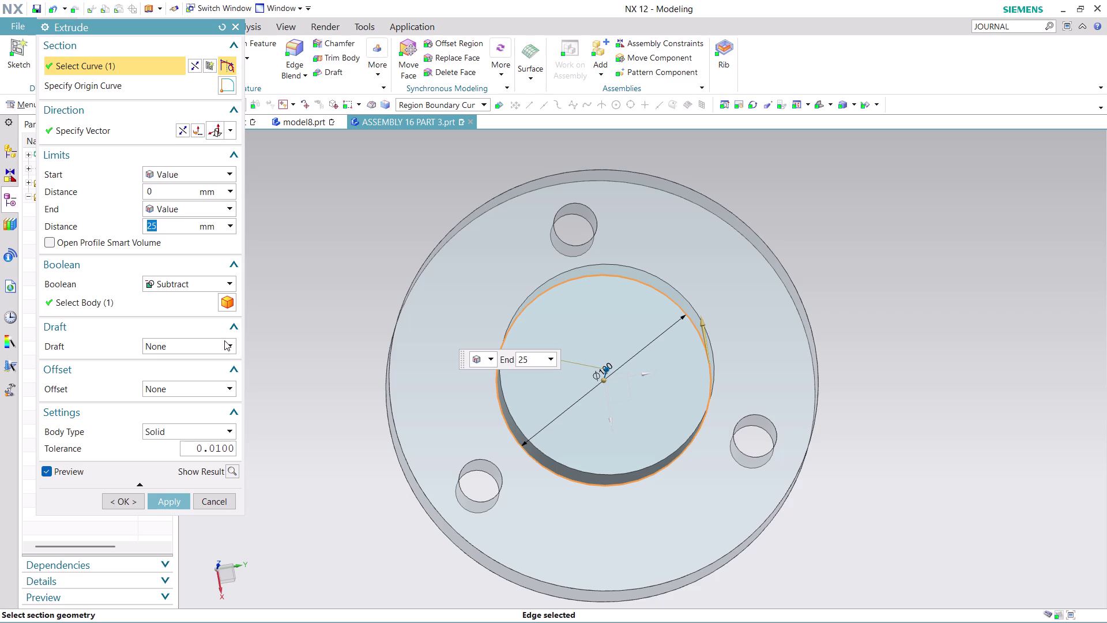
click(185, 128)
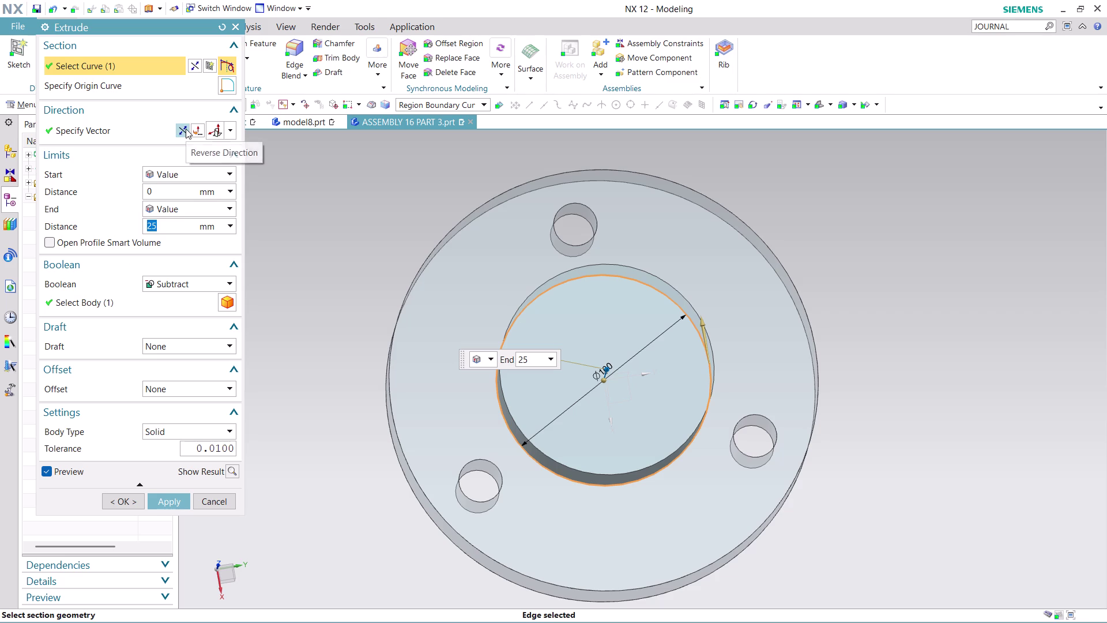
middle_drag(930, 370, 913, 346)
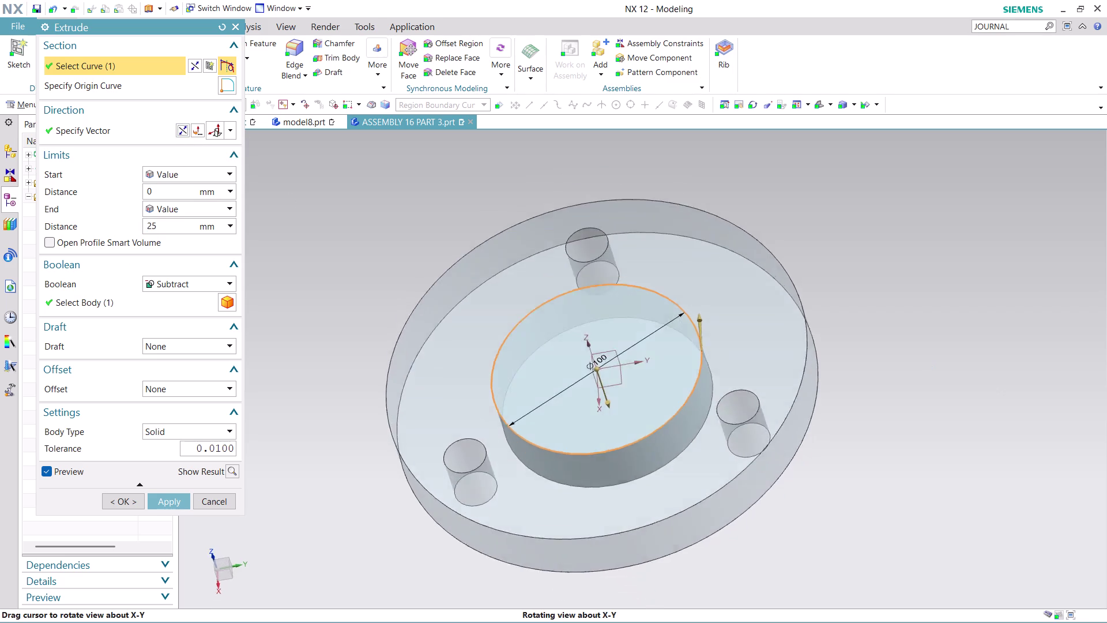
middle_drag(913, 346, 882, 276)
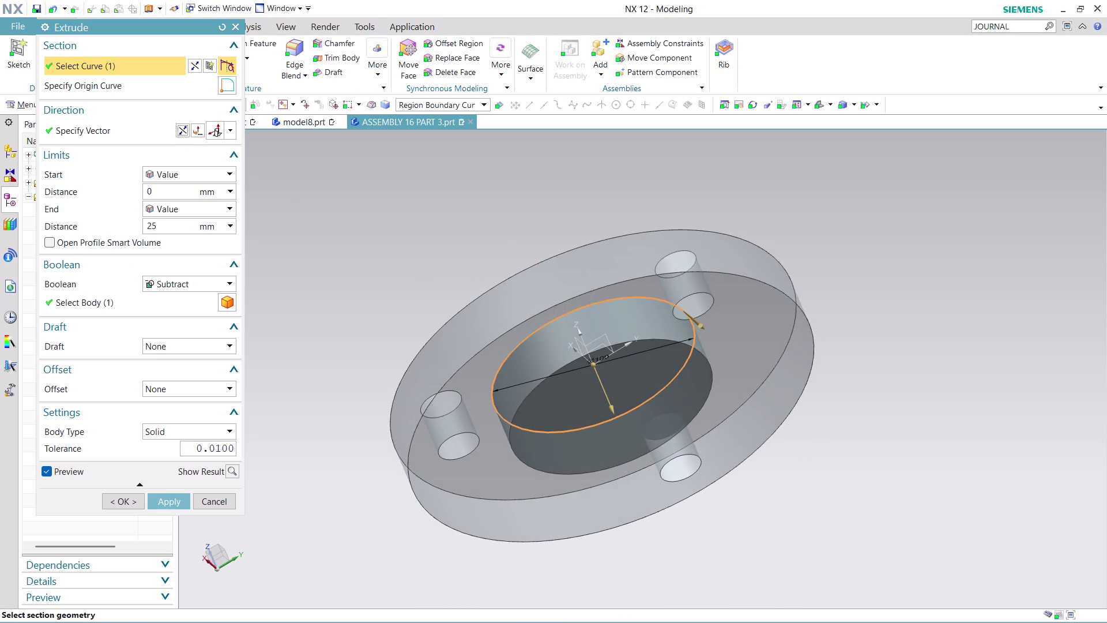
click(168, 498)
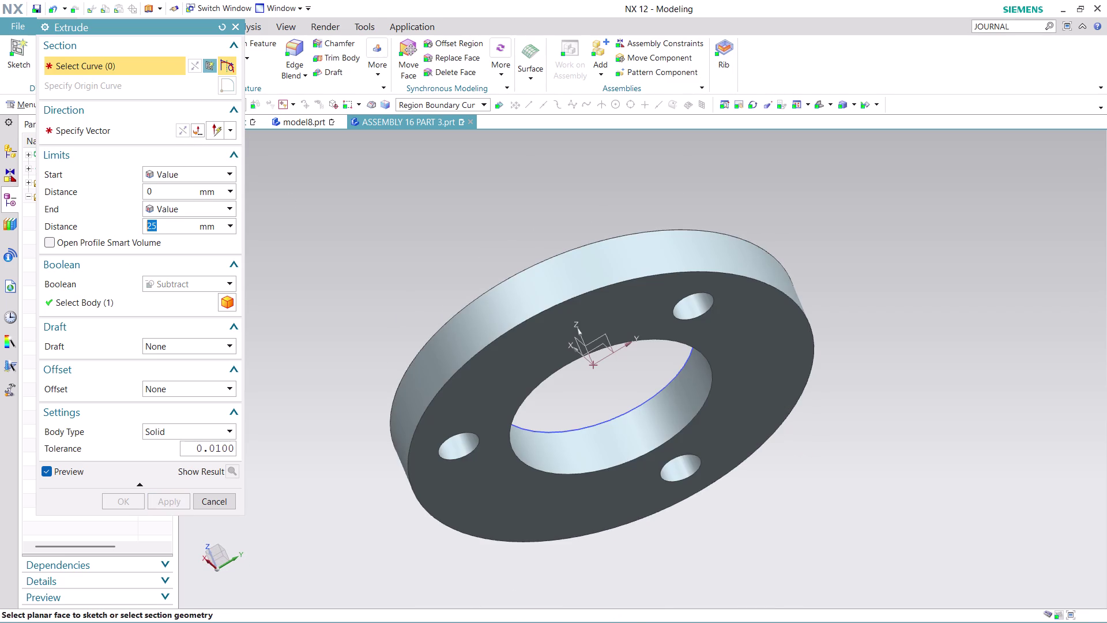
scroll(down, 3)
scroll(up, 3)
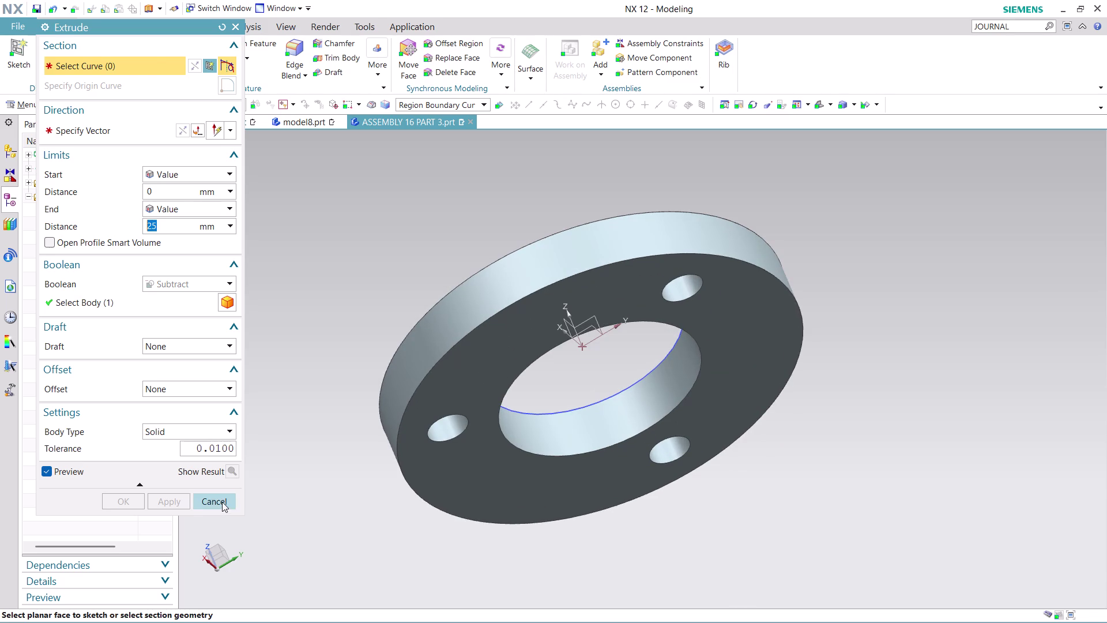
click(222, 502)
scroll(down, 3)
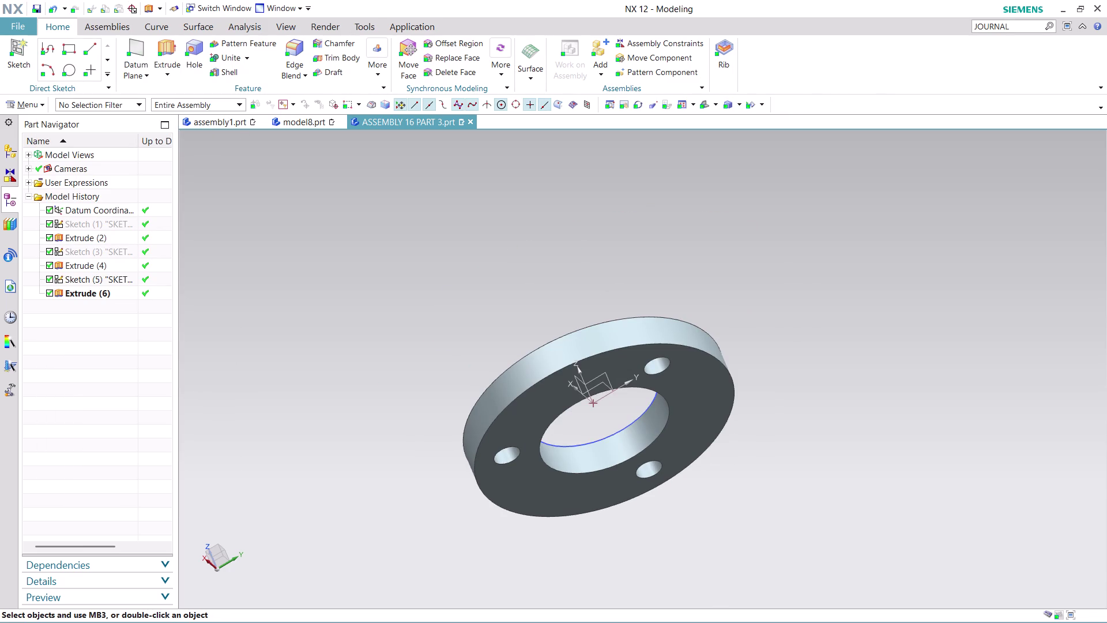
Close the ASSEMBLY 16 PART 3 part window, leaving assembly1 active.
click(222, 124)
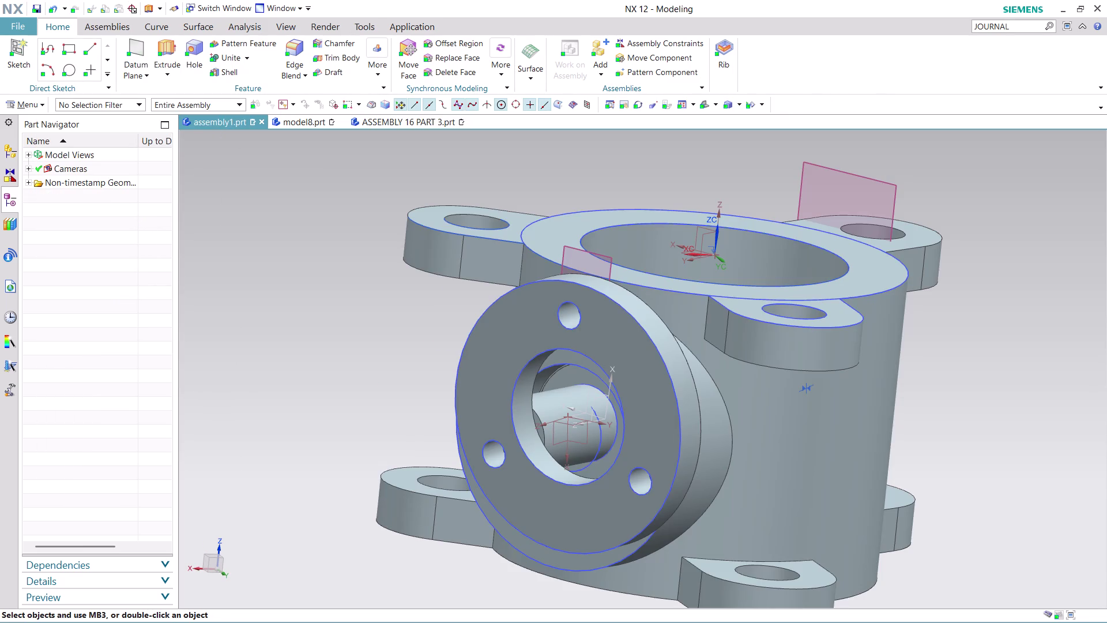
click(421, 124)
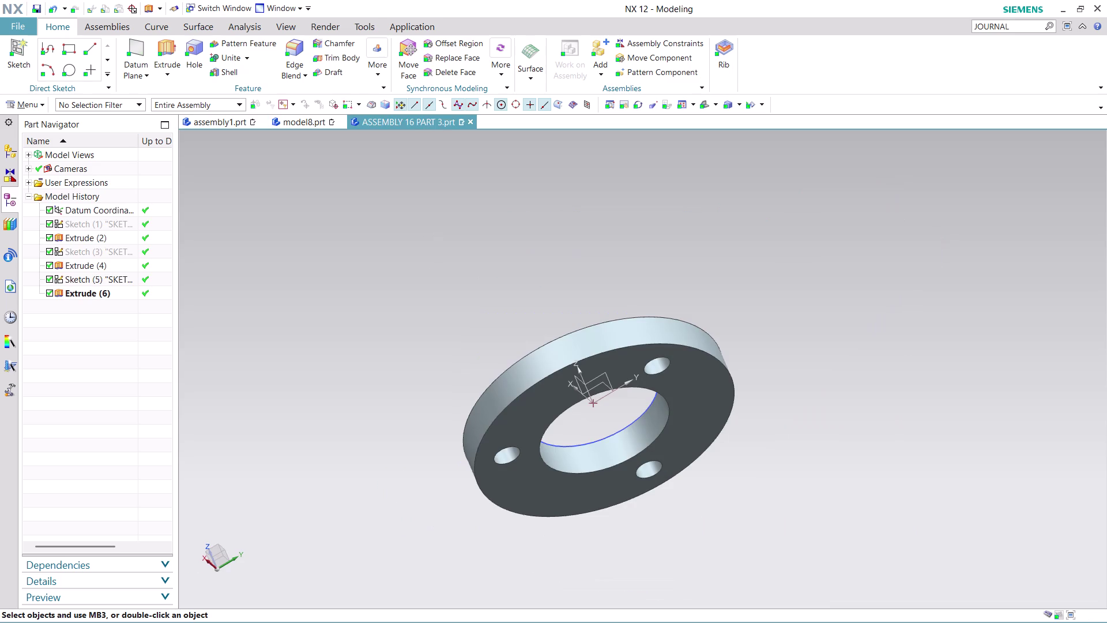
click(470, 122)
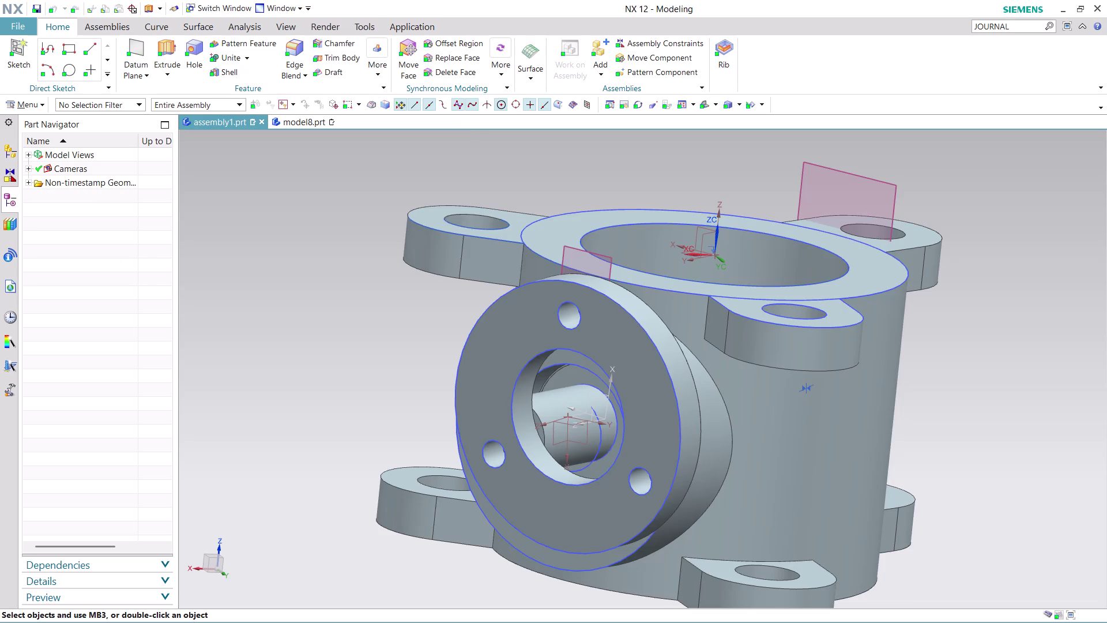
scroll(down, 3)
scroll(up, 3)
Orbit and zoom assembly1 to view the bored flange side-on beside the body.
middle_drag(762, 353, 794, 362)
scroll(up, 3)
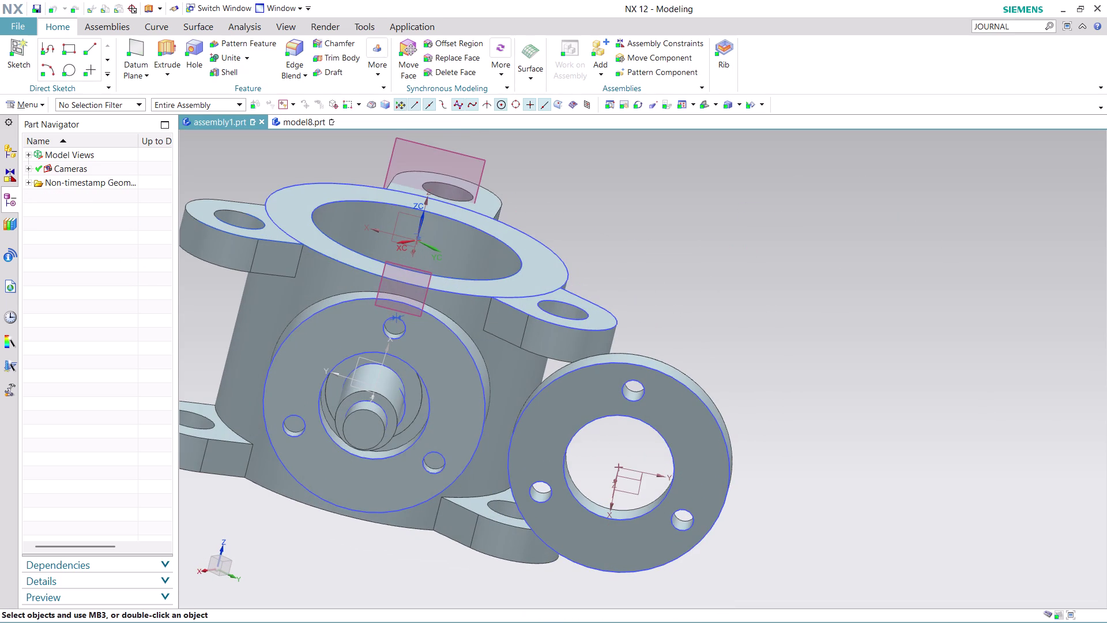
middle_drag(764, 376, 695, 367)
scroll(up, 3)
scroll(down, 3)
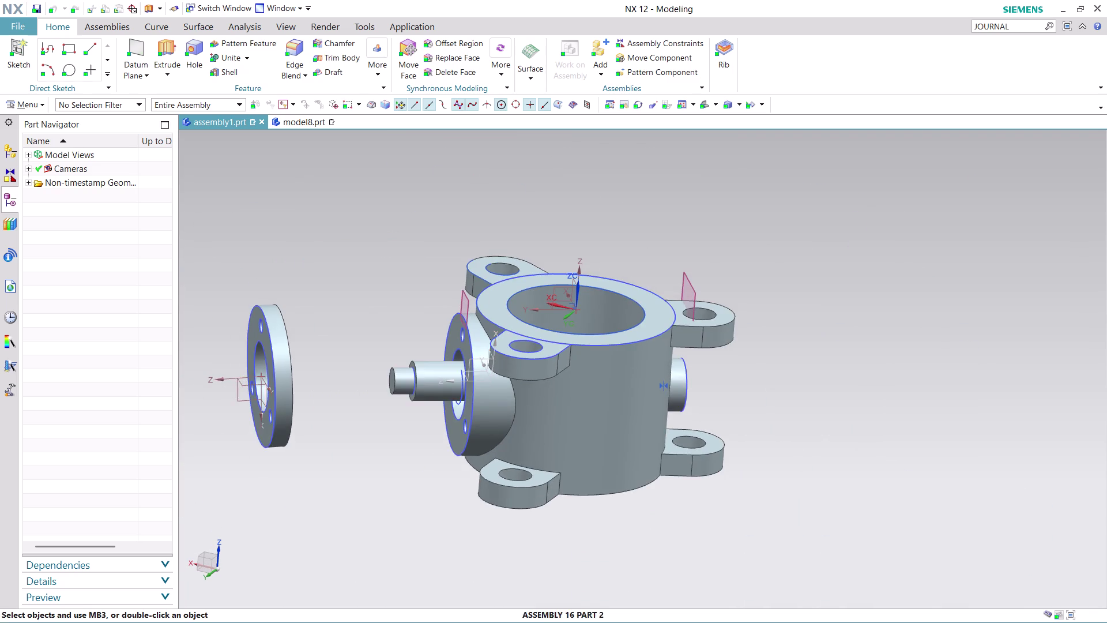
scroll(up, 3)
scroll(up, 3)
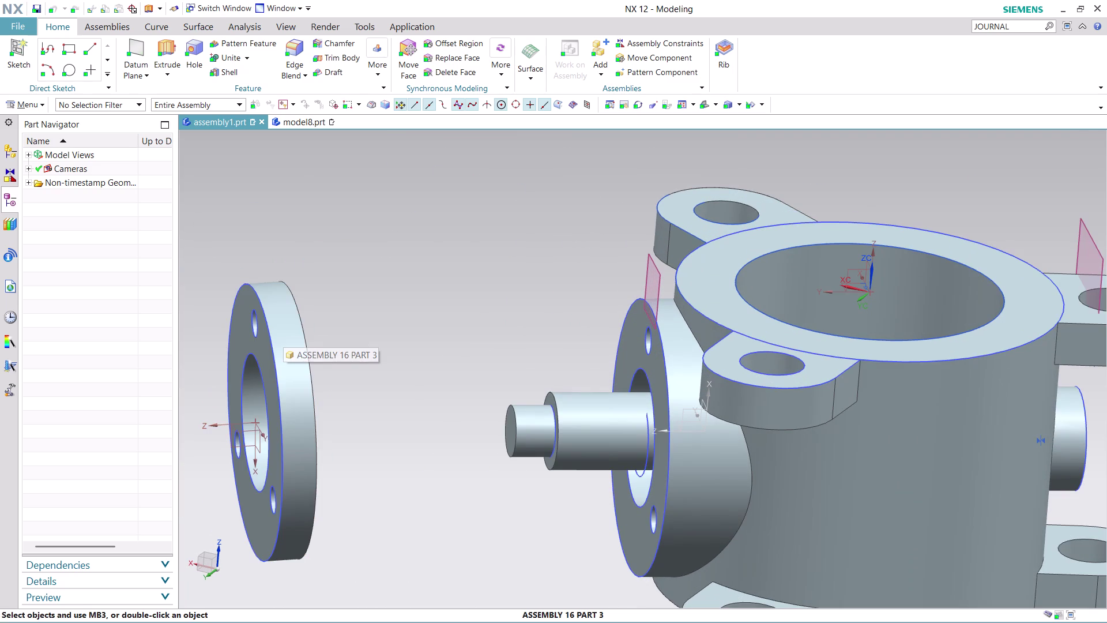
click(97, 22)
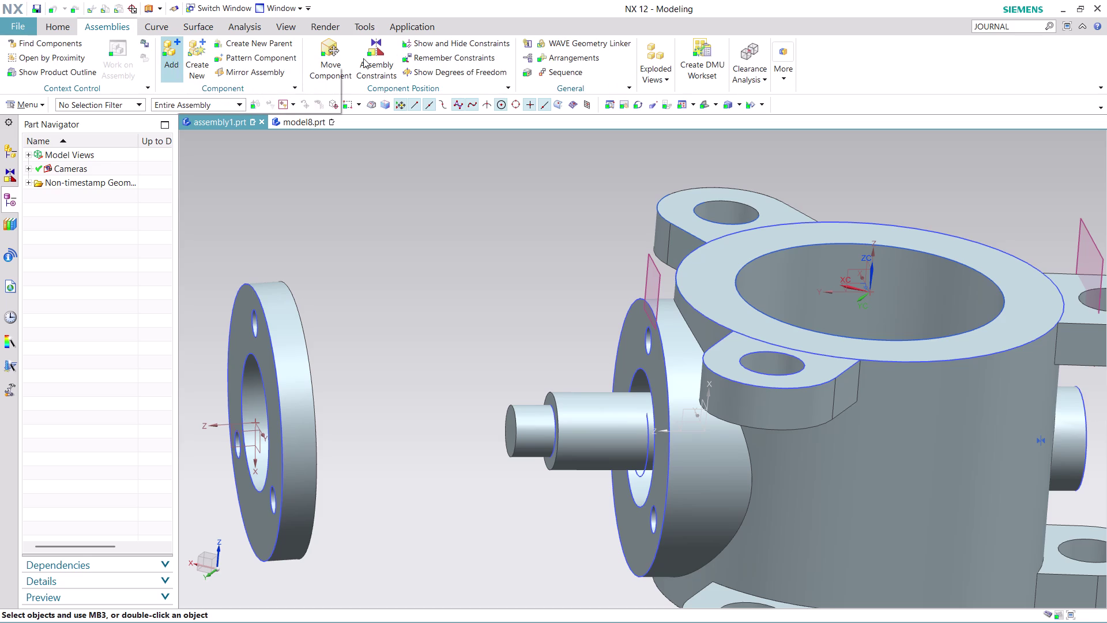
Constrain the body's boss edge concentric with the flange's bore edge.
click(374, 47)
scroll(up, 3)
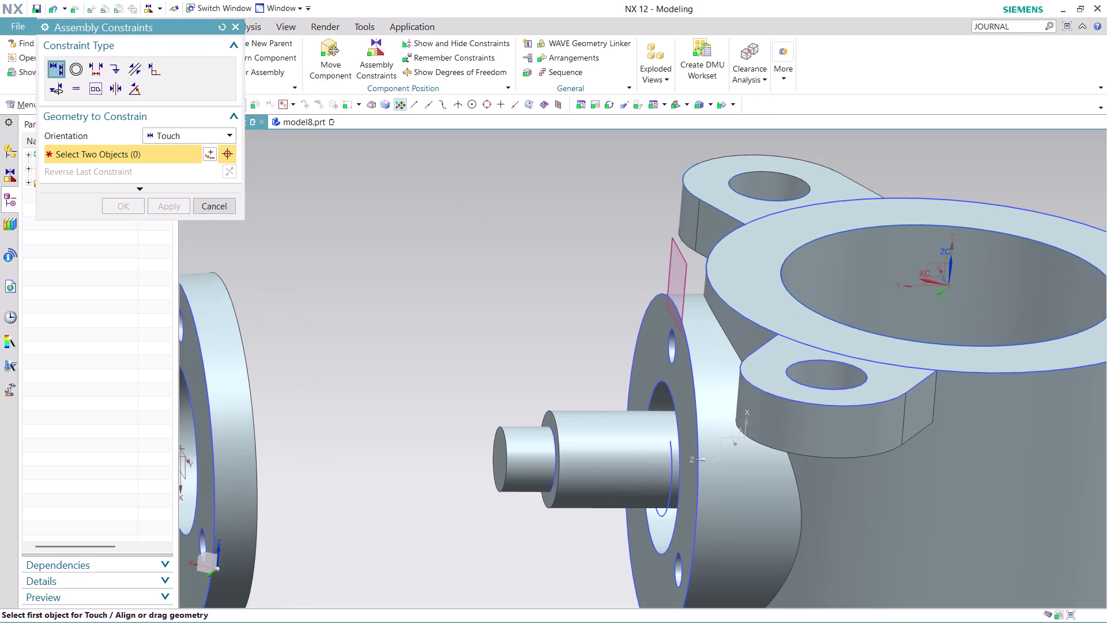
click(78, 65)
middle_drag(474, 225, 477, 225)
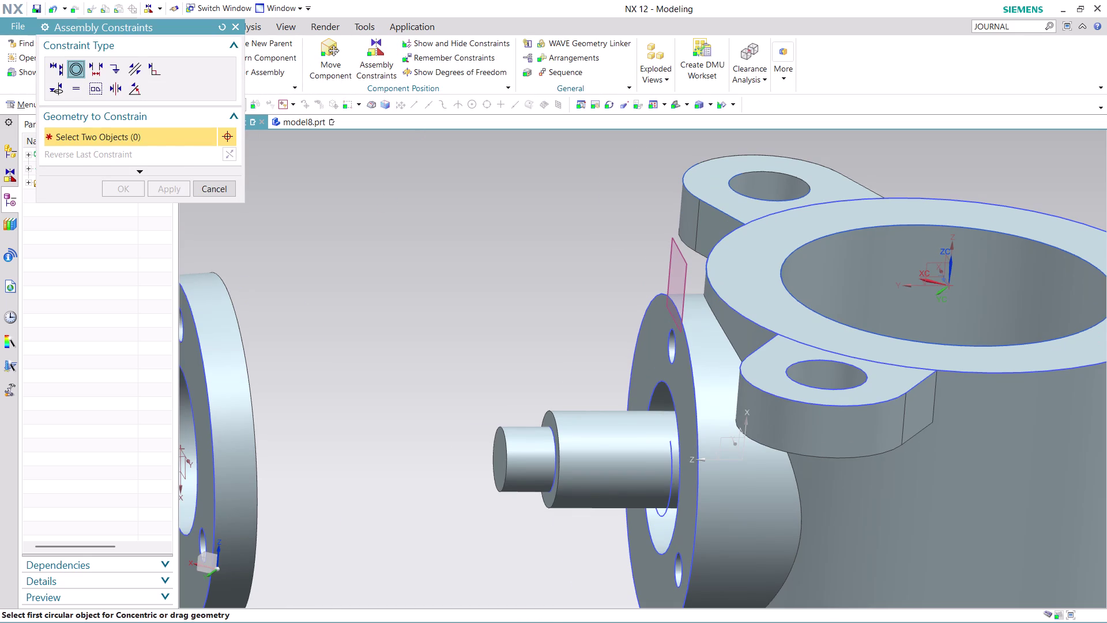
middle_drag(477, 225, 498, 230)
click(595, 369)
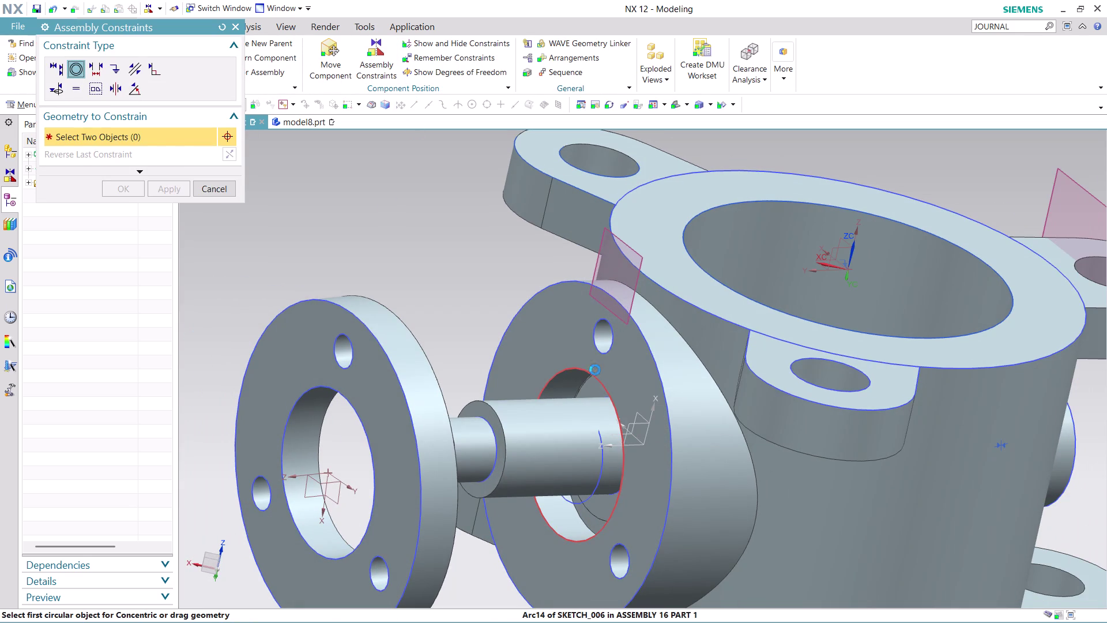
scroll(down, 3)
middle_drag(445, 320, 421, 299)
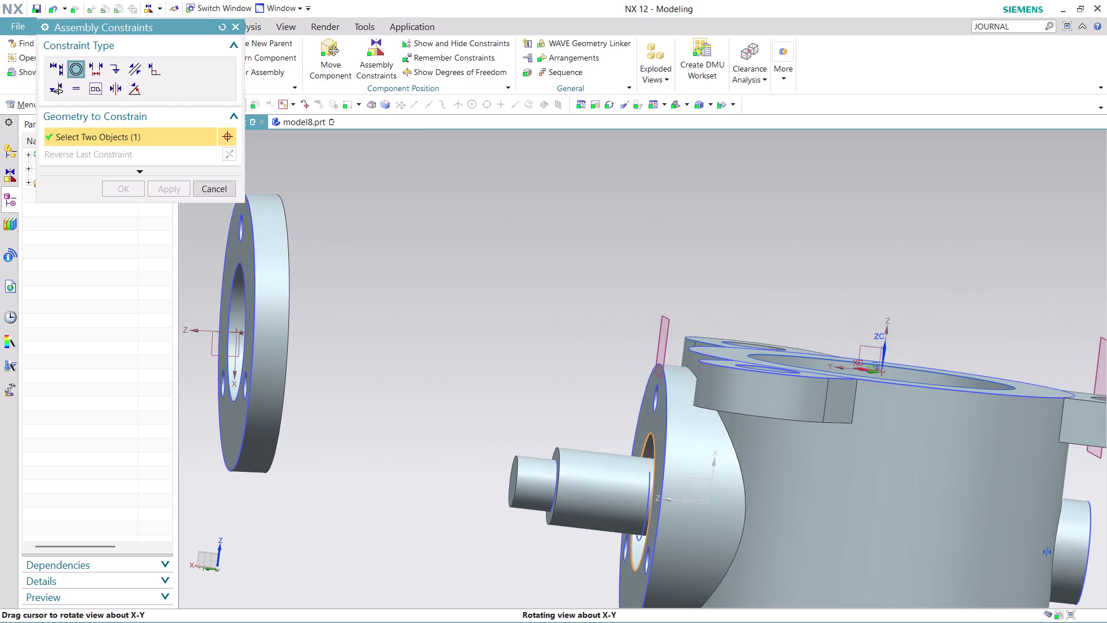
middle_drag(420, 298, 397, 300)
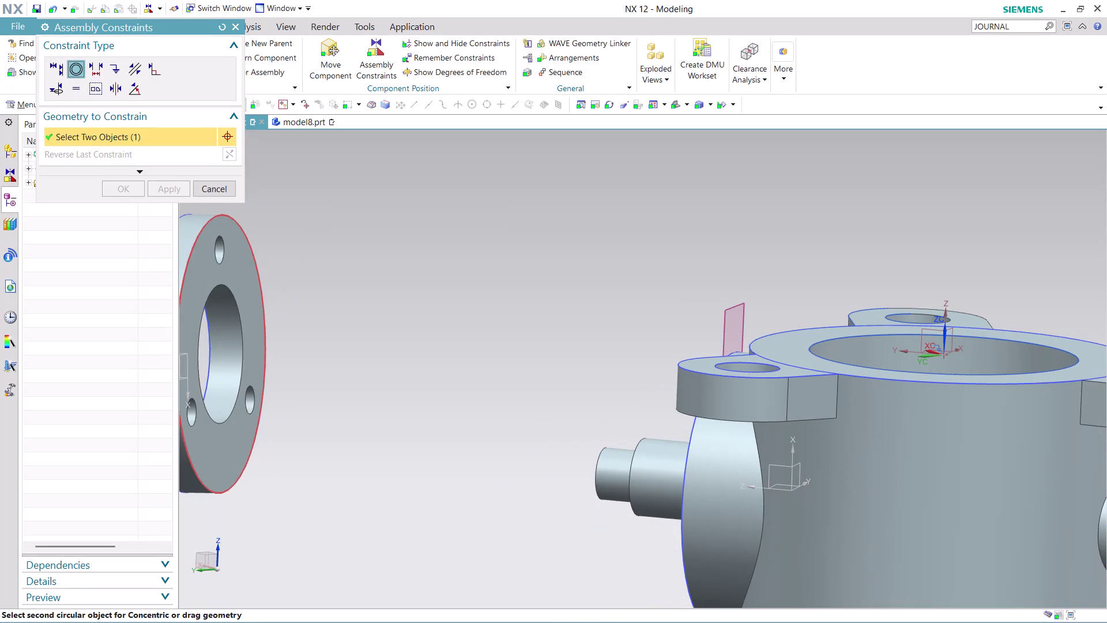
click(229, 290)
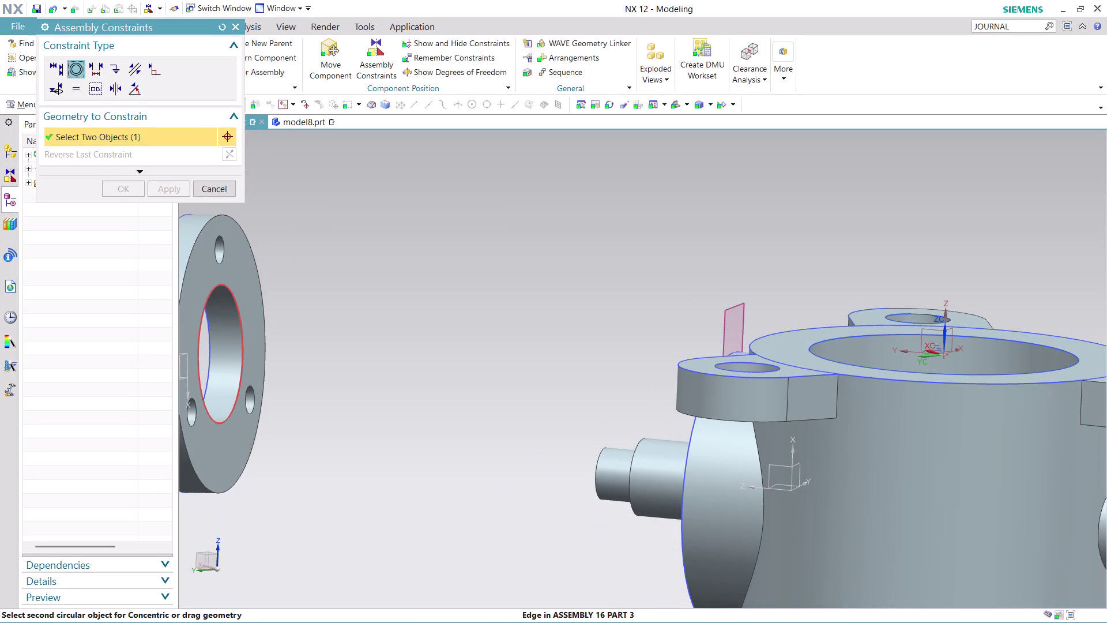
Orbit around the assembly to check the flange alignment, then confirm the constraint.
scroll(down, 3)
middle_drag(863, 392, 890, 402)
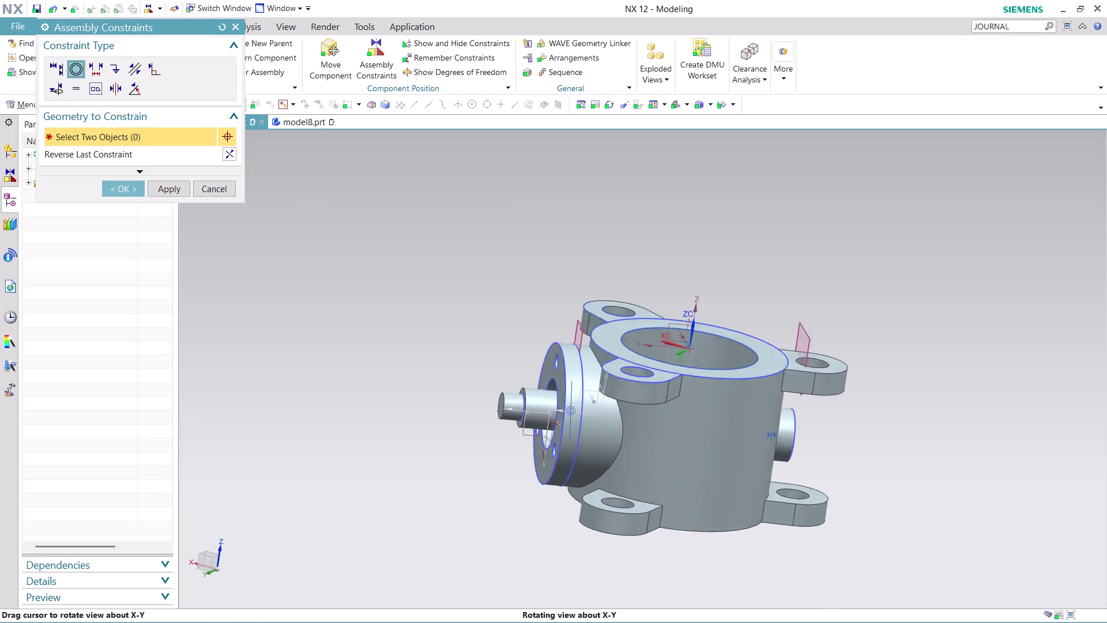
middle_drag(891, 403, 923, 418)
scroll(up, 3)
middle_drag(905, 418, 926, 411)
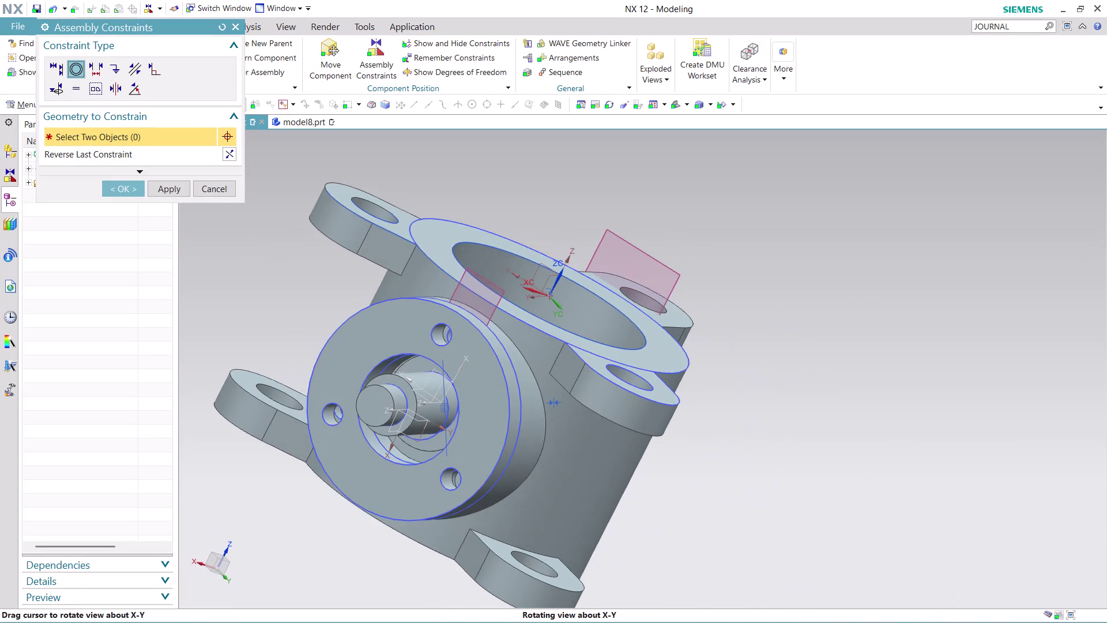
middle_drag(926, 410, 949, 419)
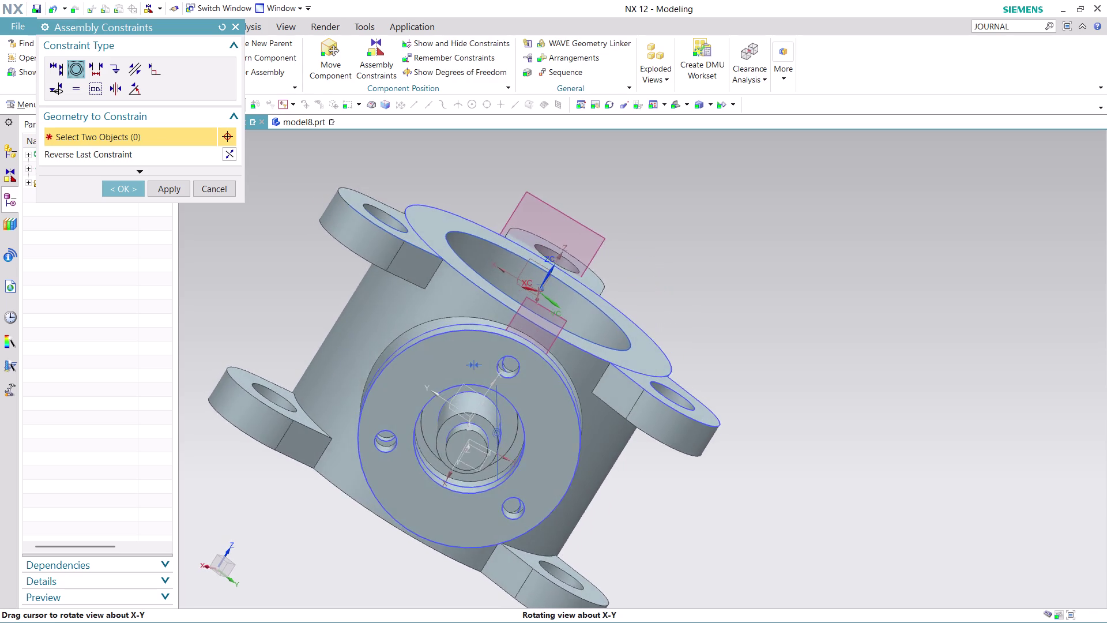
middle_drag(949, 420, 955, 412)
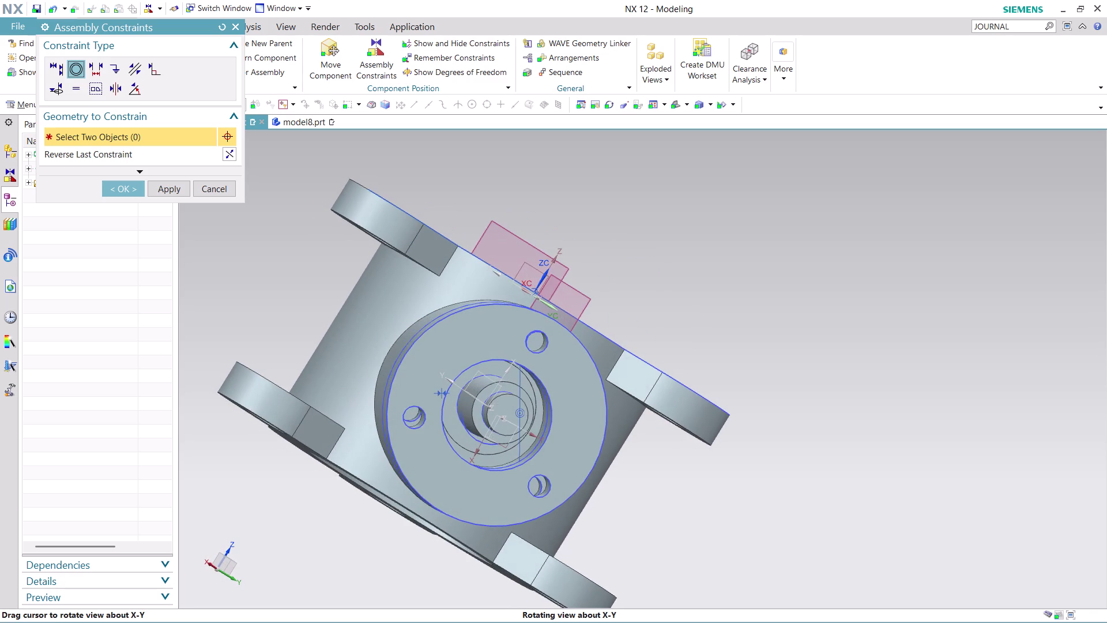
middle_drag(955, 413, 957, 413)
middle_drag(958, 416, 949, 420)
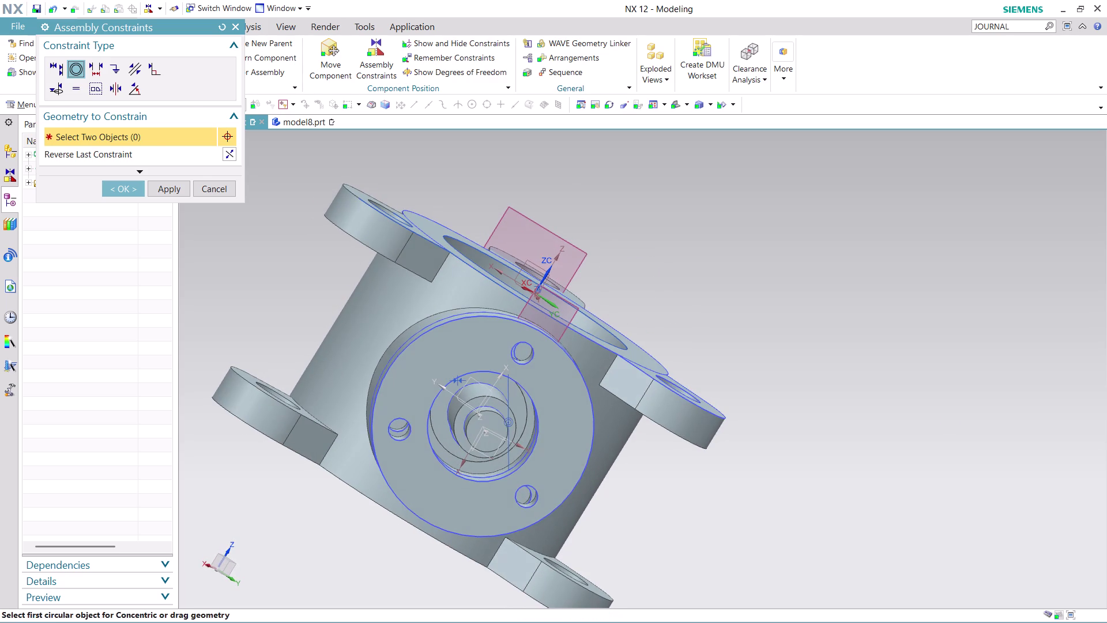
middle_click(949, 420)
scroll(up, 3)
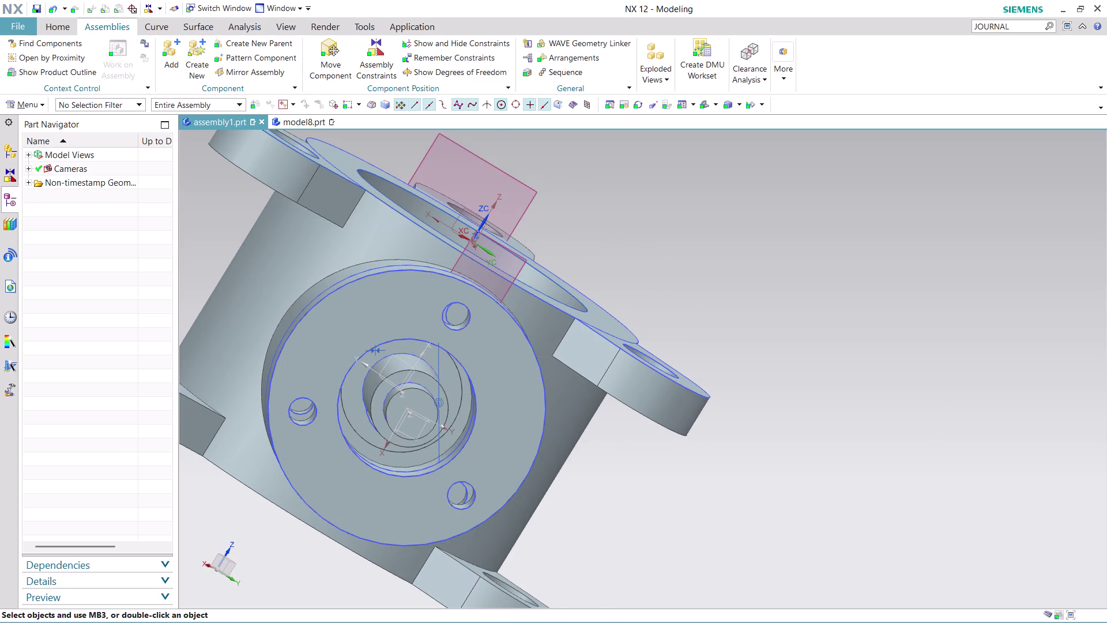
key(ctrl+z)
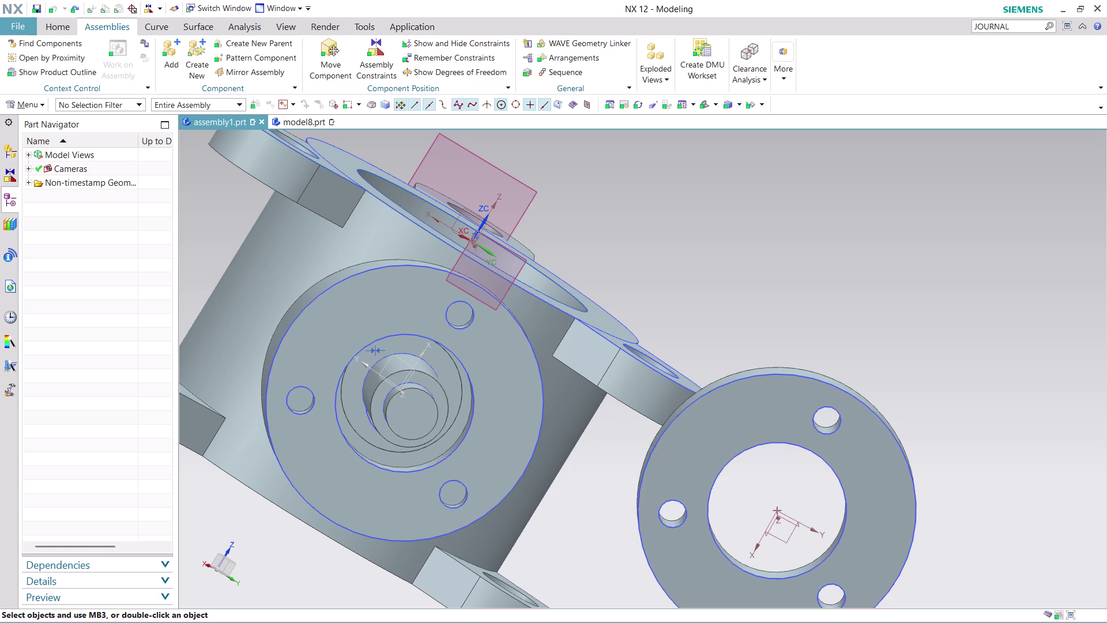
click(375, 55)
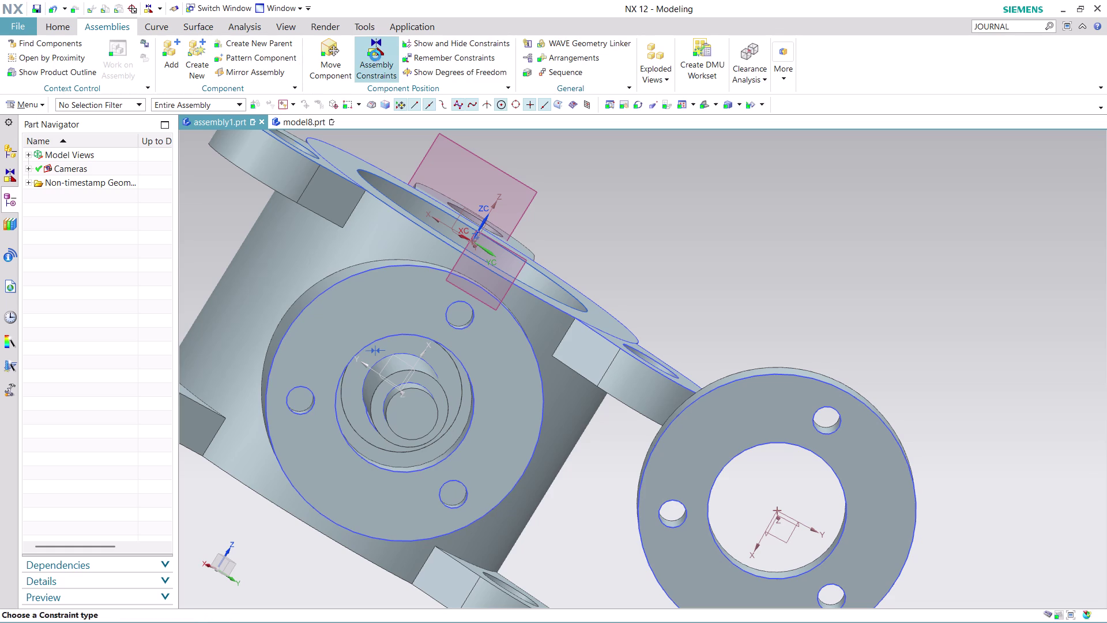
click(823, 421)
click(455, 333)
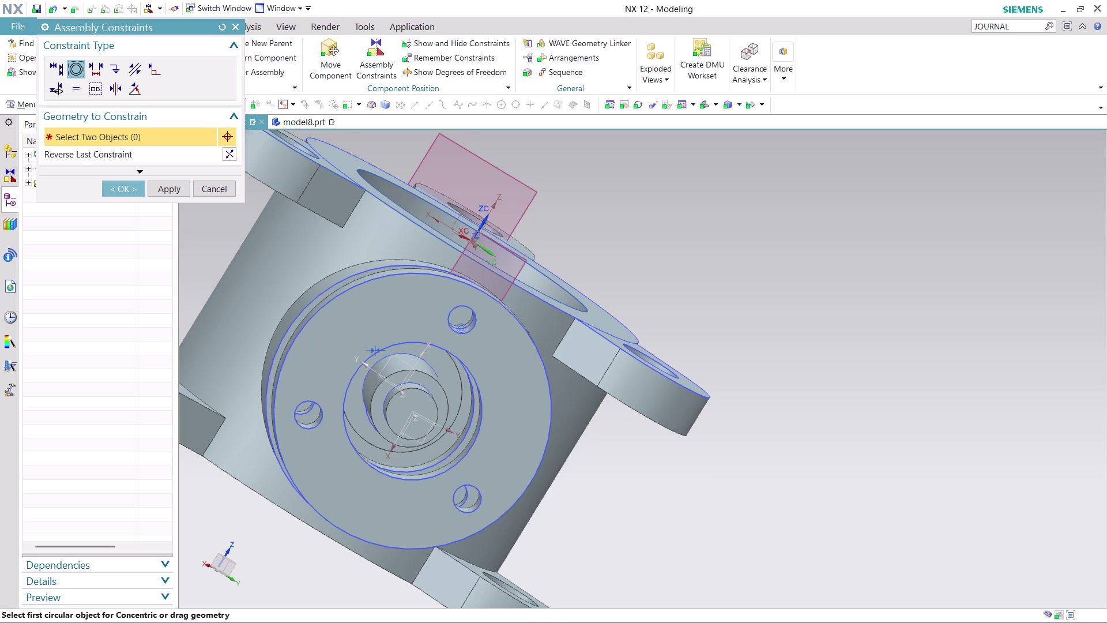
middle_drag(638, 275, 608, 286)
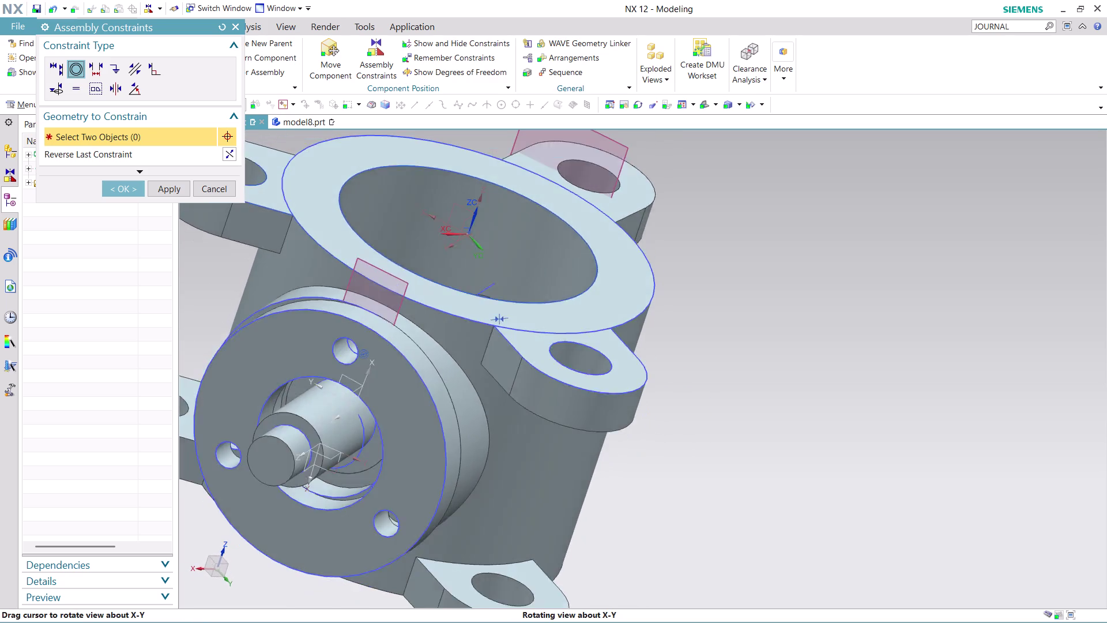
middle_drag(607, 287, 651, 286)
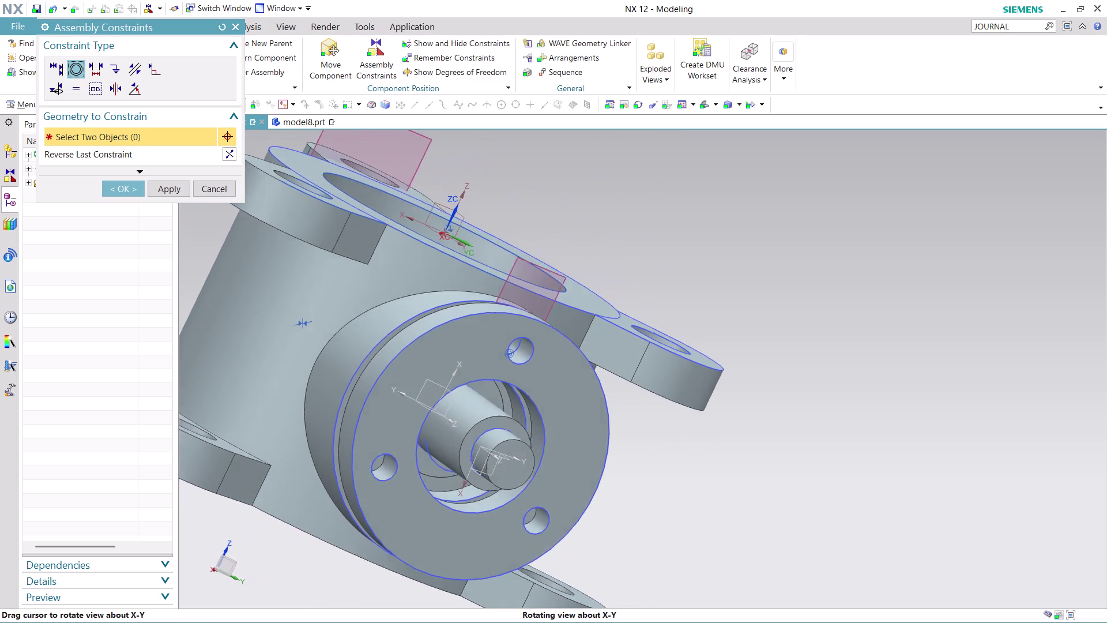
middle_drag(651, 287, 654, 287)
scroll(up, 3)
scroll(down, 3)
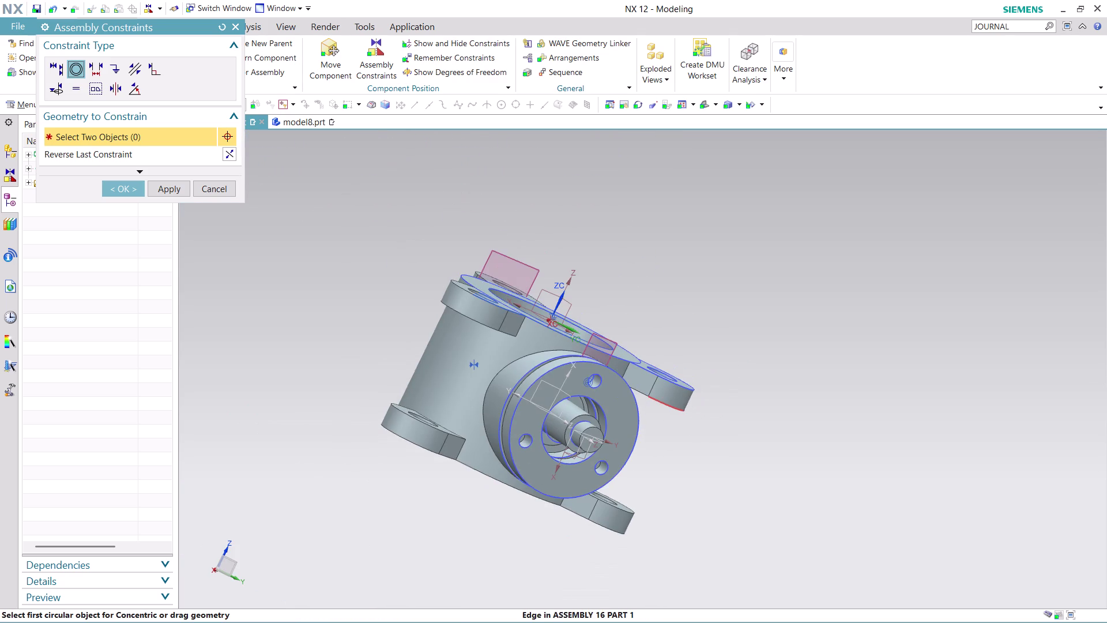
middle_drag(671, 409, 624, 394)
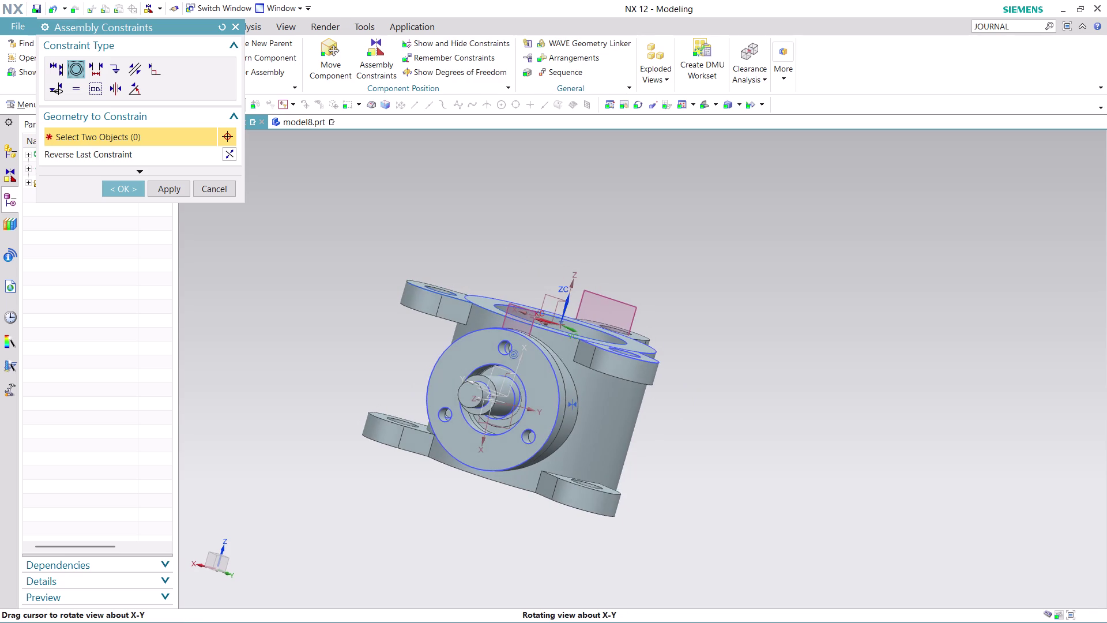
scroll(up, 3)
middle_drag(367, 578, 352, 559)
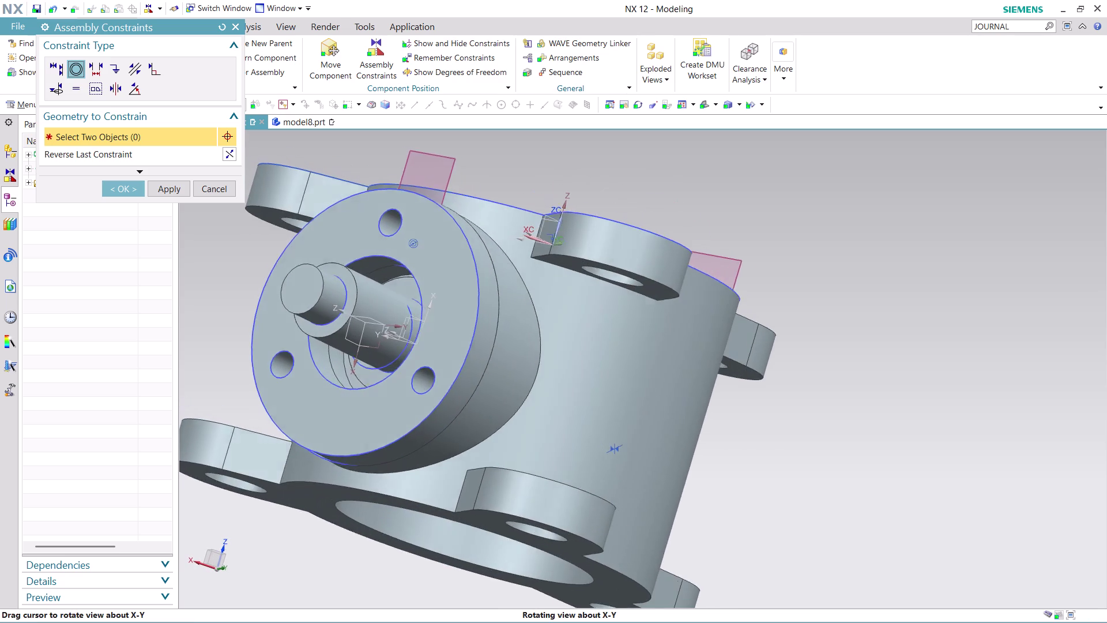
middle_drag(352, 559, 376, 524)
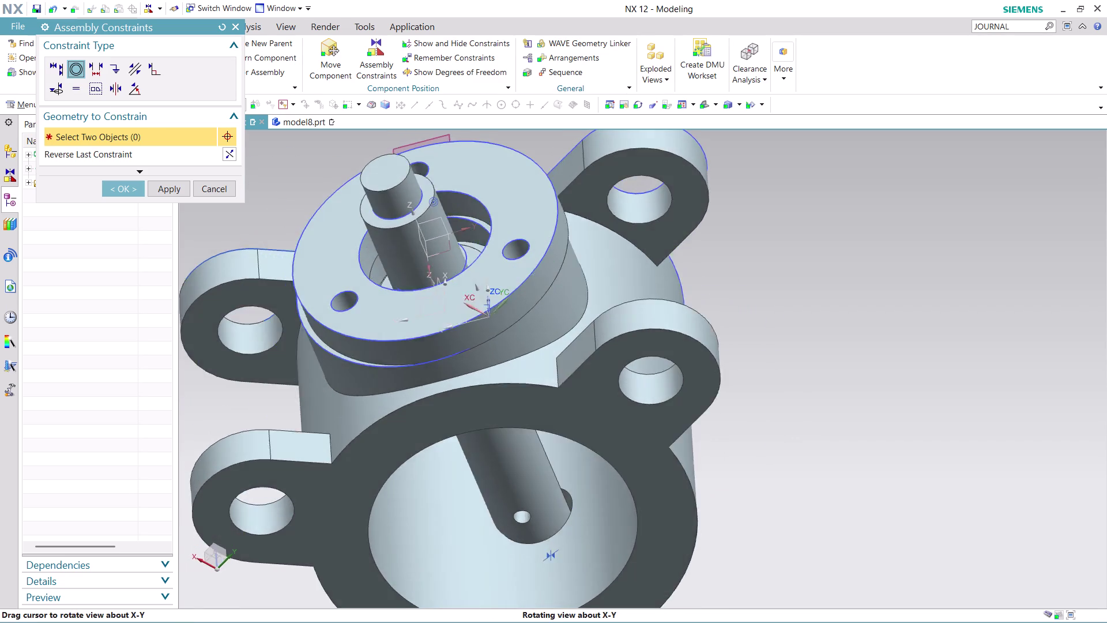
middle_drag(376, 524, 398, 516)
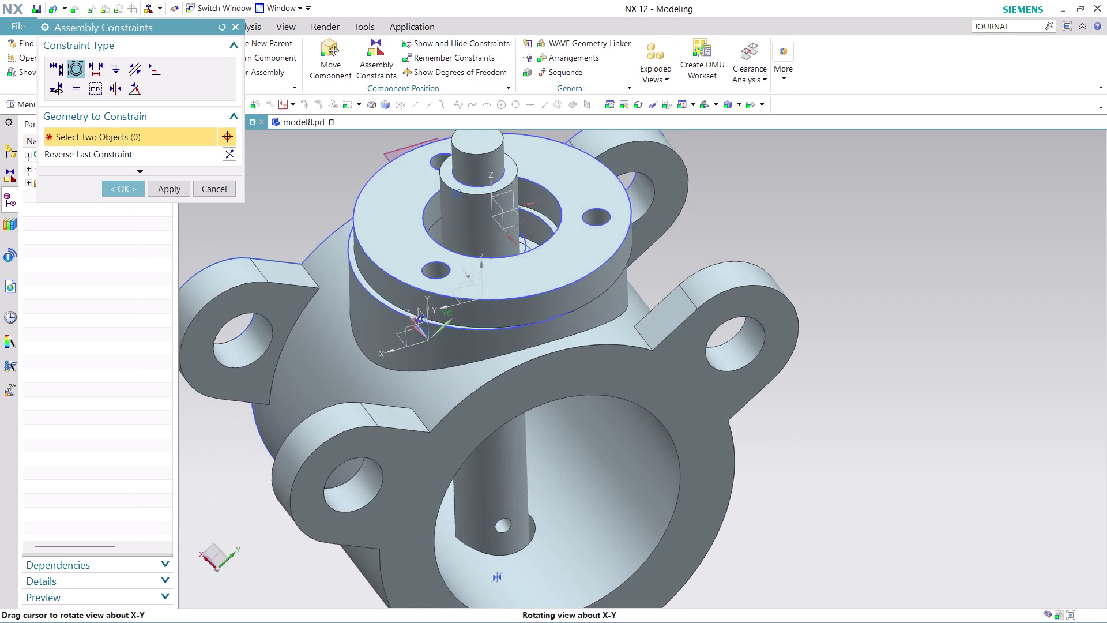
middle_drag(398, 516, 390, 531)
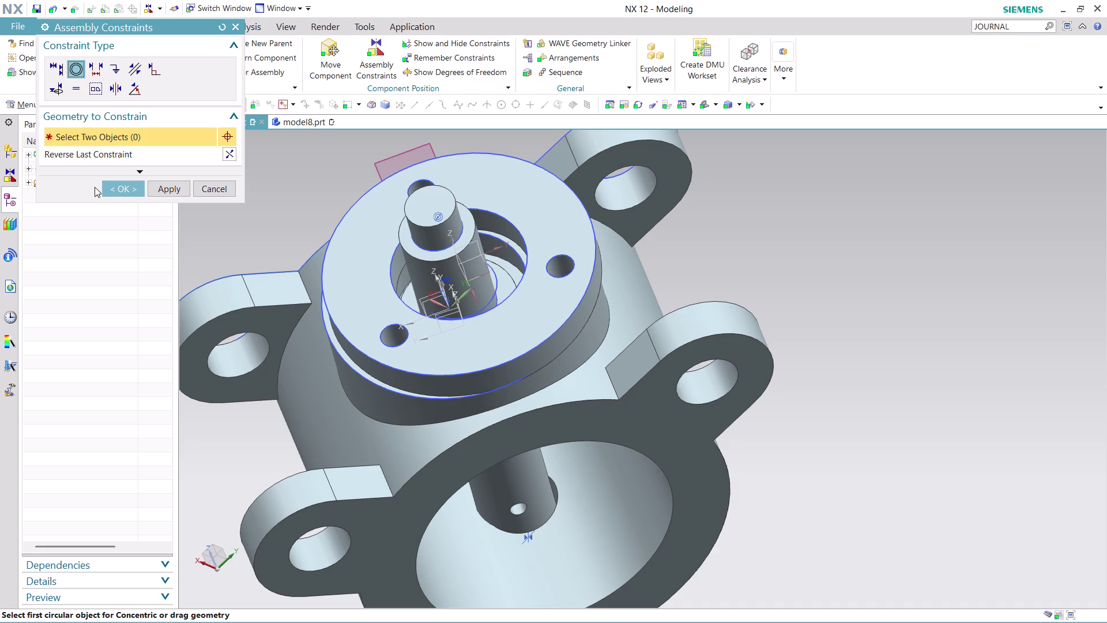
click(220, 186)
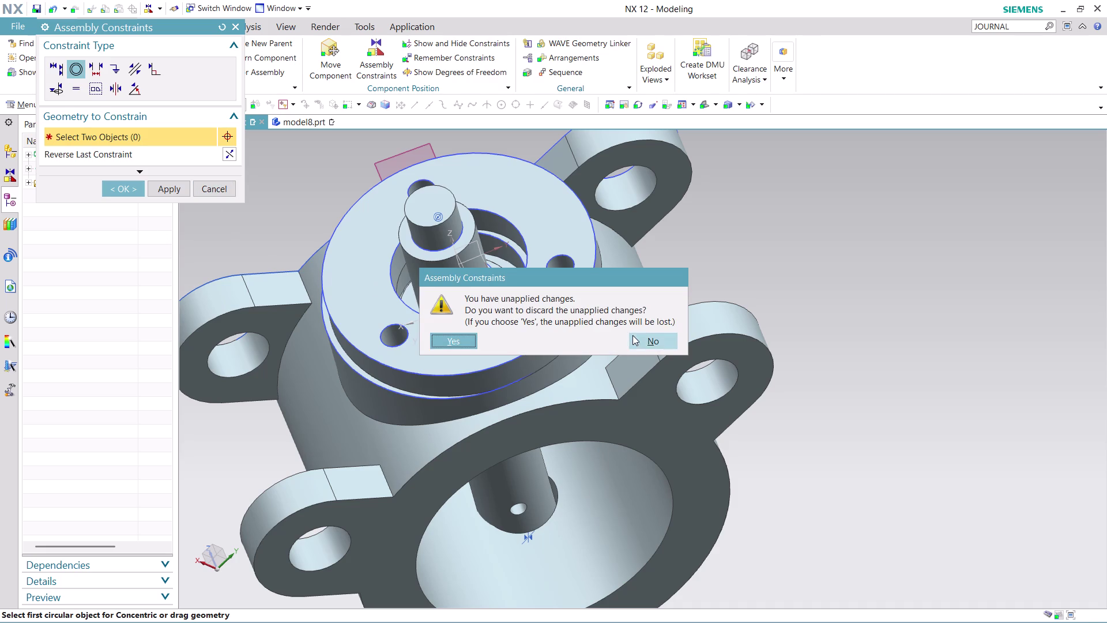
click(666, 341)
key(ctrl+z)
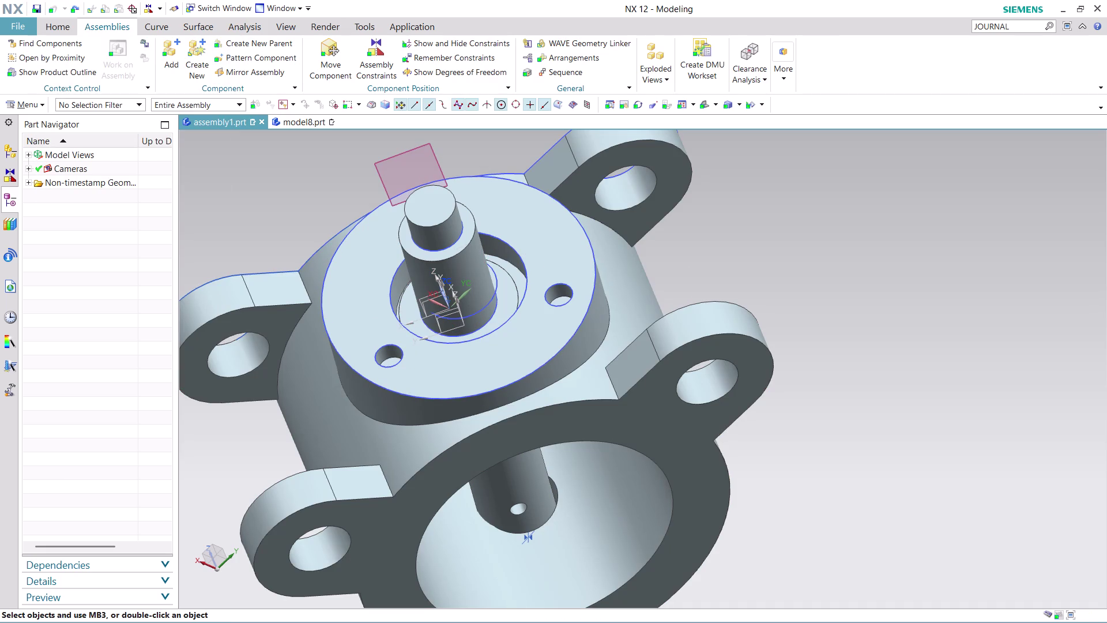
Orbit and zoom the model to bring the loose flange into view.
scroll(down, 3)
scroll(down, 3)
middle_drag(840, 194, 842, 238)
scroll(up, 3)
scroll(up, 3)
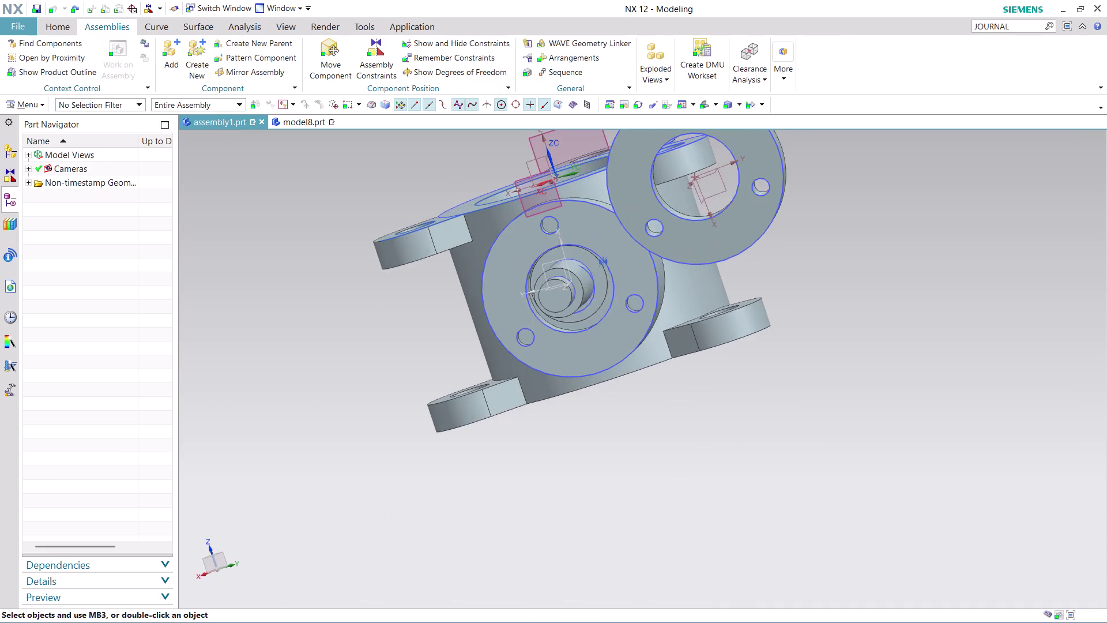
scroll(up, 3)
scroll(down, 3)
scroll(up, 3)
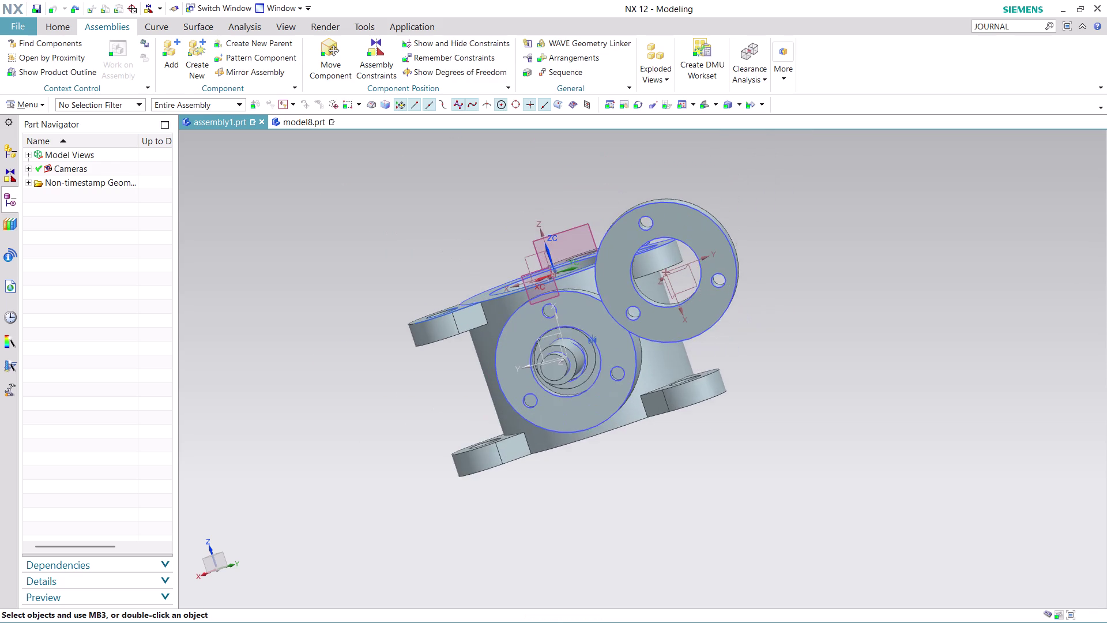
scroll(up, 3)
middle_drag(793, 200, 743, 236)
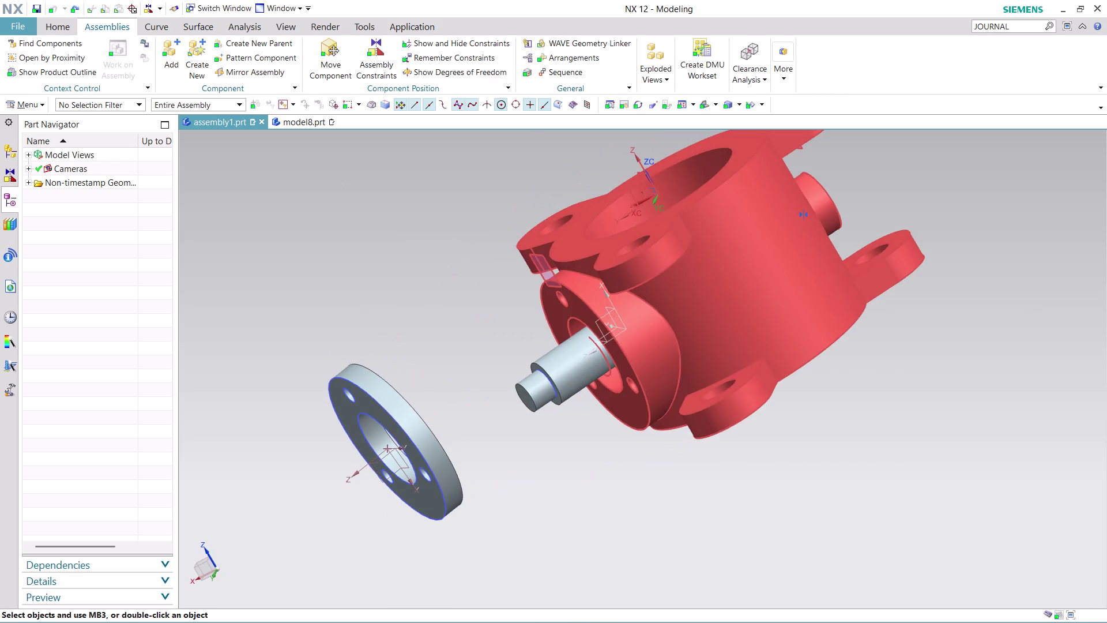
Pick the housing's shaft-surrounding edge and the flange's circular edge for concentricity.
click(391, 47)
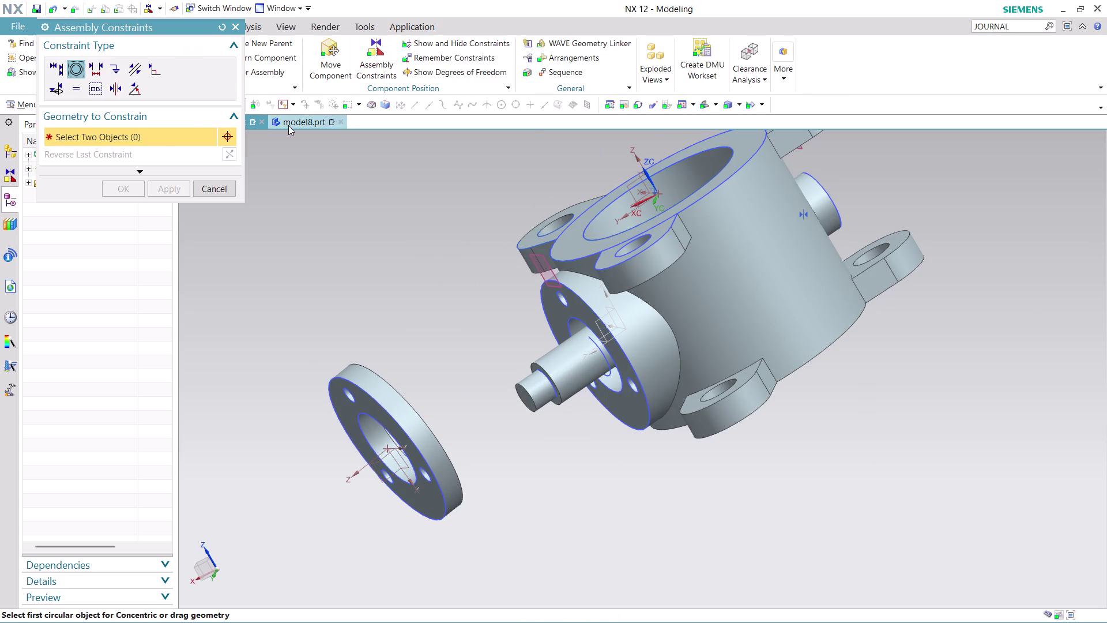
click(583, 326)
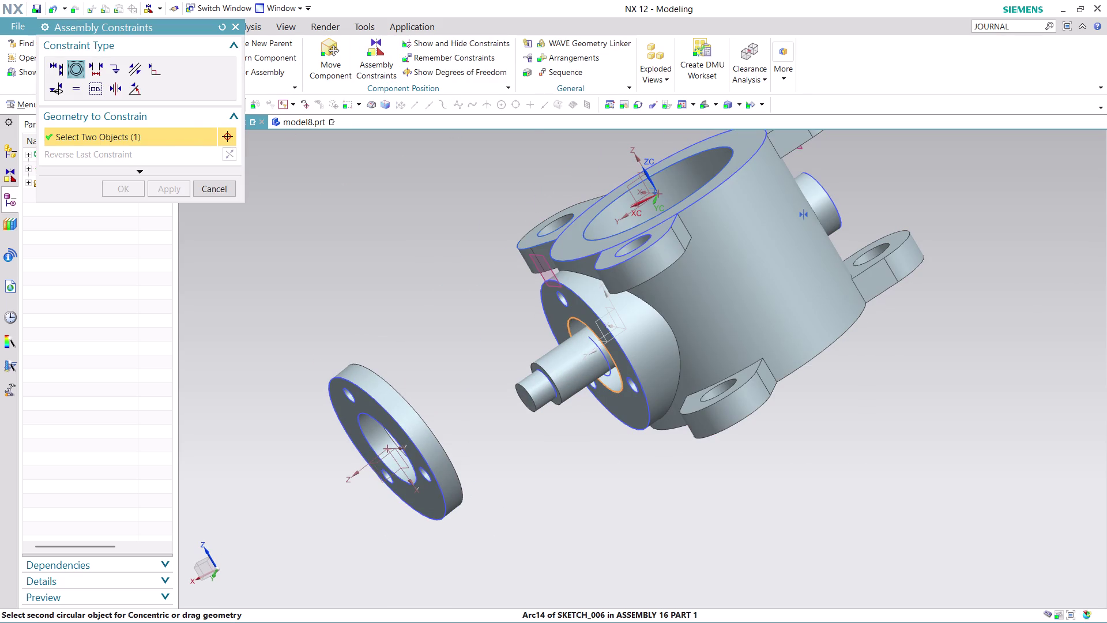
middle_drag(524, 504, 487, 518)
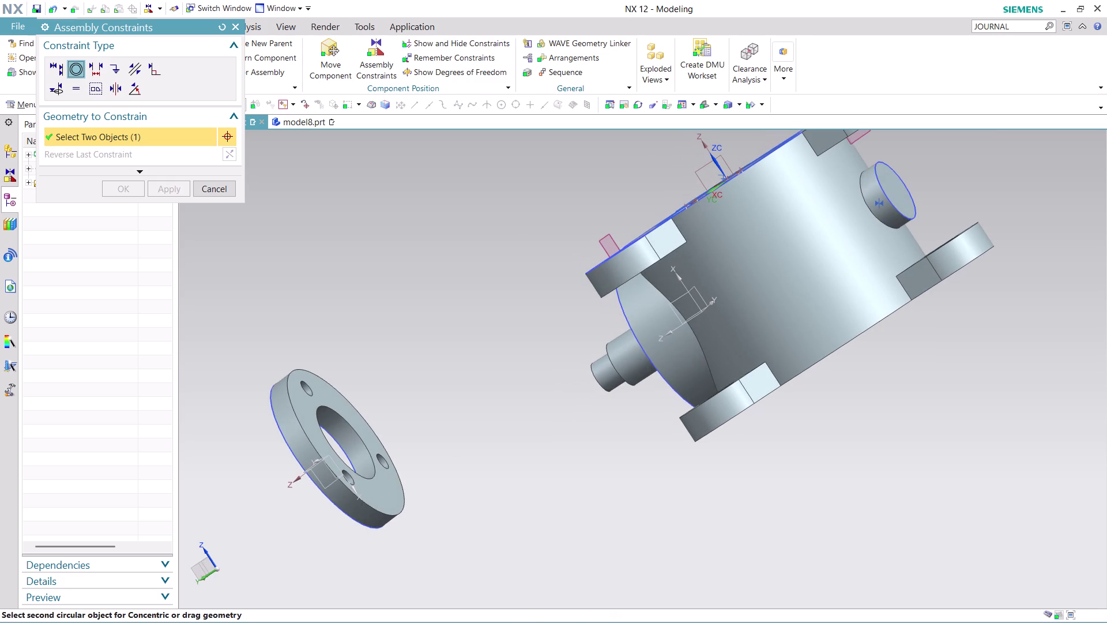
click(367, 474)
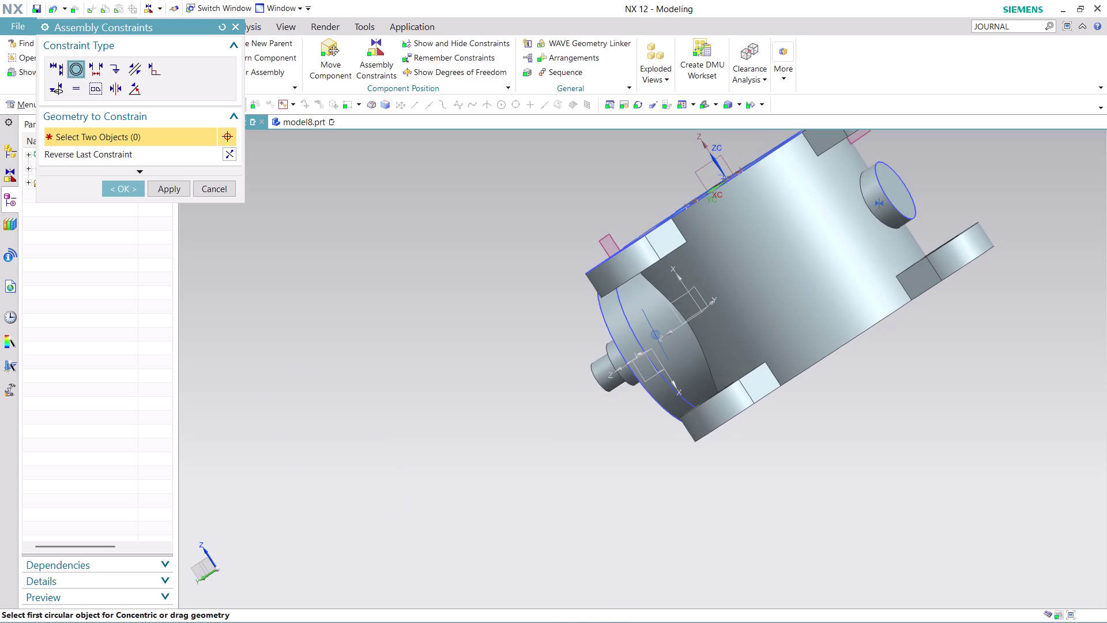
middle_drag(731, 464, 811, 394)
scroll(up, 3)
middle_drag(940, 339, 952, 361)
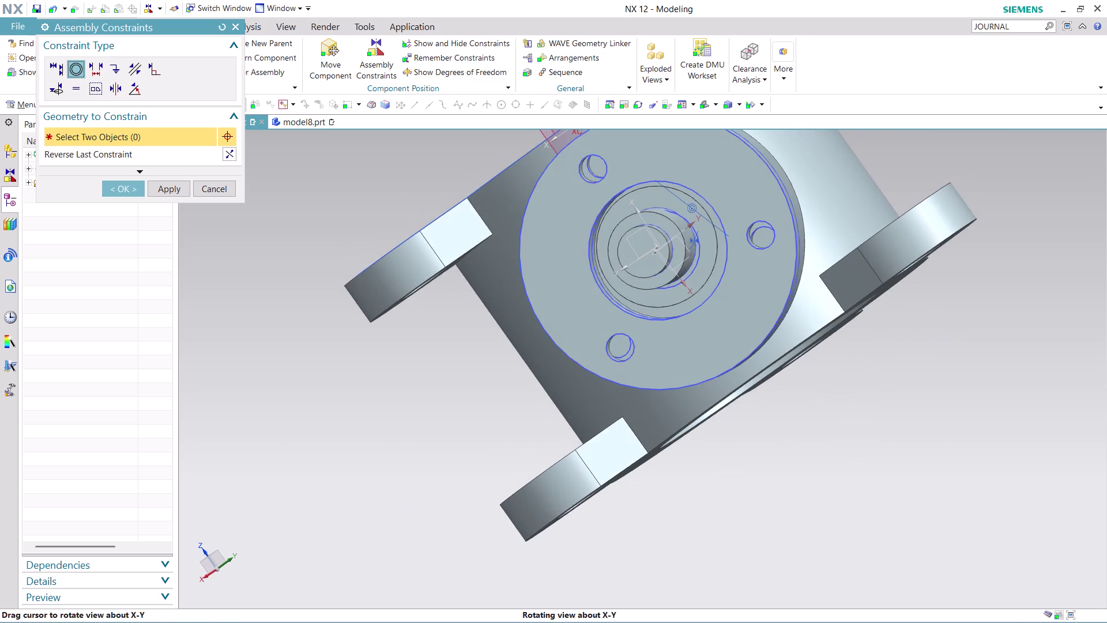
middle_drag(951, 360, 977, 386)
scroll(up, 3)
scroll(down, 3)
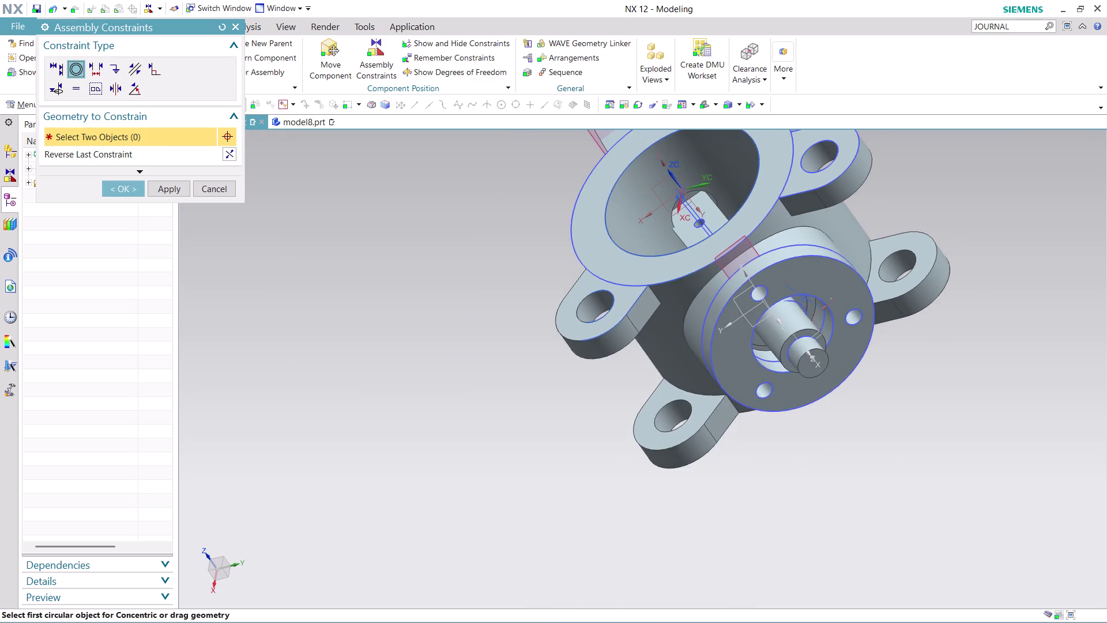
scroll(up, 3)
middle_drag(944, 213, 937, 241)
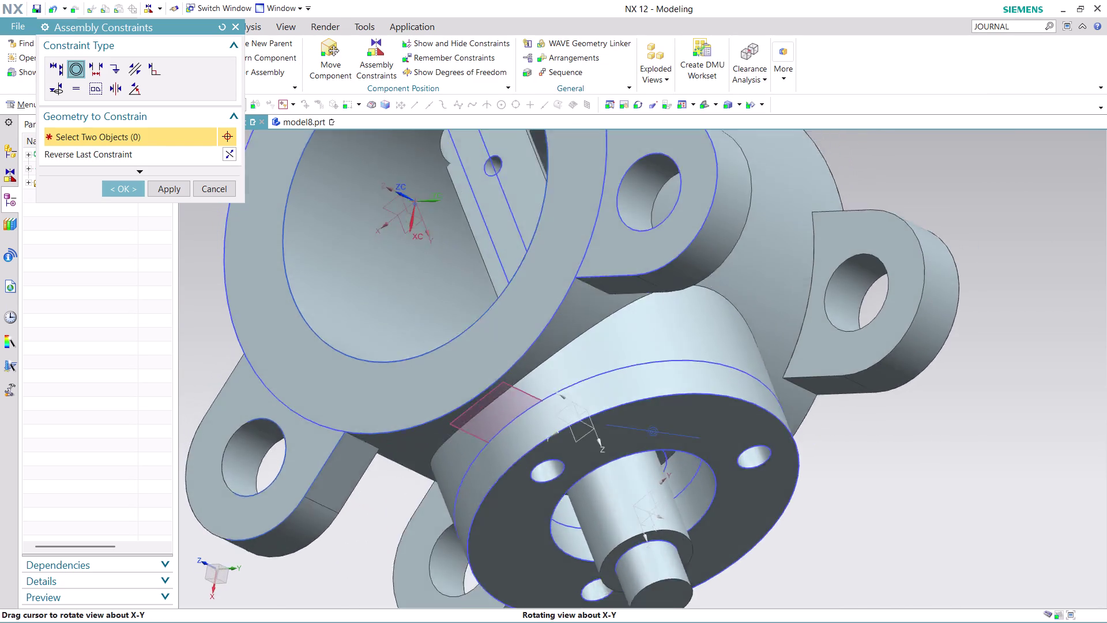
middle_drag(937, 240, 924, 190)
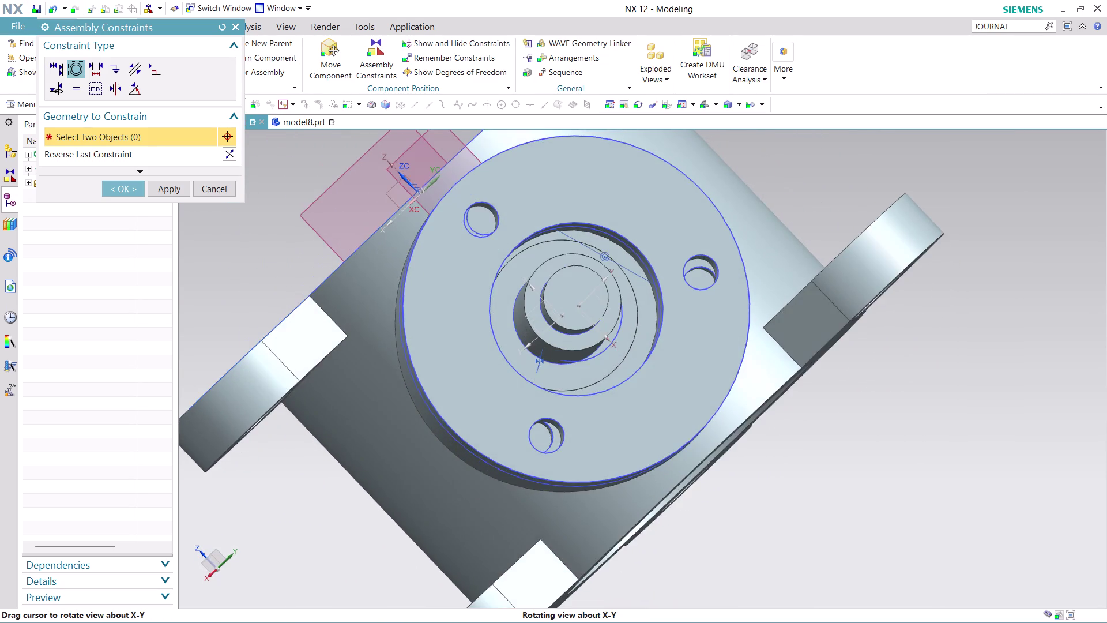
middle_drag(925, 191, 922, 184)
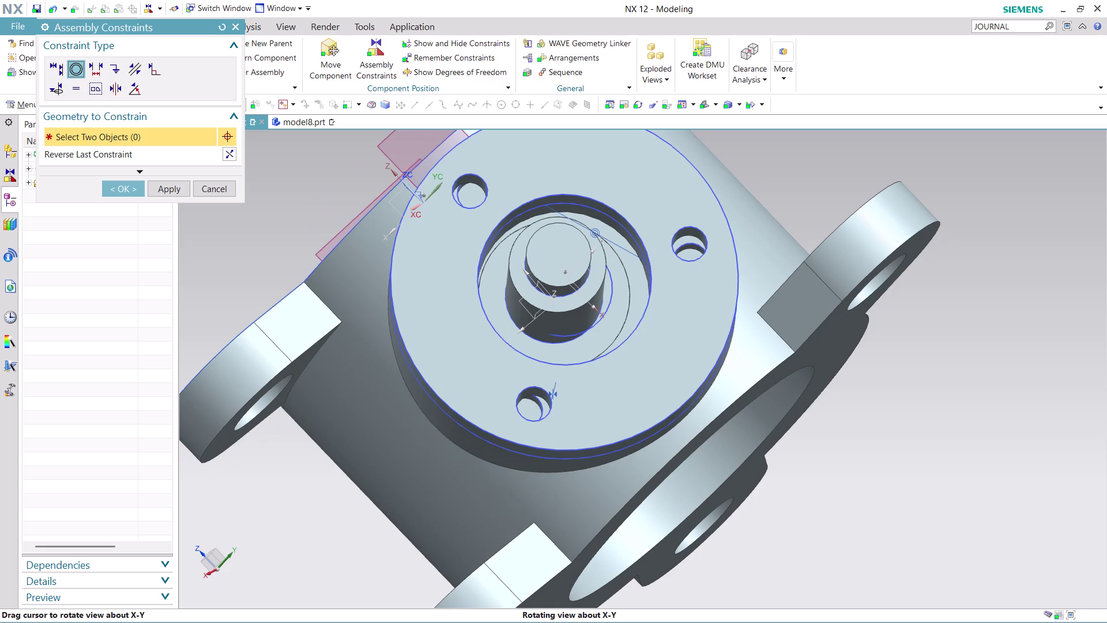
middle_drag(921, 184, 929, 196)
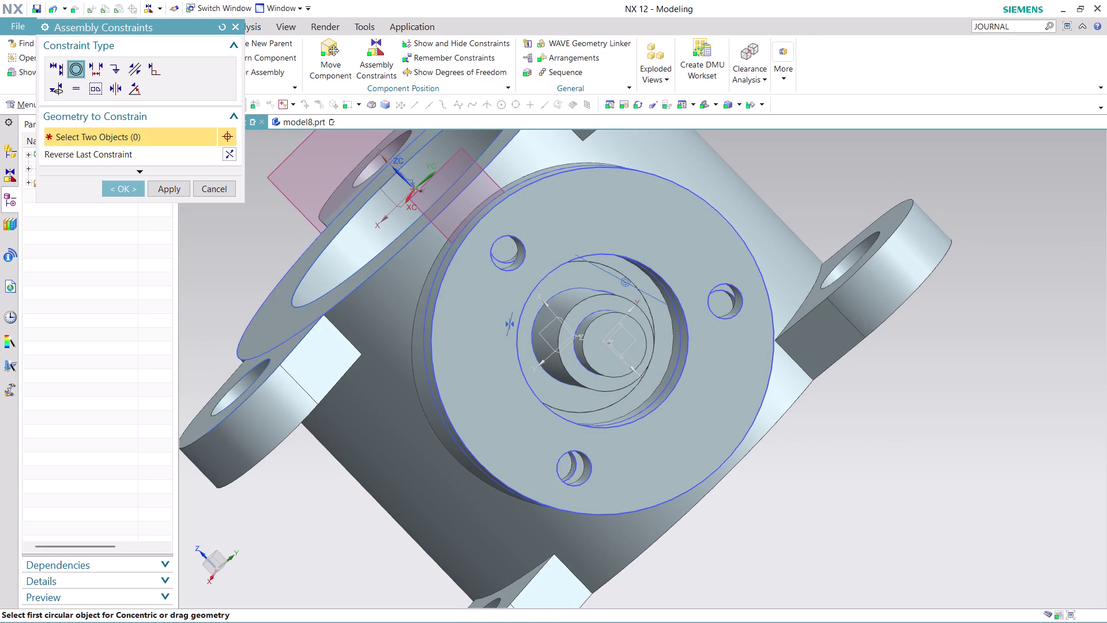
scroll(down, 3)
scroll(up, 3)
scroll(down, 3)
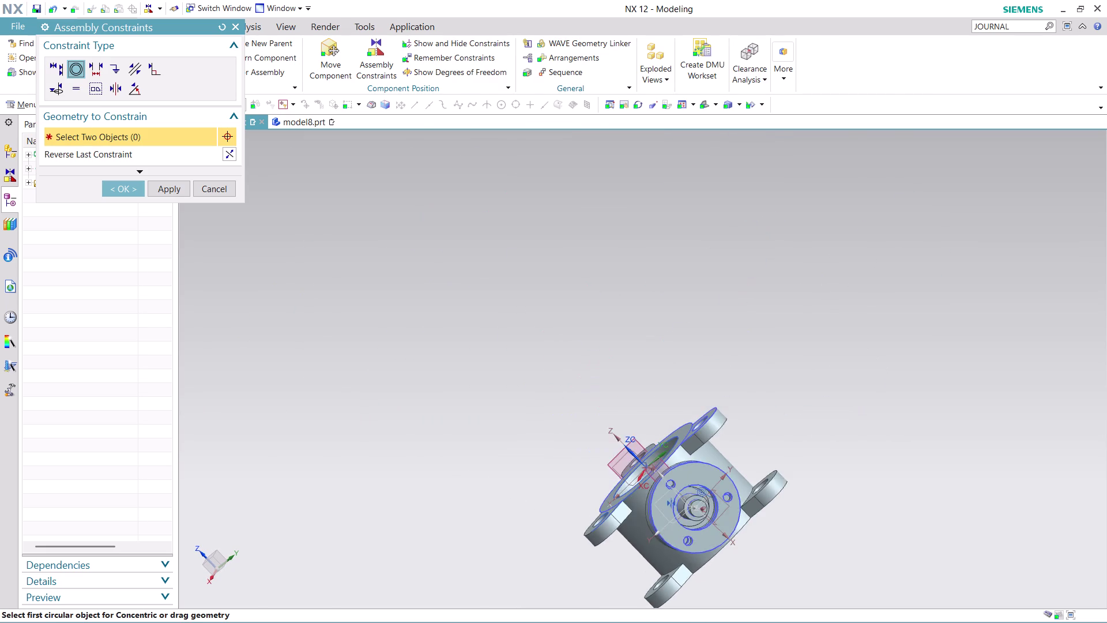
scroll(up, 3)
scroll(up, 3)
middle_drag(677, 579, 655, 563)
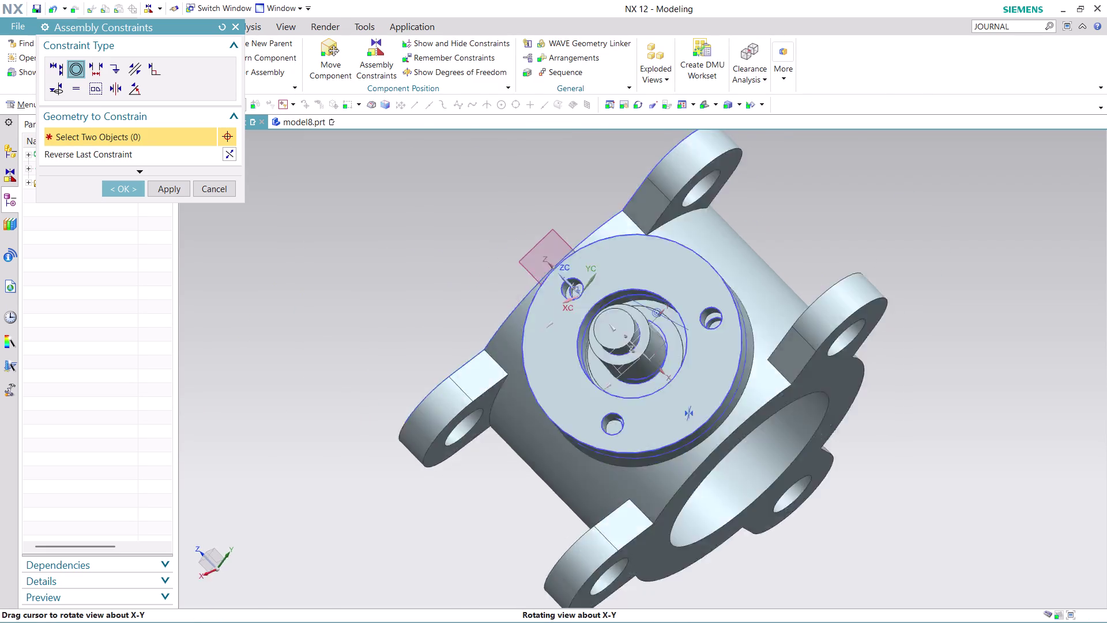
middle_drag(654, 564, 629, 599)
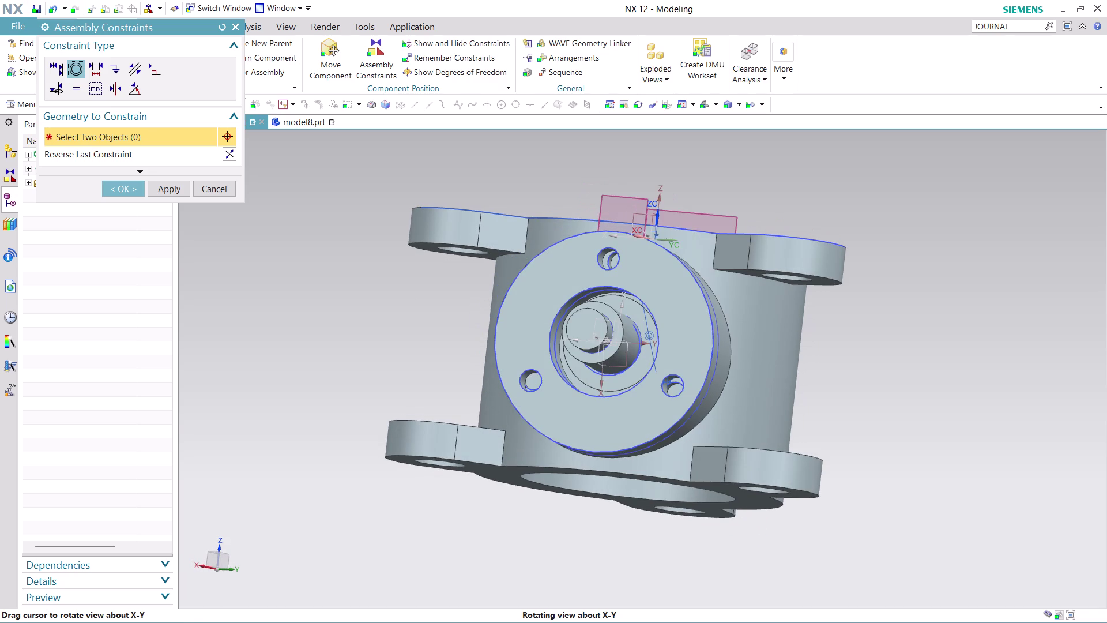
middle_drag(856, 371, 872, 382)
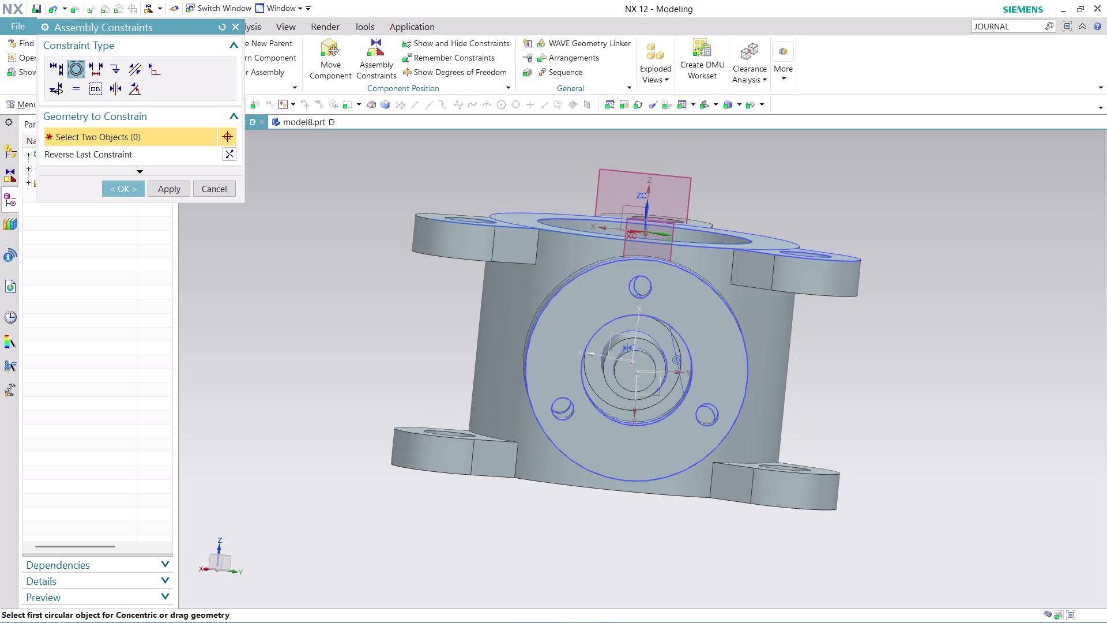
scroll(up, 3)
scroll(up, 3)
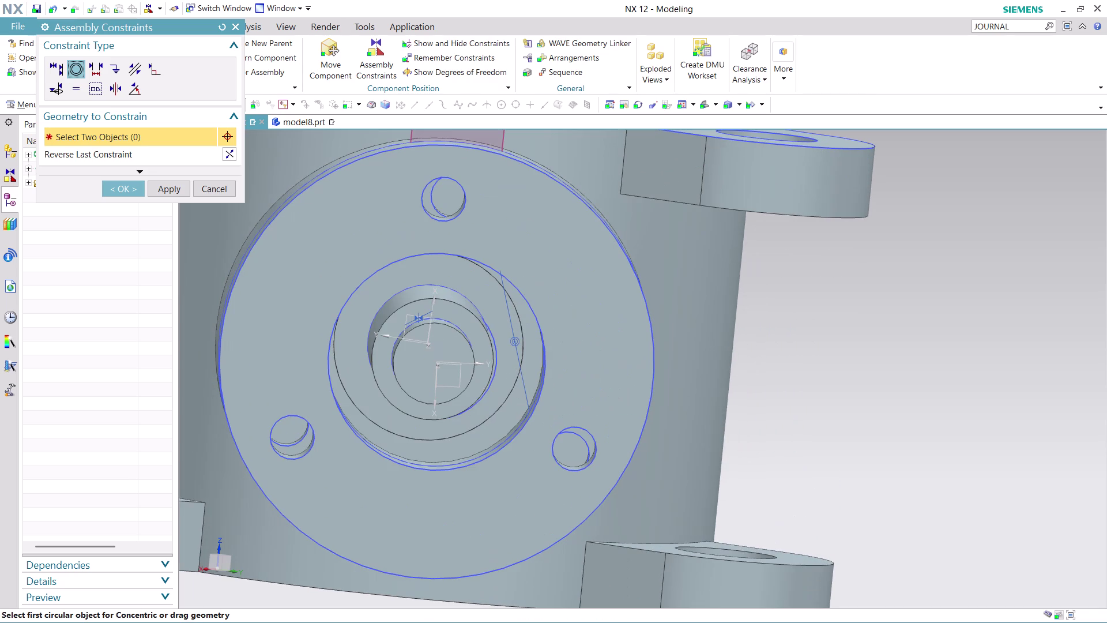
scroll(down, 3)
middle_drag(842, 371, 837, 369)
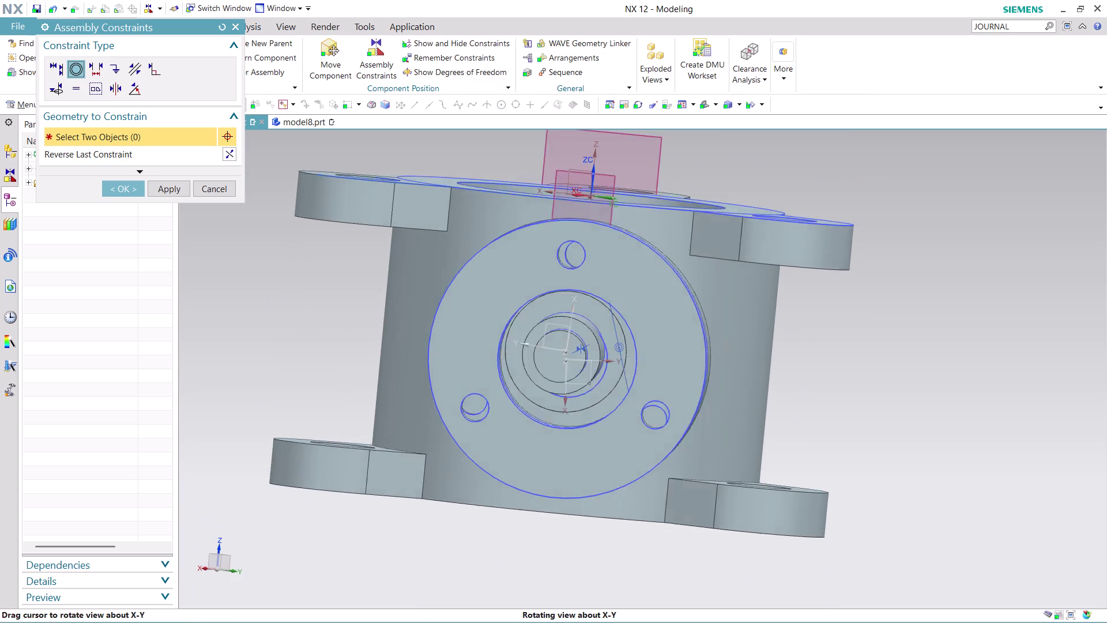
middle_drag(838, 368, 829, 375)
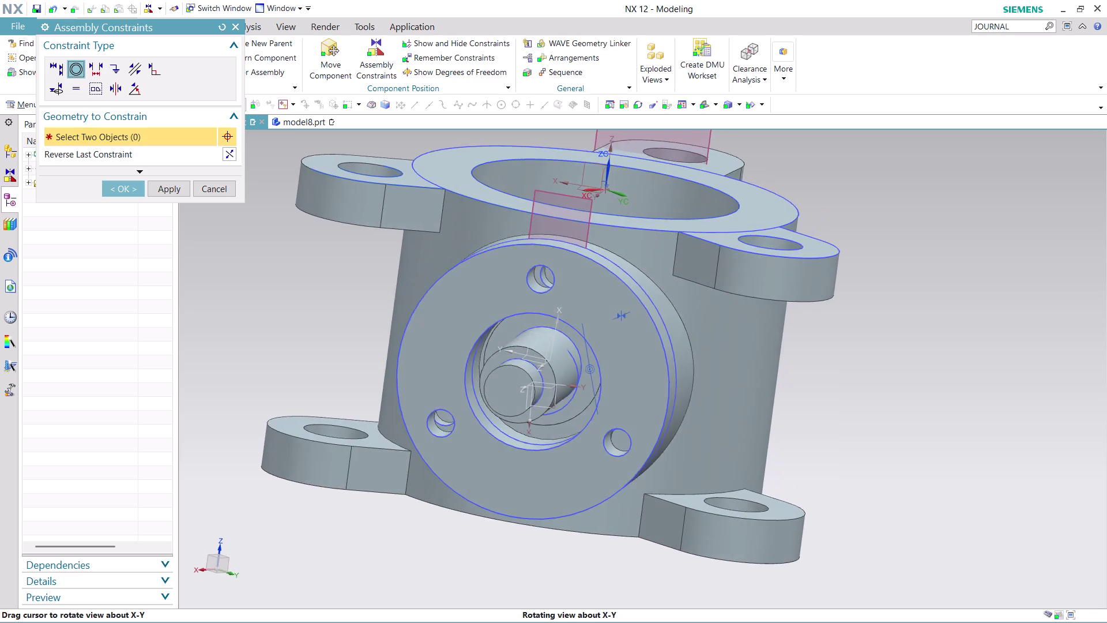
middle_drag(829, 374, 839, 383)
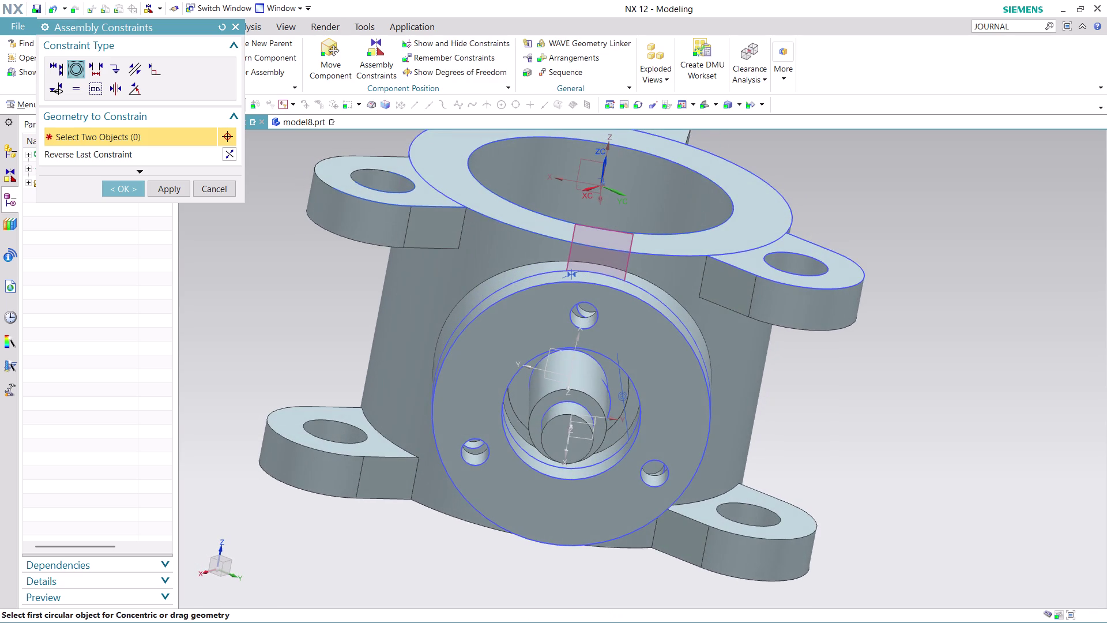
scroll(down, 3)
scroll(up, 3)
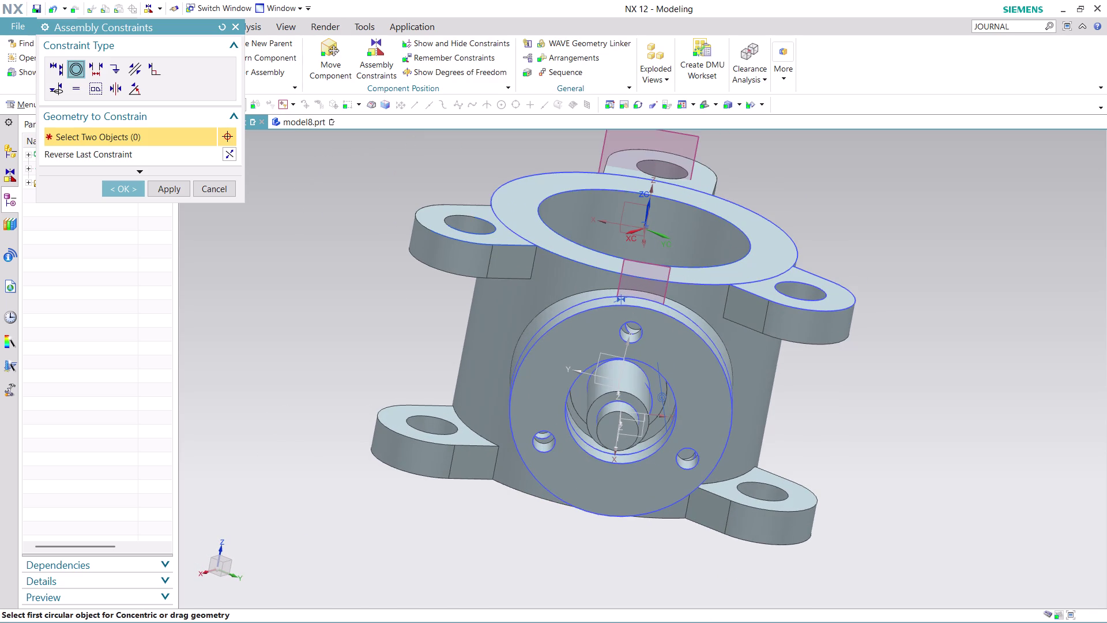
middle_drag(829, 405, 829, 393)
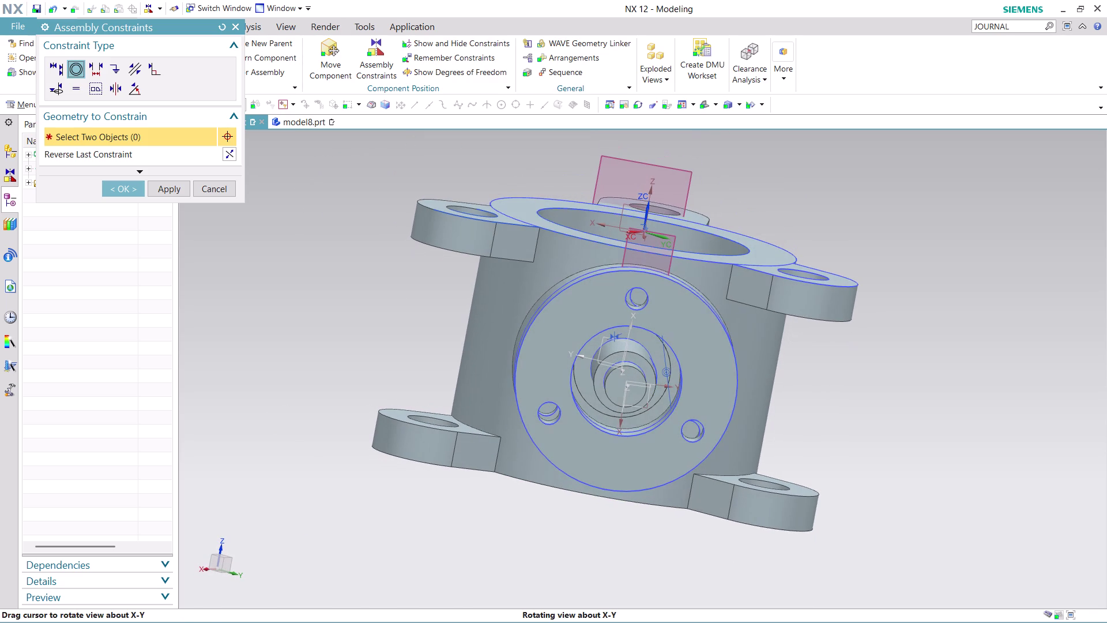
middle_drag(830, 393, 821, 389)
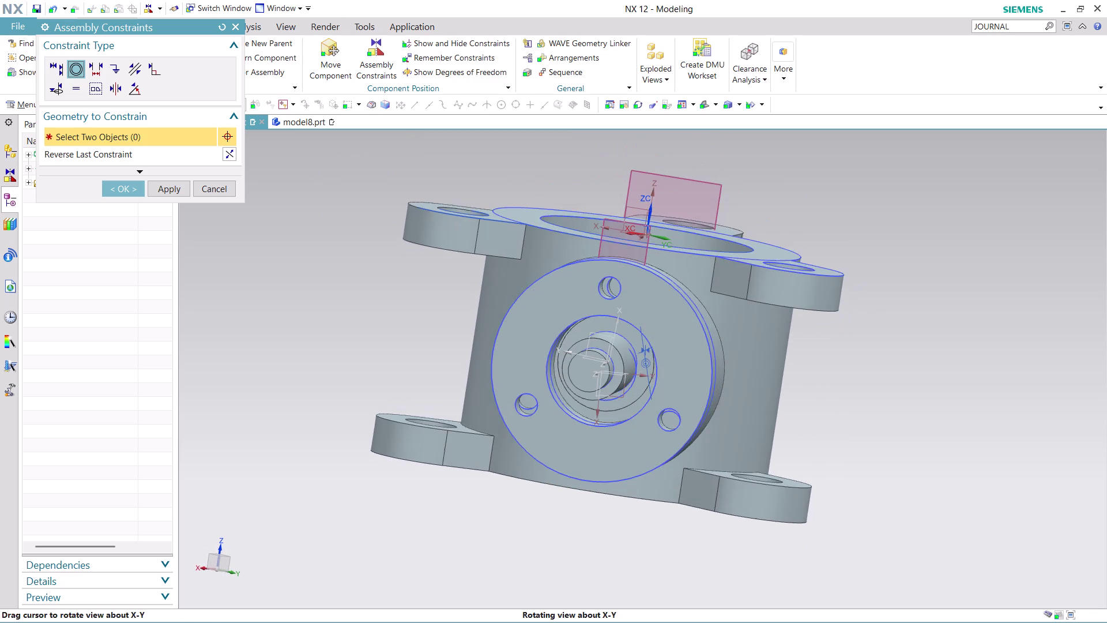
middle_drag(822, 389, 826, 388)
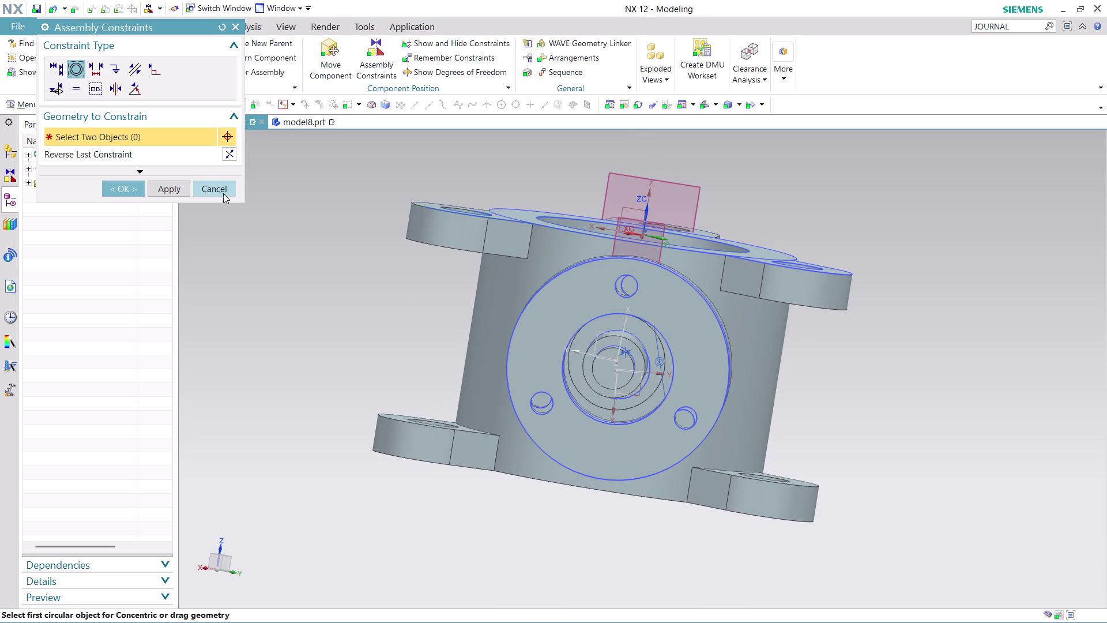
click(131, 193)
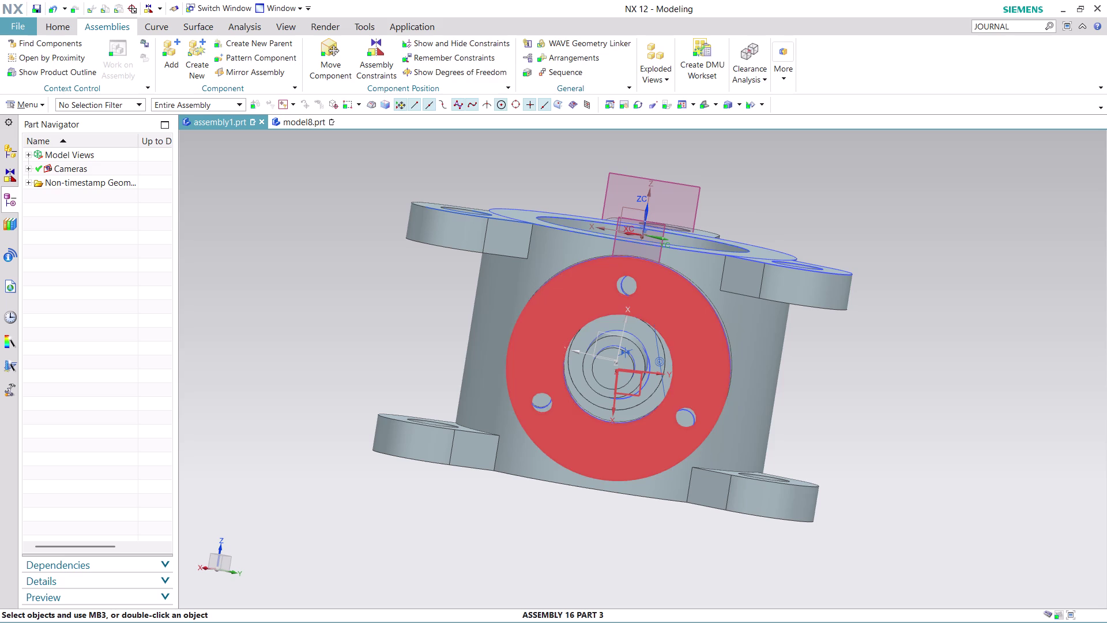
Orbit to look down into the housing's top opening and begin adding a component.
scroll(down, 3)
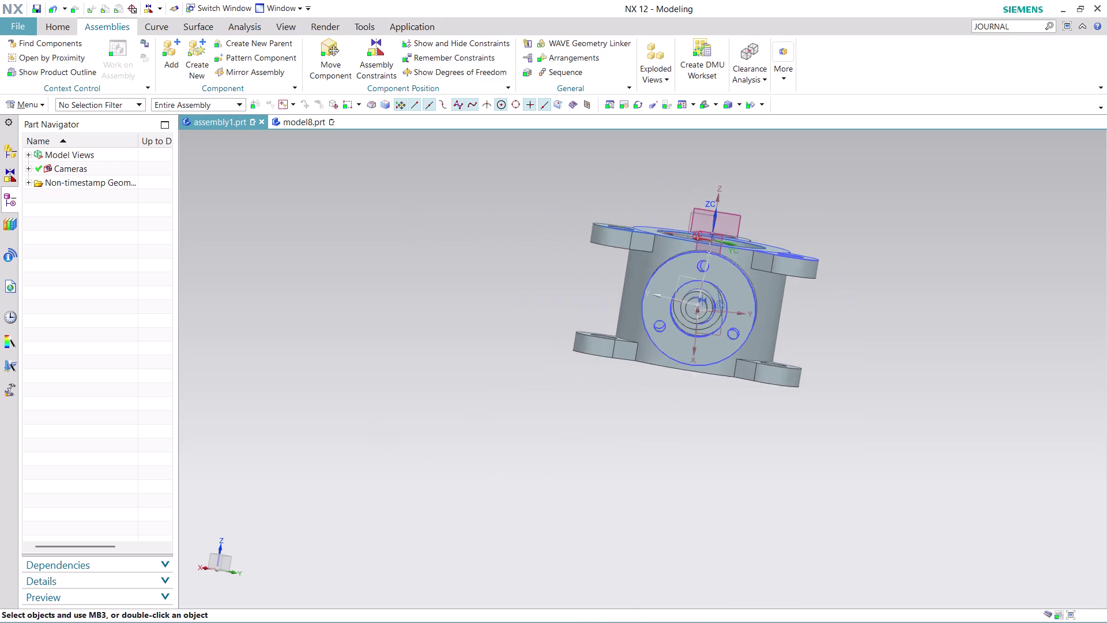
scroll(down, 3)
scroll(up, 3)
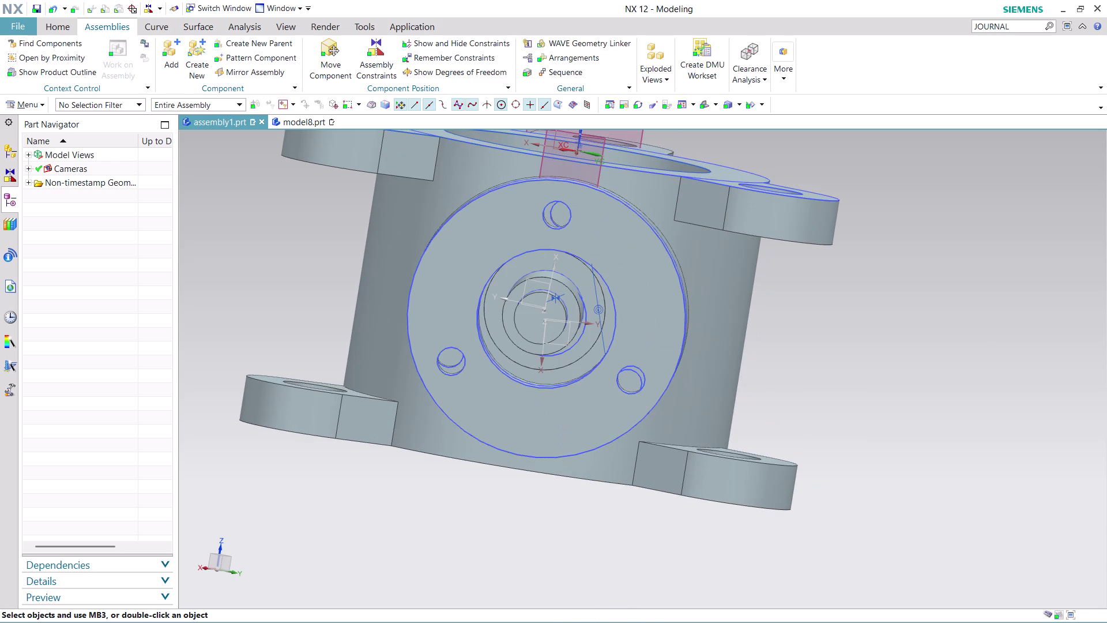
middle_drag(778, 333, 778, 376)
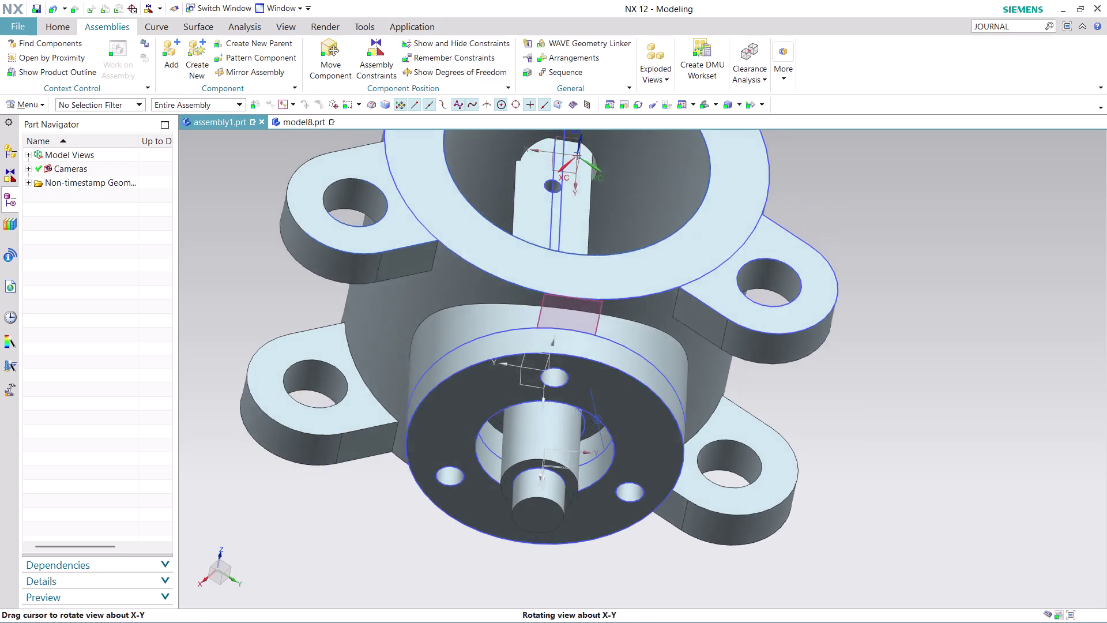
middle_drag(778, 376, 775, 381)
scroll(down, 3)
scroll(up, 3)
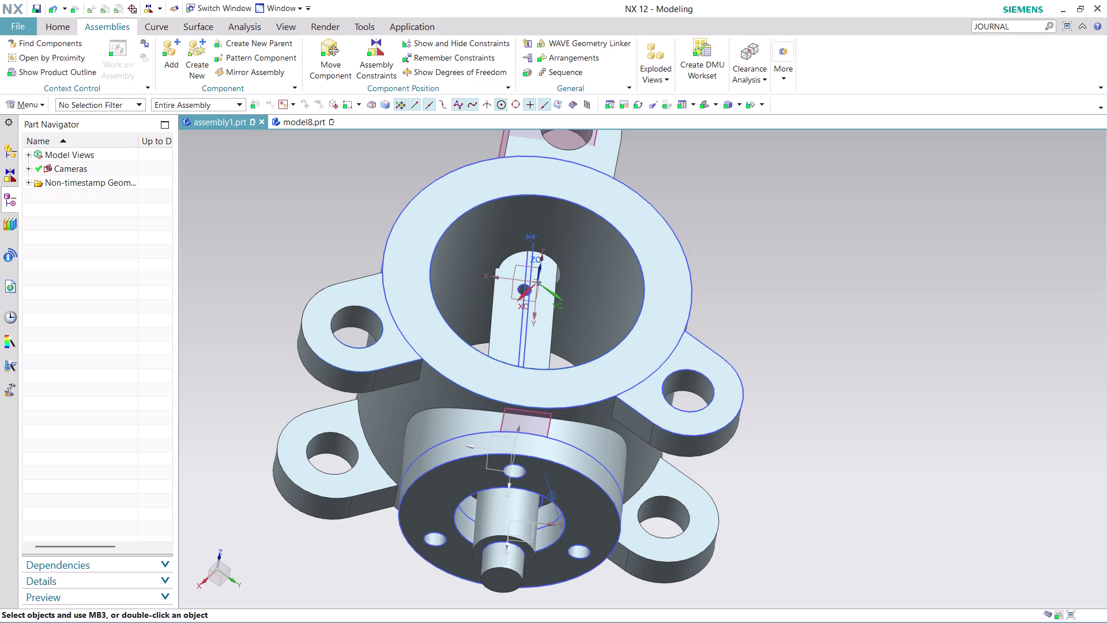
scroll(down, 3)
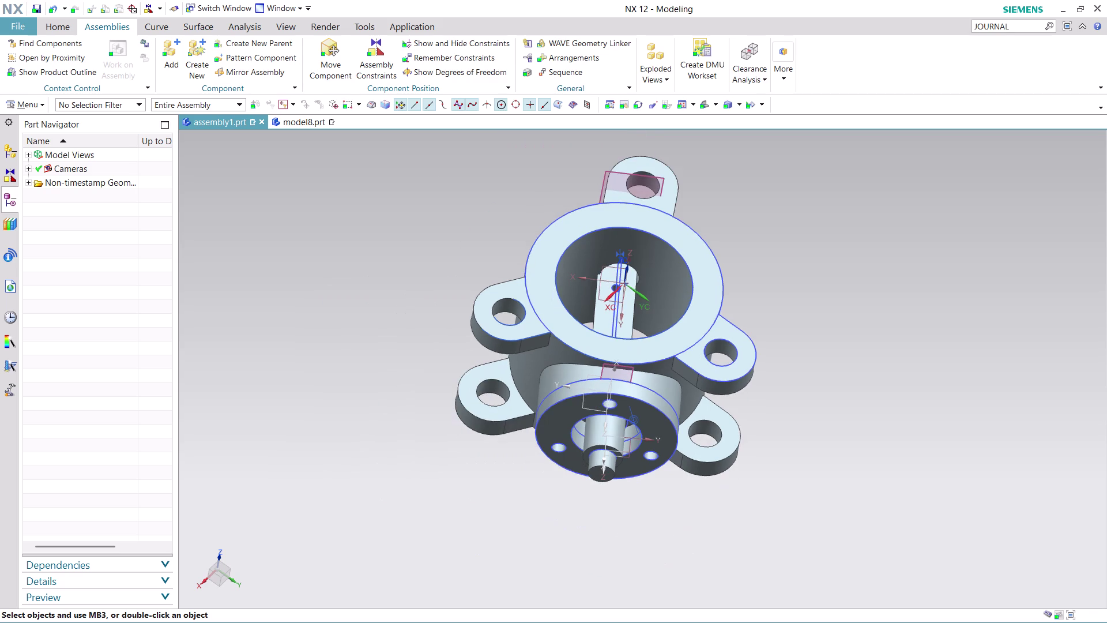
click(173, 52)
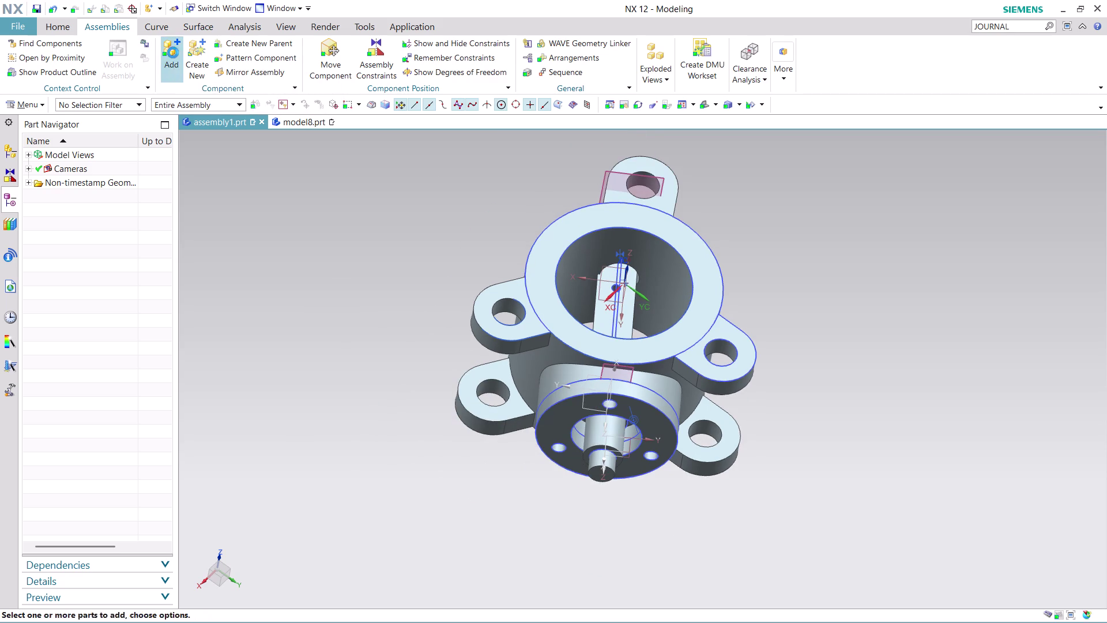
Select ASSEMBLY 16 PART 6 to add, positioned relative to Assembly Location.
click(230, 84)
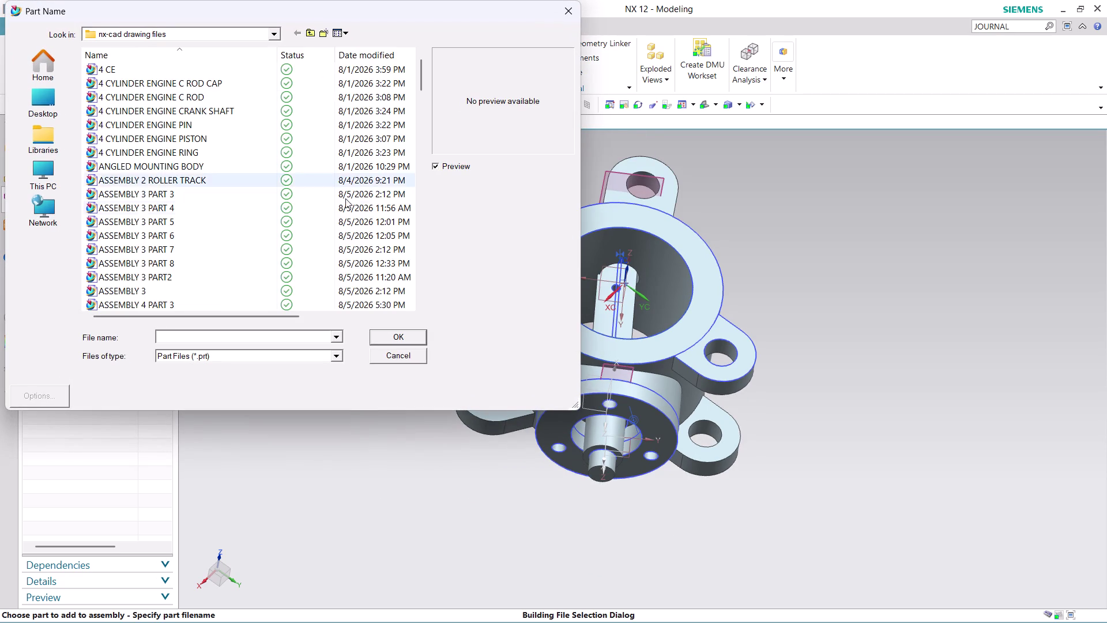
scroll(down, 3)
scroll(down, 3)
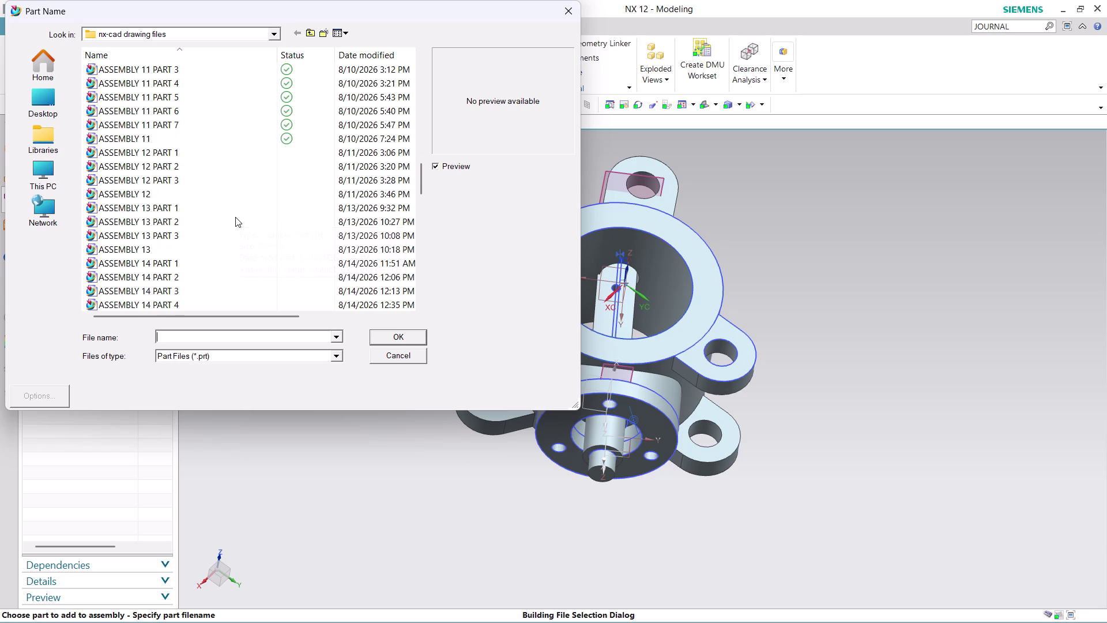
scroll(down, 3)
scroll(up, 3)
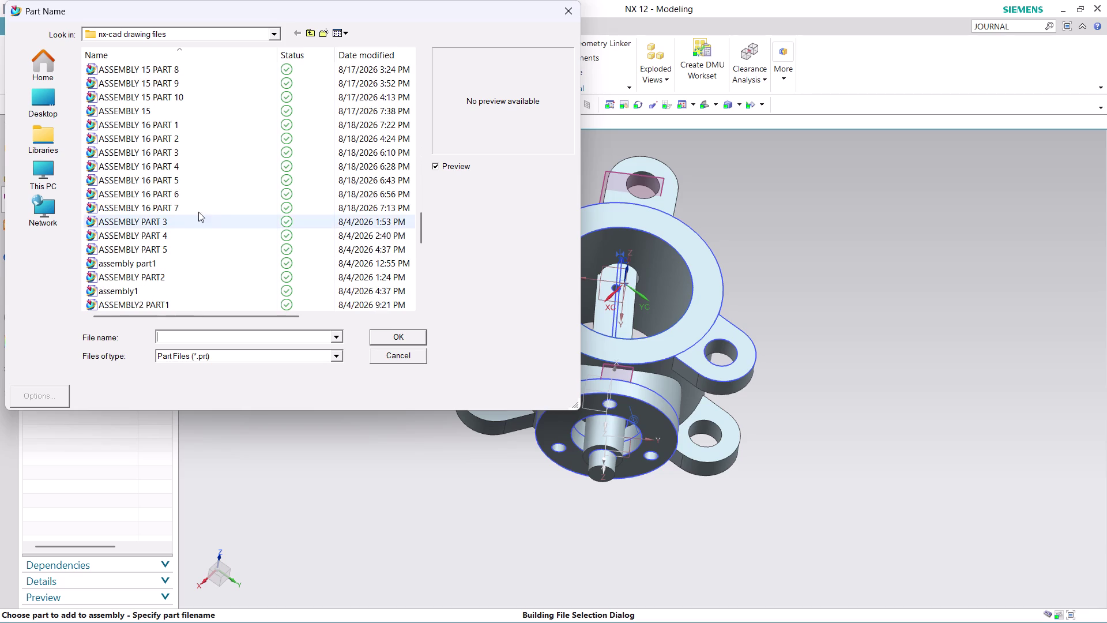
click(183, 199)
click(189, 176)
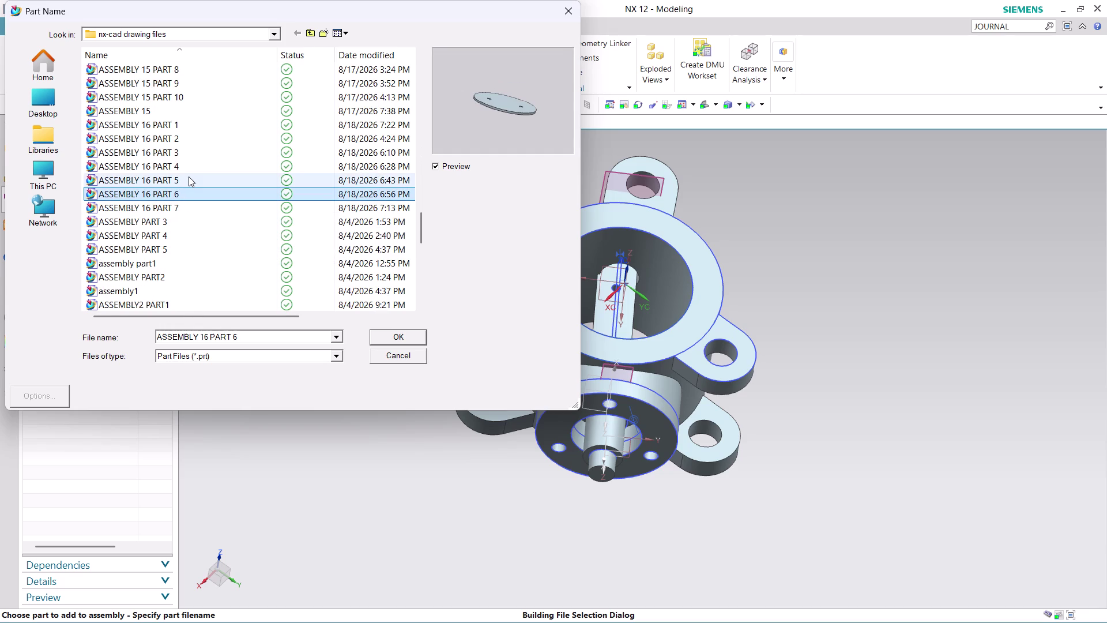
click(402, 335)
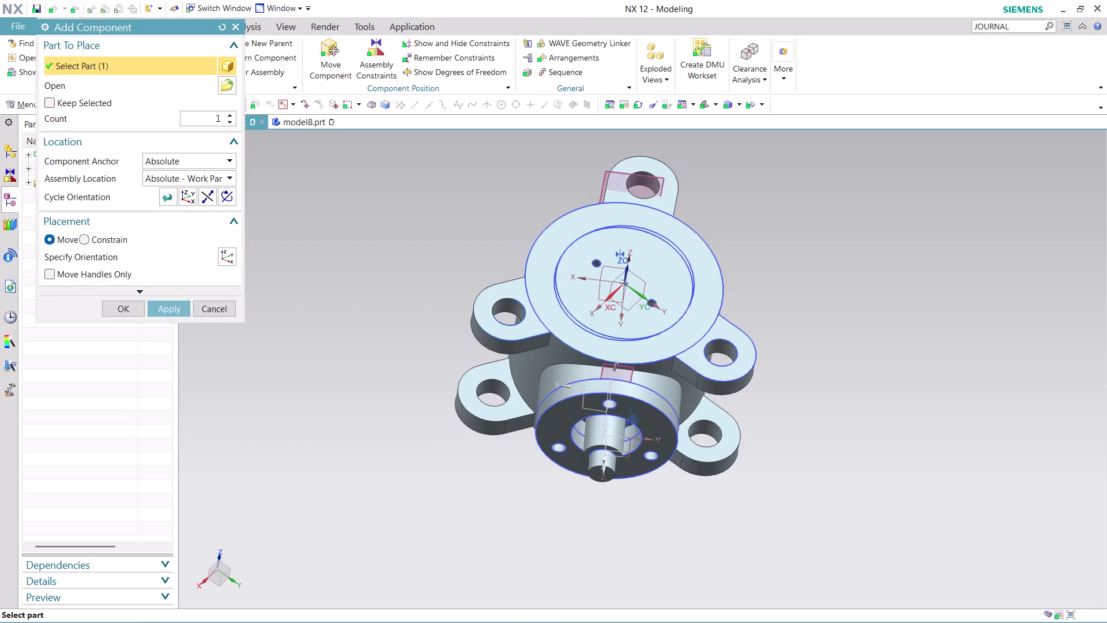
click(226, 177)
click(212, 222)
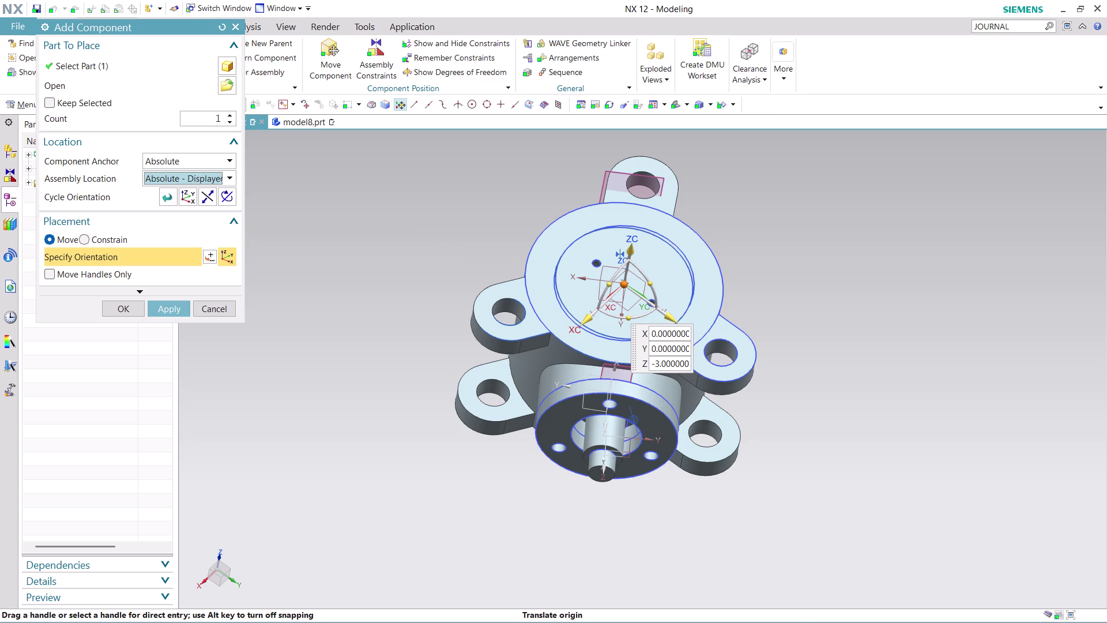
Drag and rotate the plate 45 degrees to overlap the top flange, and place it.
drag(675, 315, 783, 406)
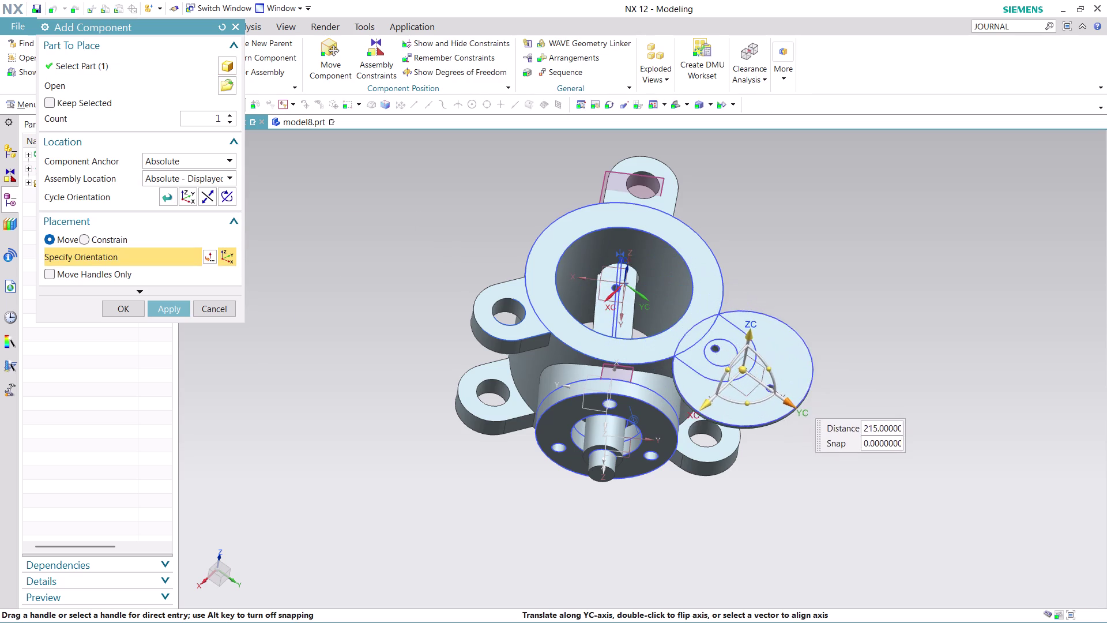
drag(783, 406, 801, 450)
drag(786, 424, 768, 435)
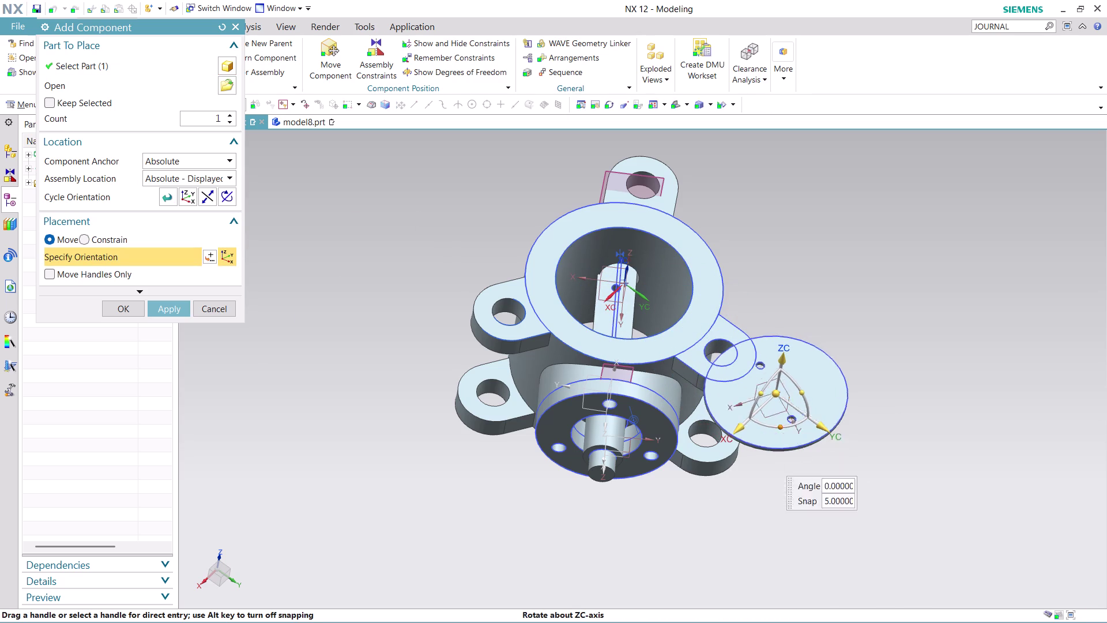
drag(768, 436, 749, 452)
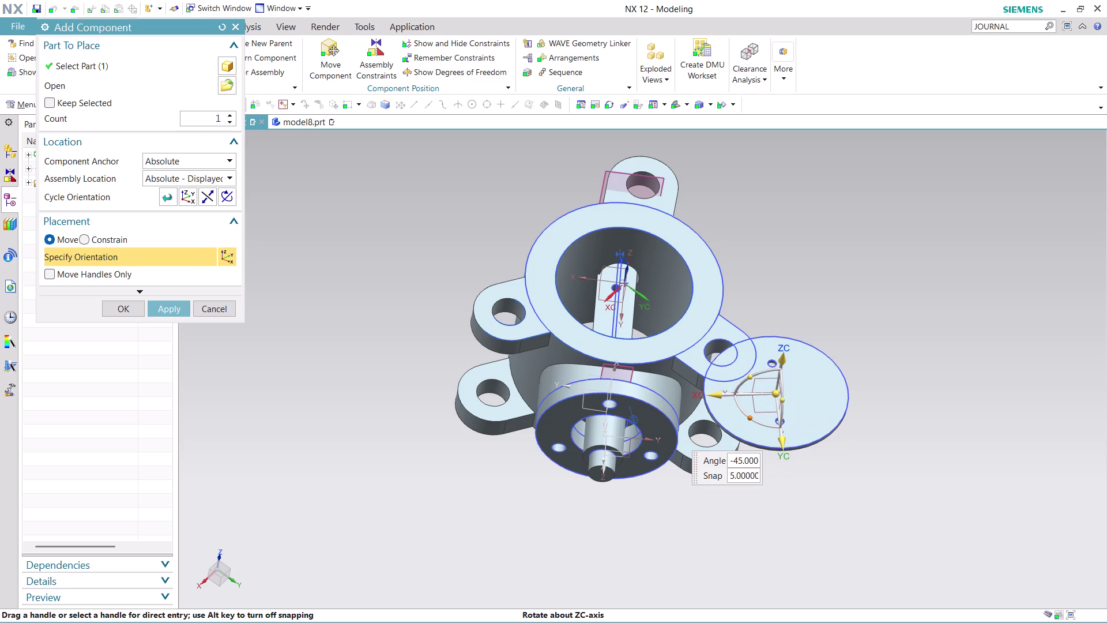
drag(749, 452, 744, 447)
drag(783, 450, 775, 409)
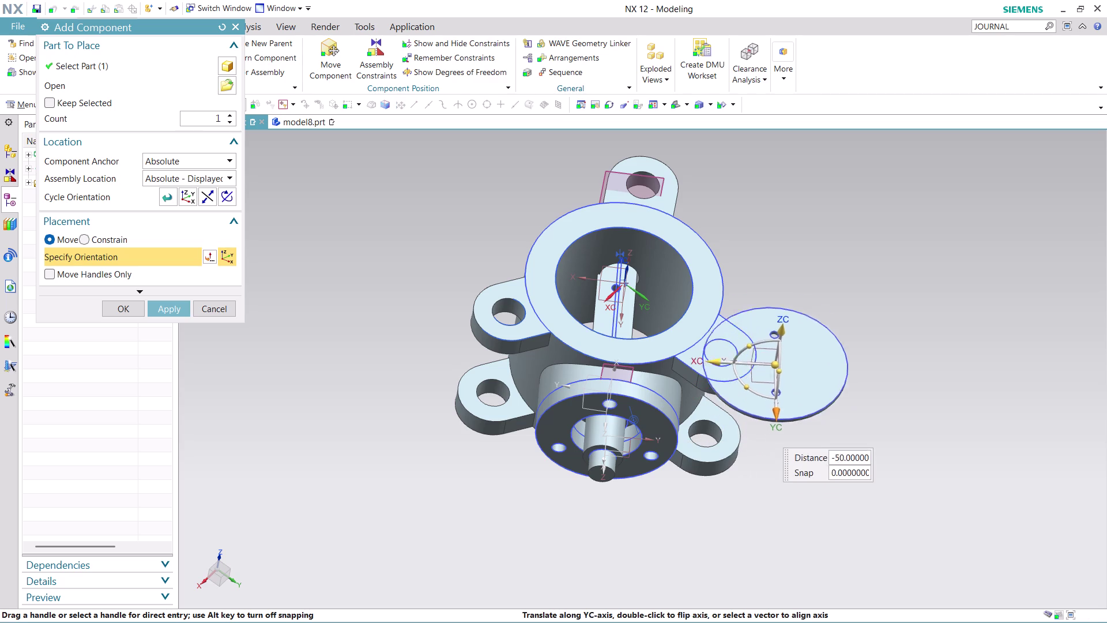
drag(774, 408, 764, 348)
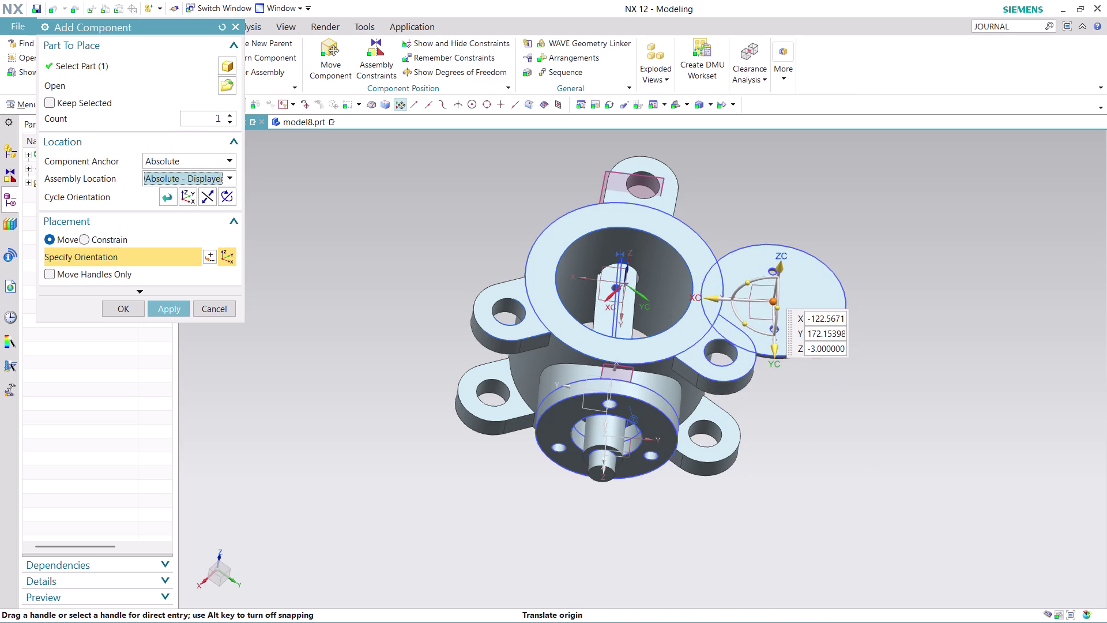
drag(705, 293, 677, 305)
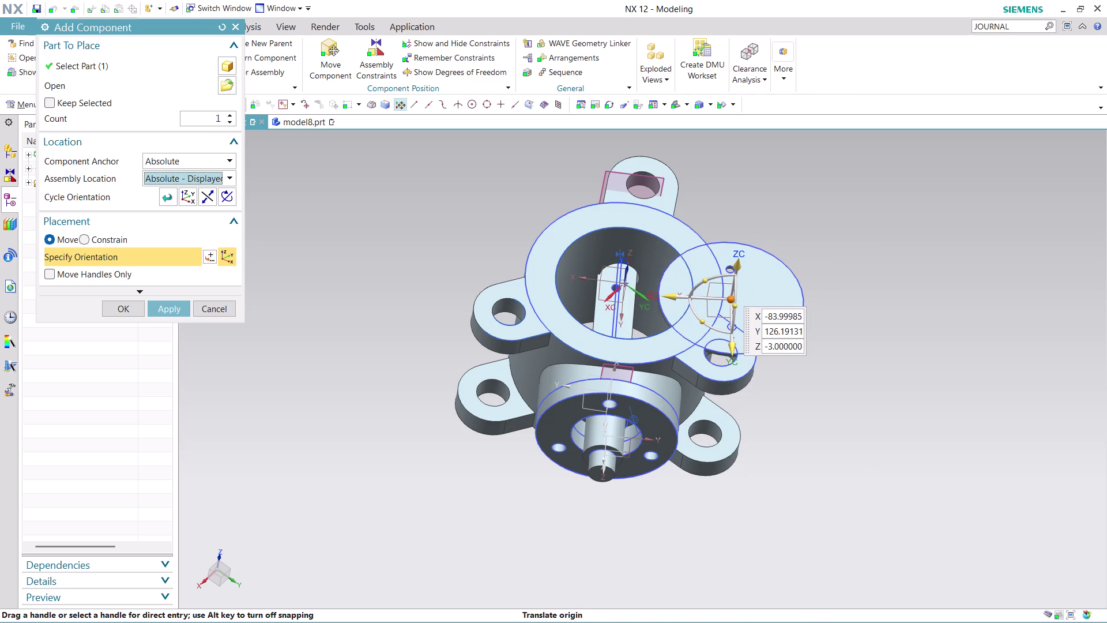
scroll(down, 3)
scroll(up, 3)
scroll(up, 3)
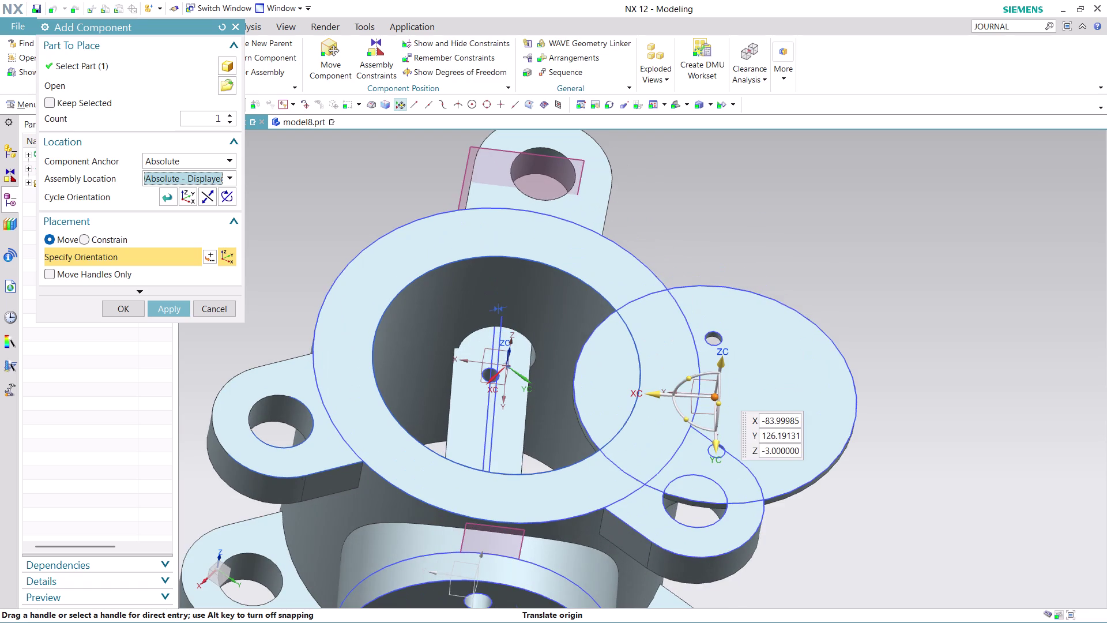
click(116, 314)
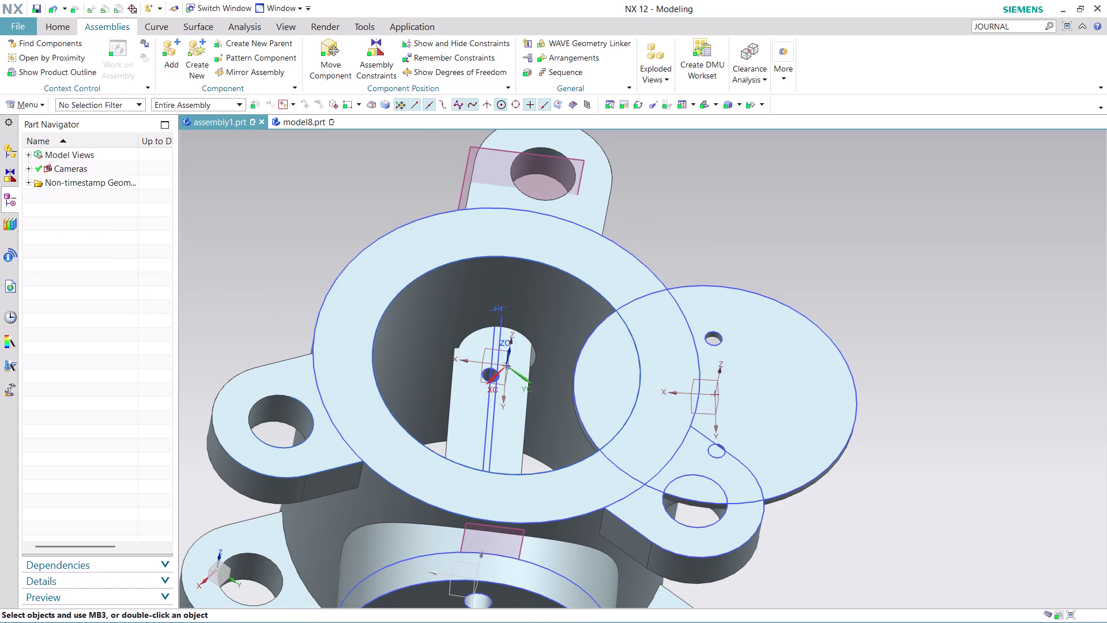
Pick the plate's small hole and its mating hole for a concentric constraint.
click(371, 54)
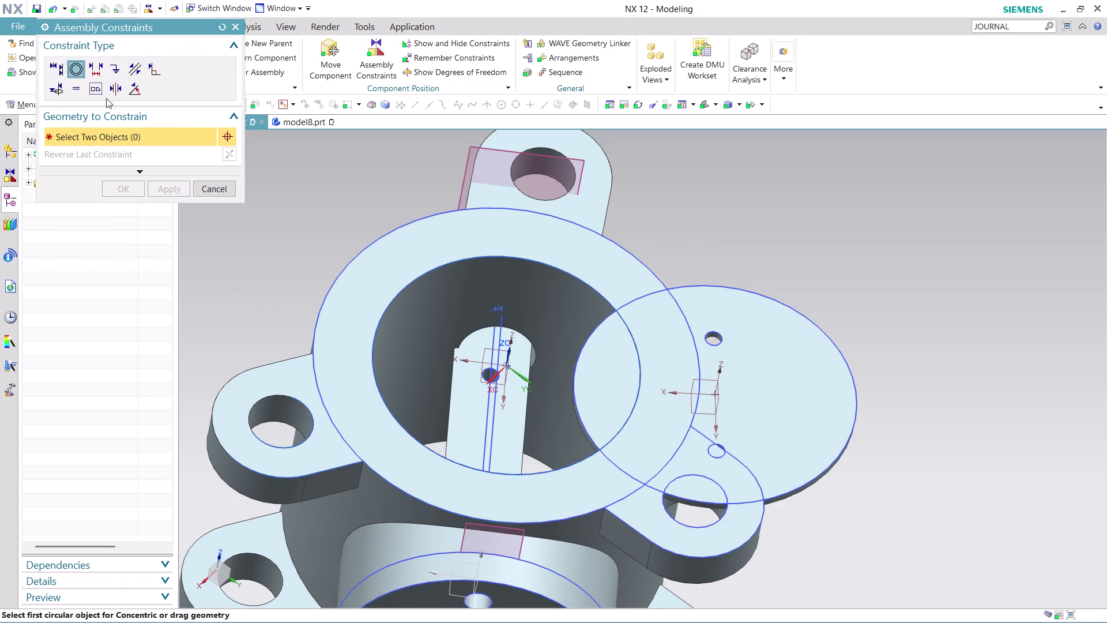
click(712, 333)
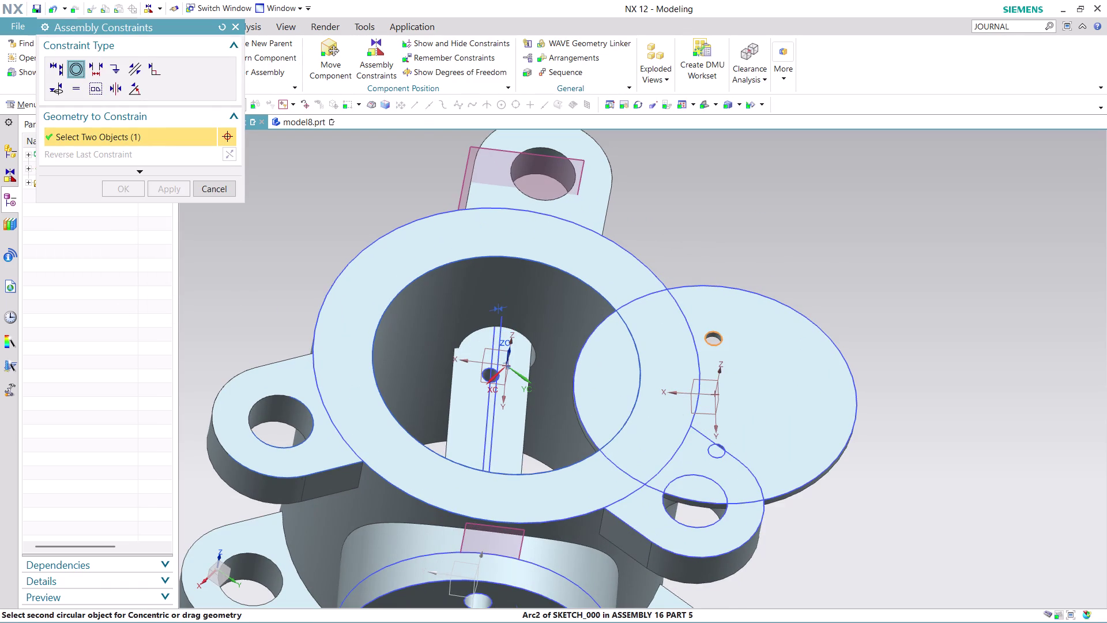
click(491, 378)
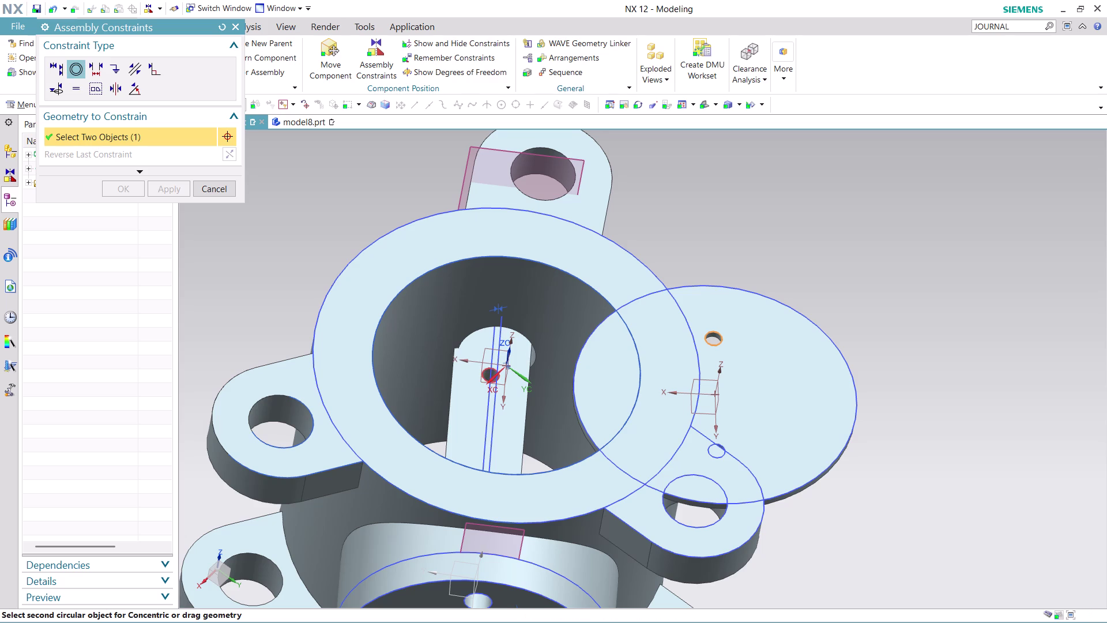
scroll(up, 3)
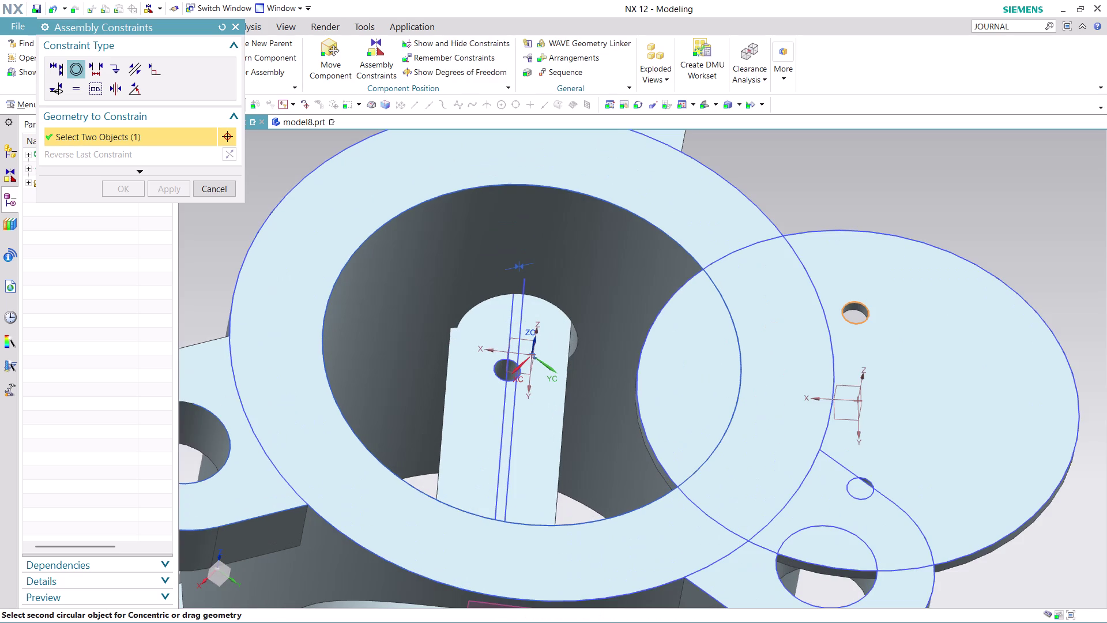
click(496, 374)
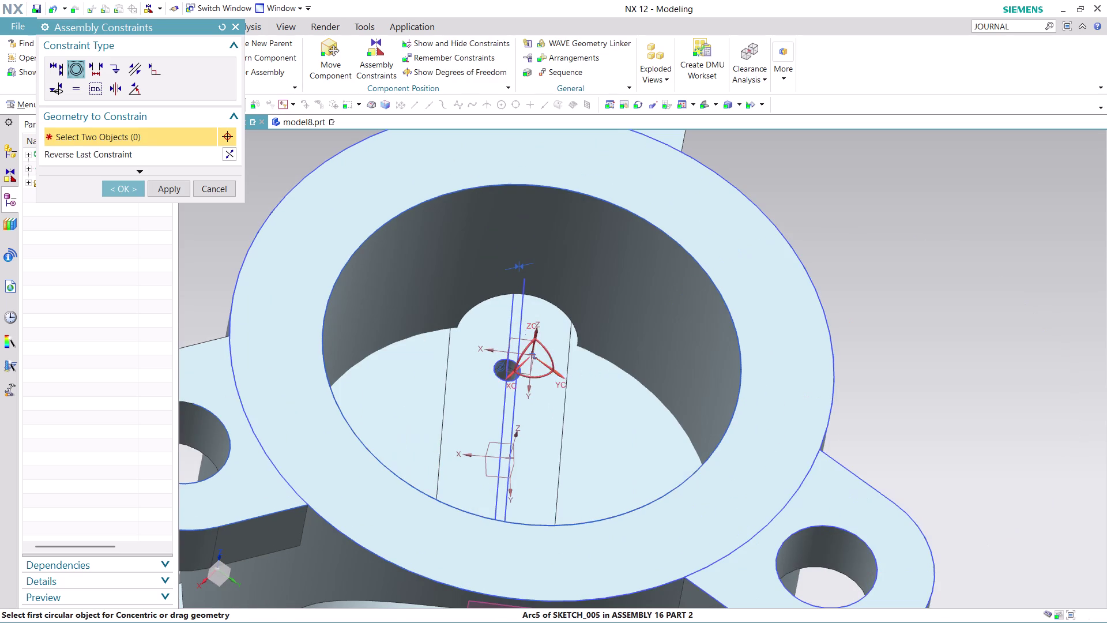
scroll(down, 3)
Orbit around the housing bore to inspect the shaft fit, then close the constraint command.
middle_drag(799, 351, 791, 385)
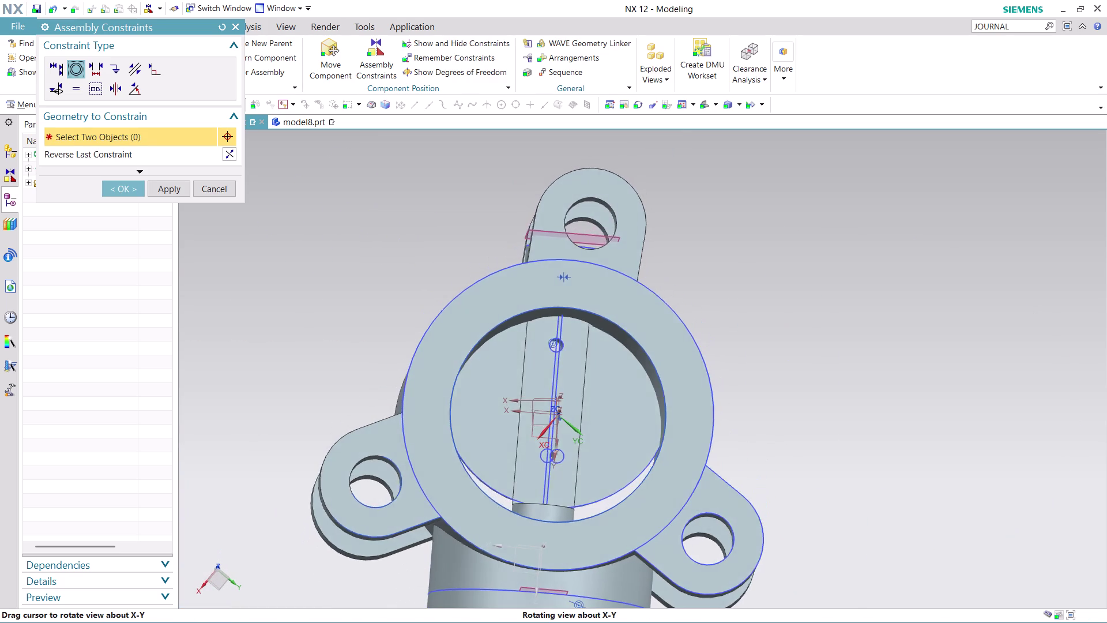
middle_drag(791, 386, 790, 381)
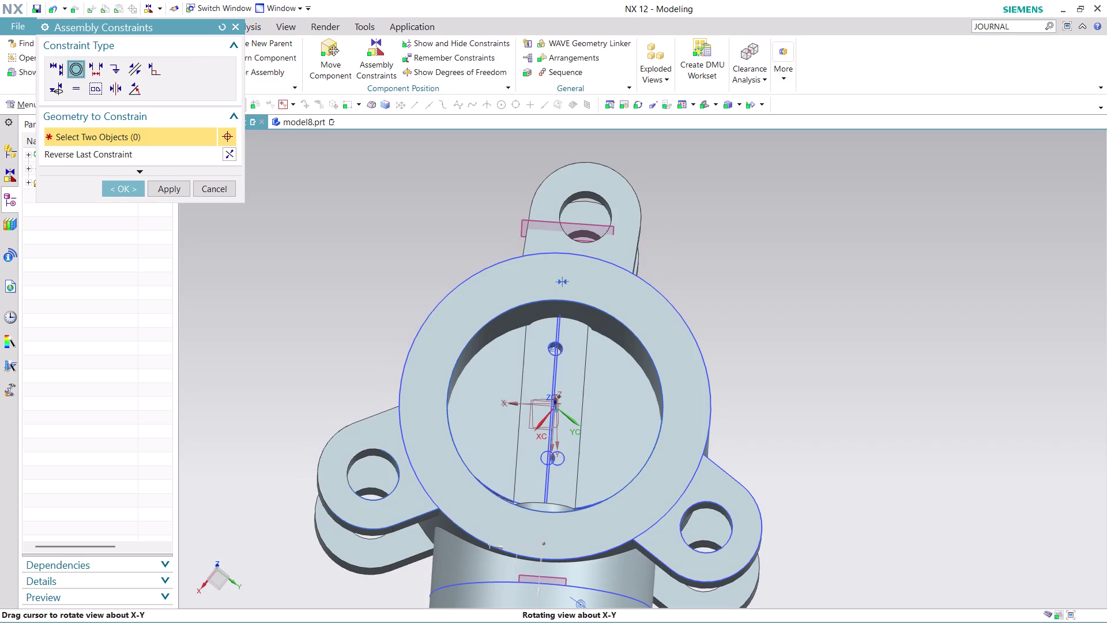
middle_drag(790, 381, 791, 382)
scroll(up, 3)
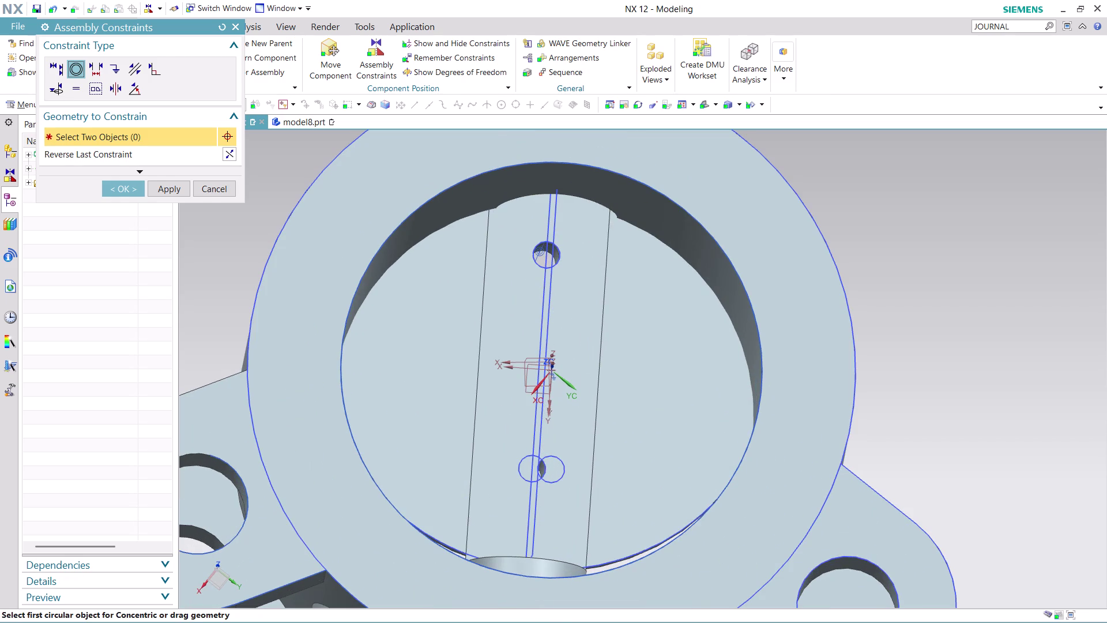
scroll(down, 3)
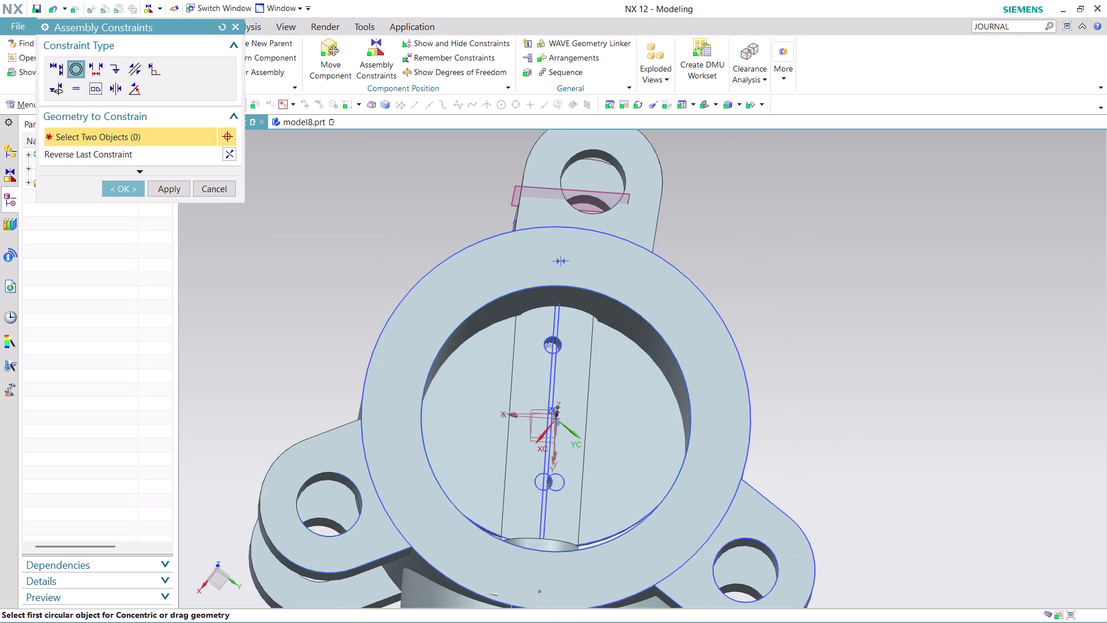
middle_drag(770, 300, 767, 342)
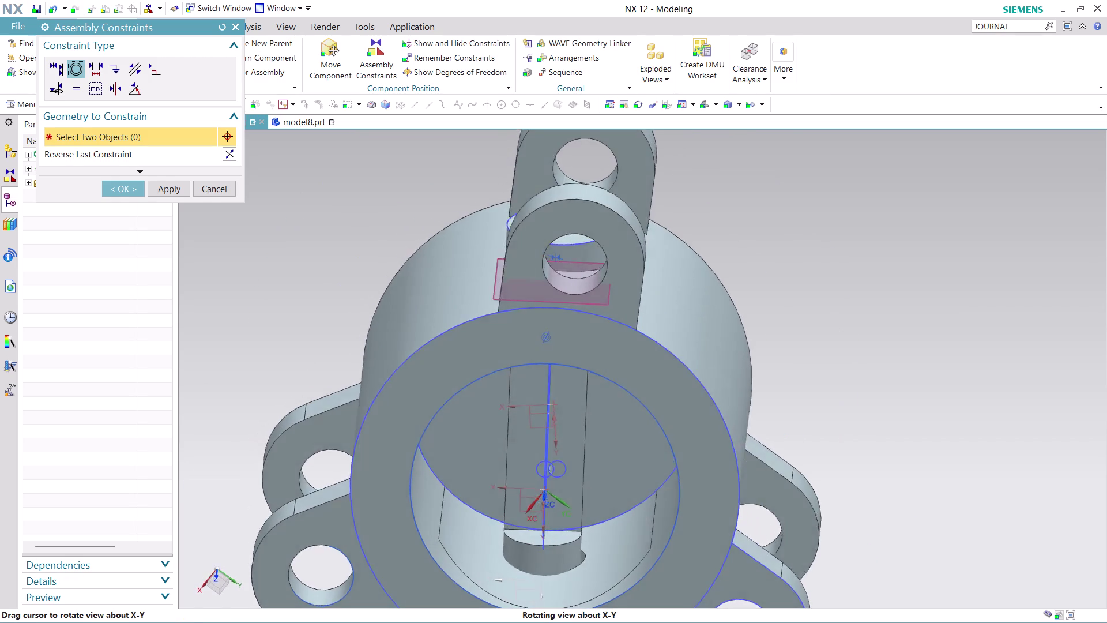
middle_drag(767, 343, 609, 365)
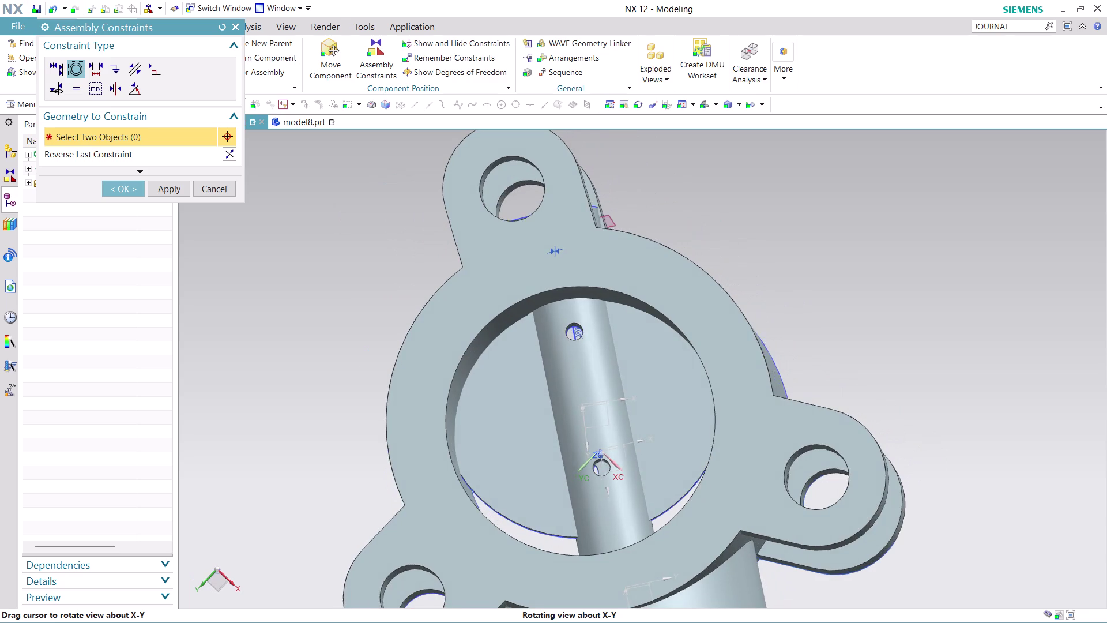
middle_drag(609, 365, 511, 369)
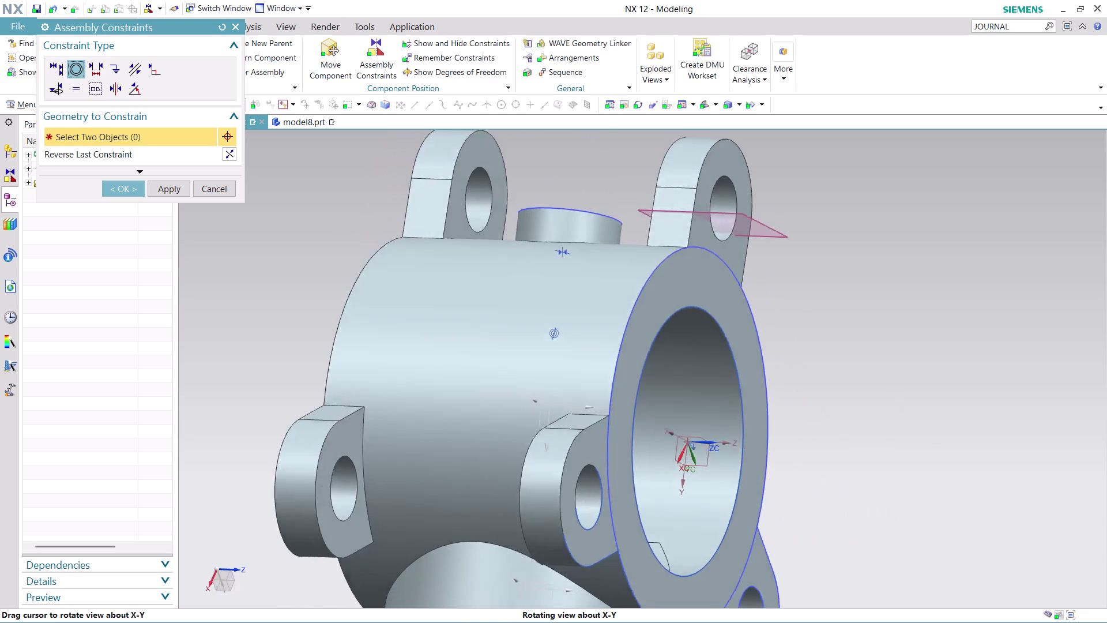
middle_drag(511, 368, 440, 359)
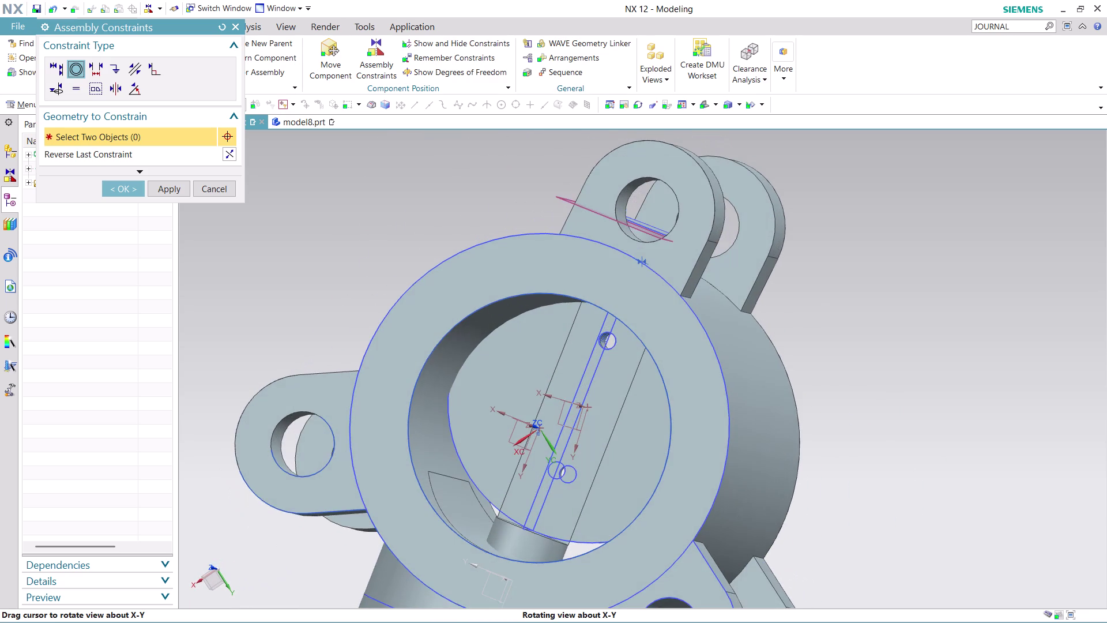
middle_drag(441, 359, 451, 350)
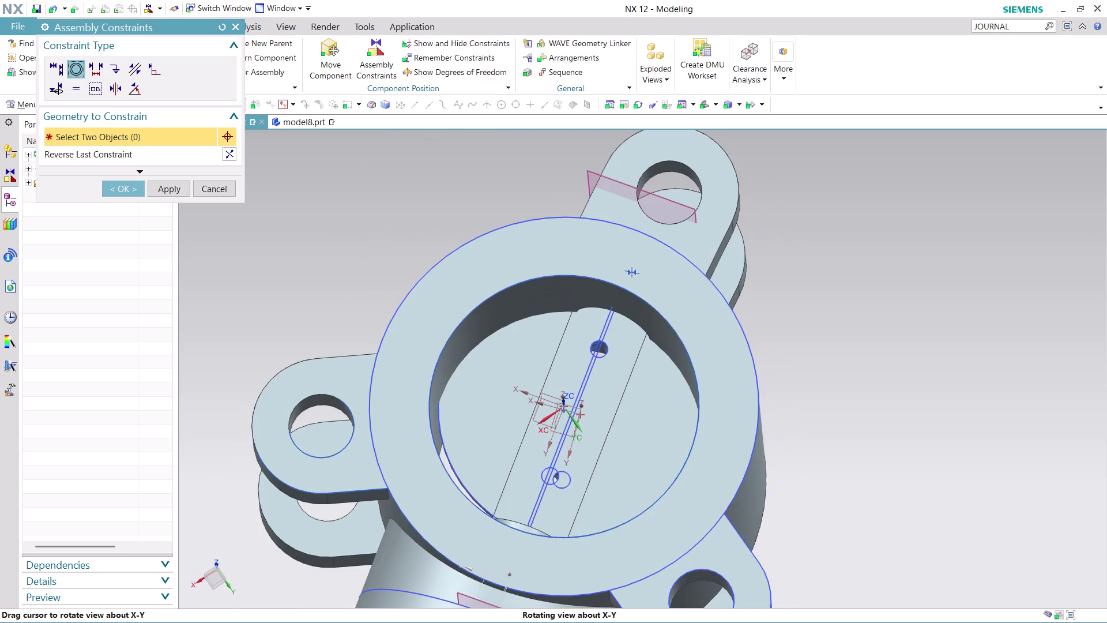
middle_drag(451, 350, 450, 356)
middle_click(450, 356)
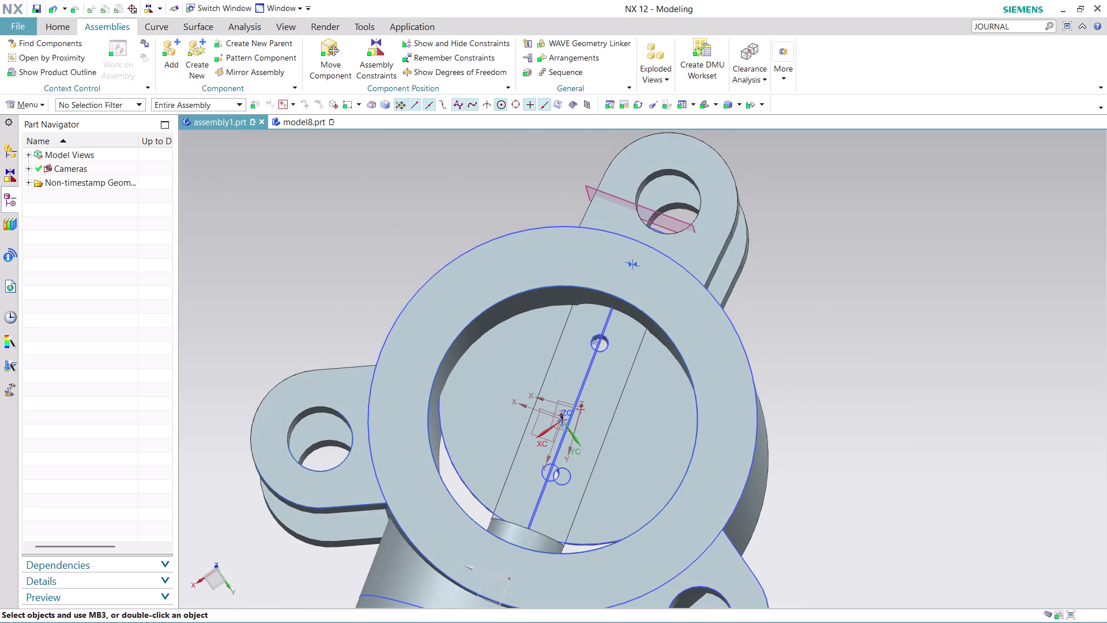
Drag ASSEMBLY 16 PART 5 with Move Component handles to left of the housing bore.
key(ctrl+z)
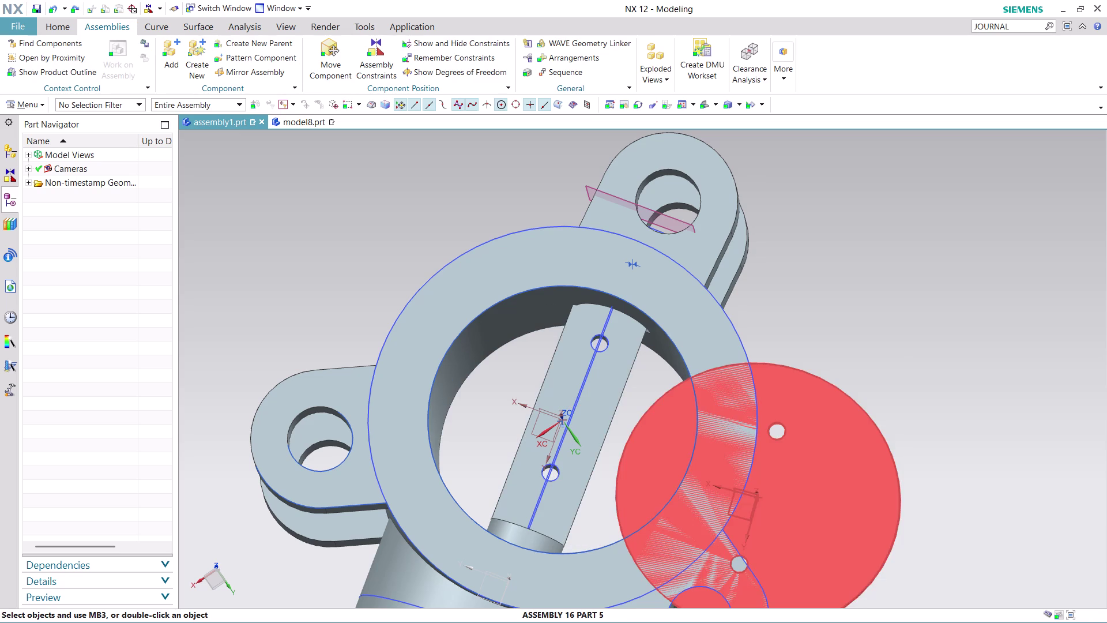
drag(640, 452, 569, 440)
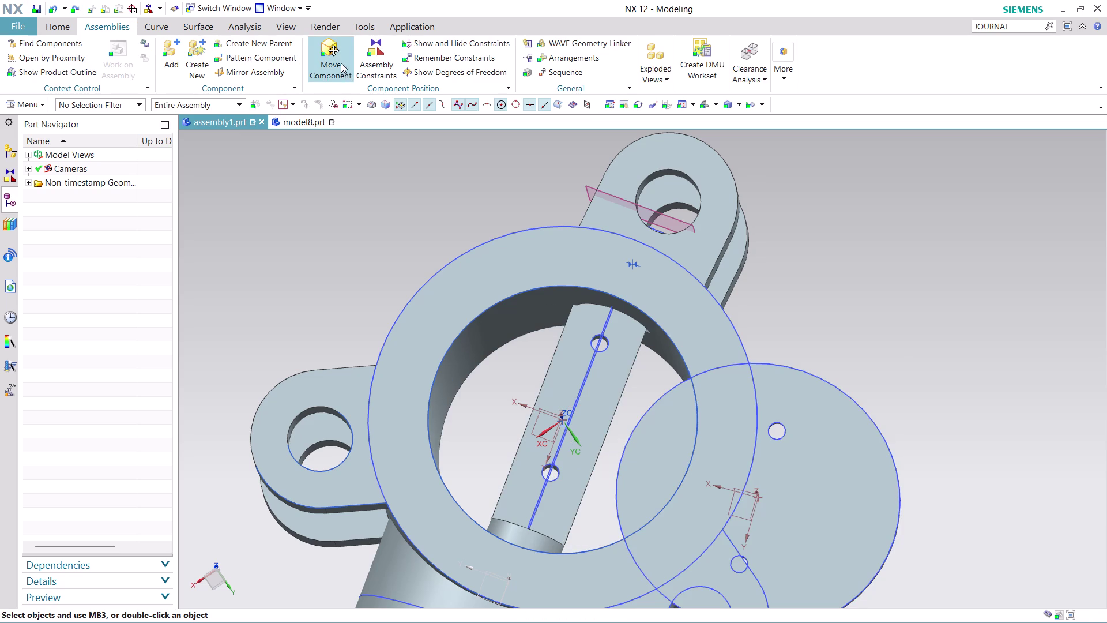
click(340, 63)
click(891, 481)
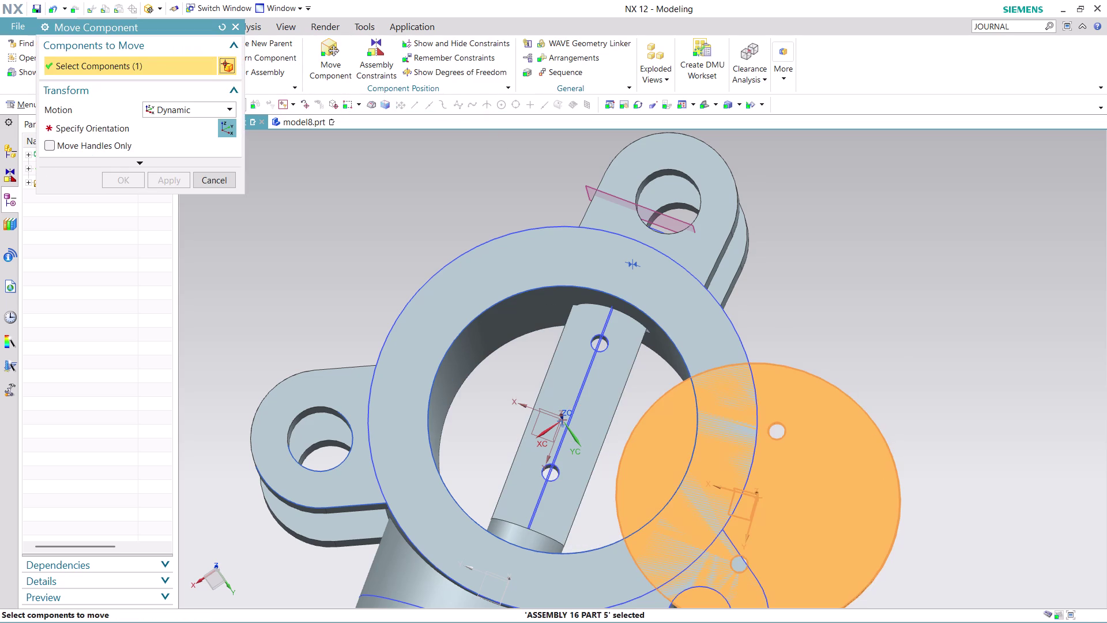
click(229, 128)
drag(697, 481, 659, 473)
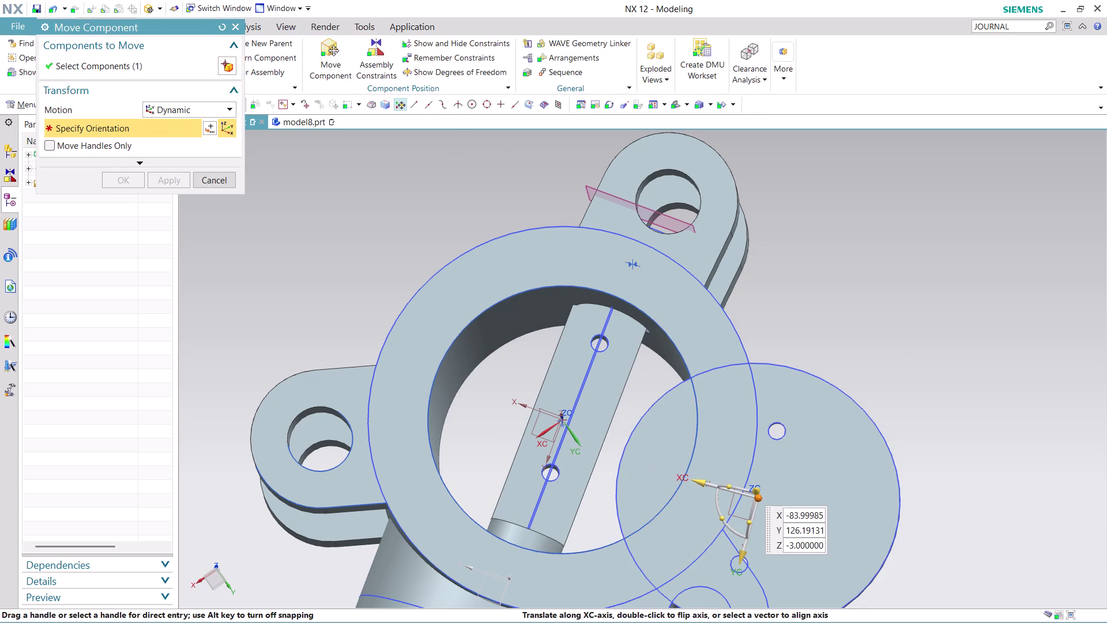
drag(659, 472, 507, 408)
drag(532, 508, 538, 476)
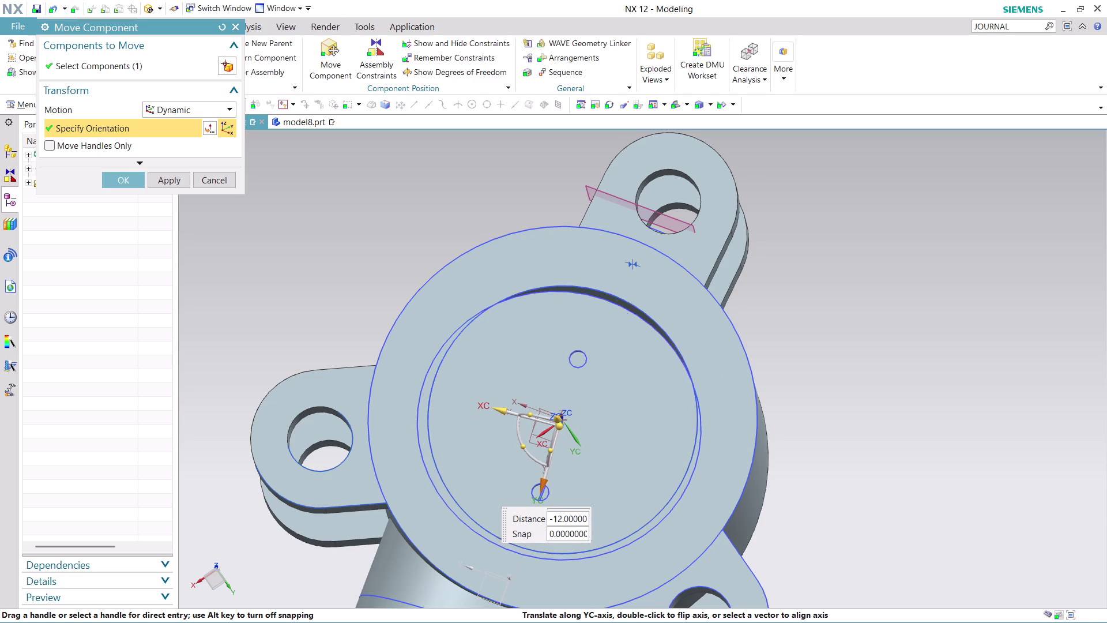
drag(538, 476, 585, 470)
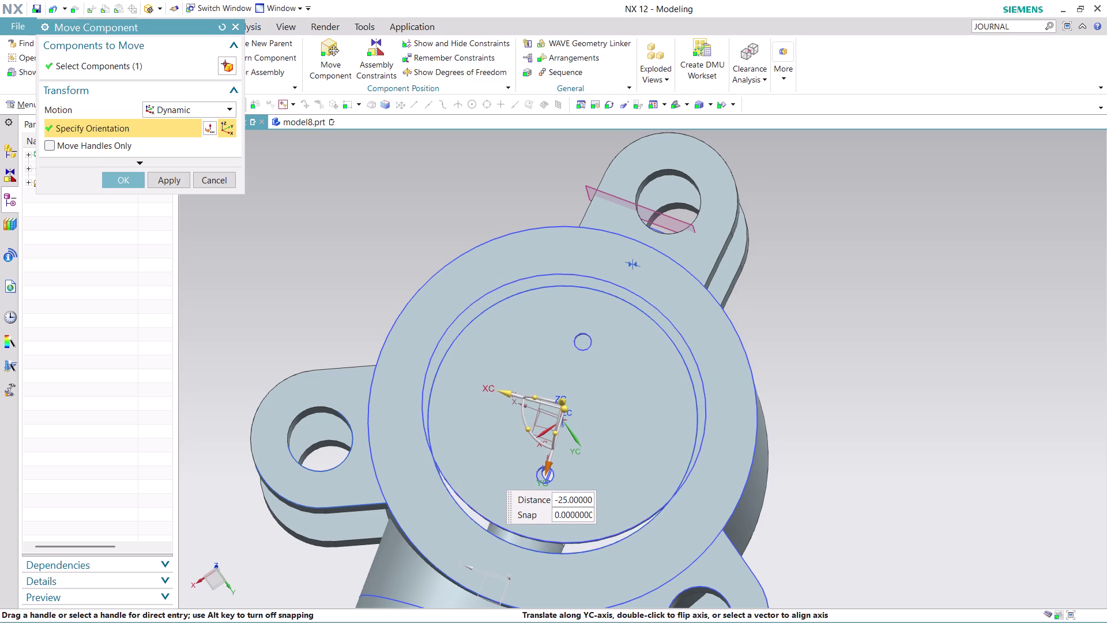
drag(585, 470, 642, 501)
drag(504, 401, 492, 396)
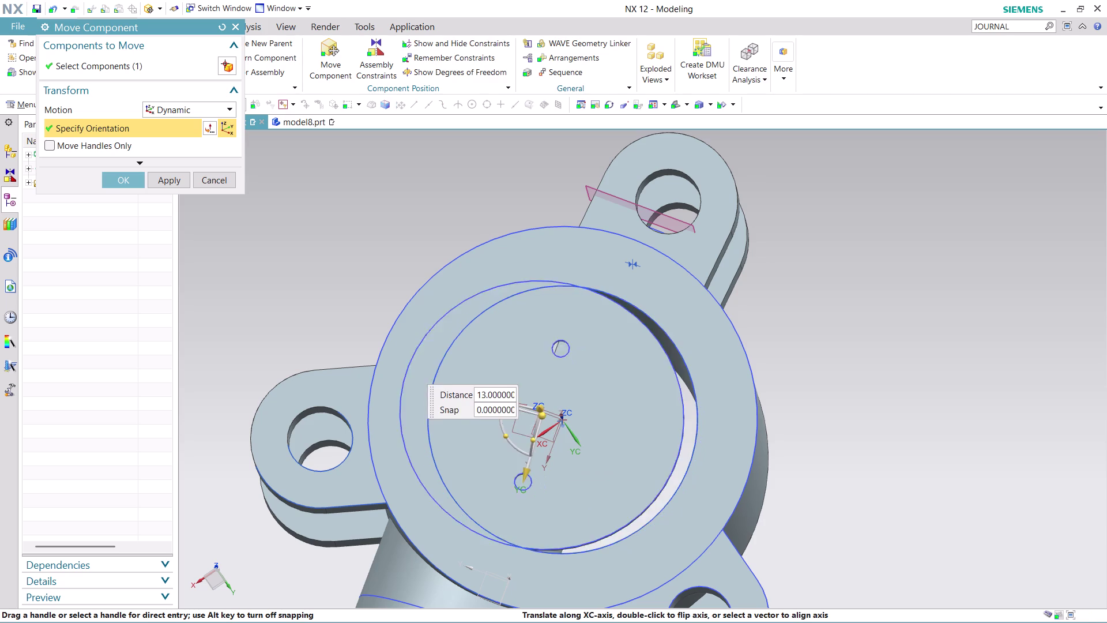
drag(491, 396, 312, 378)
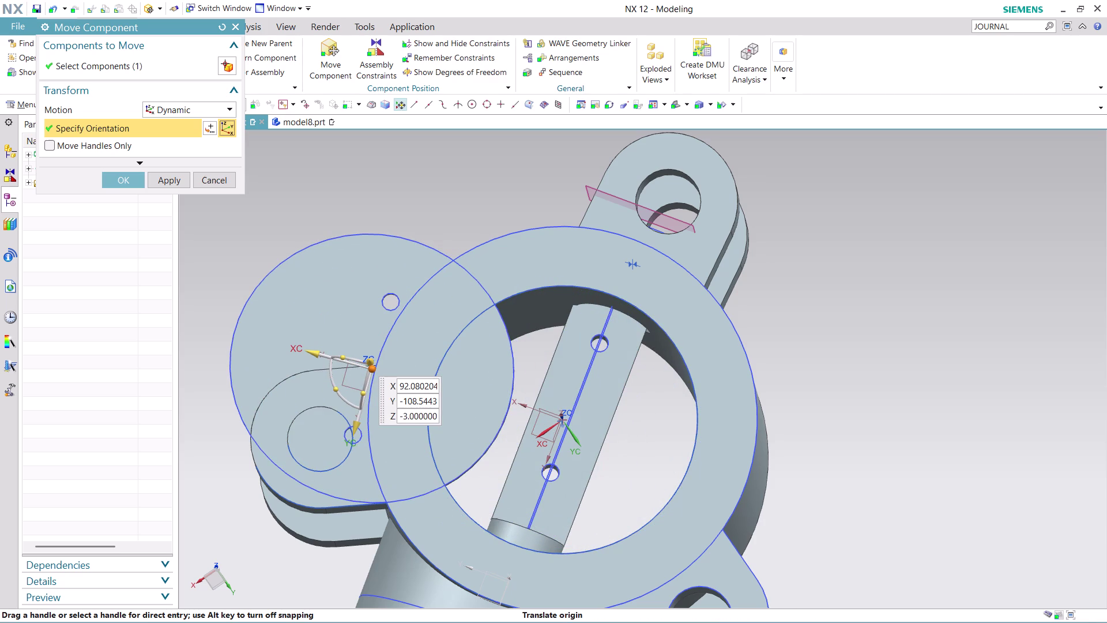
click(120, 181)
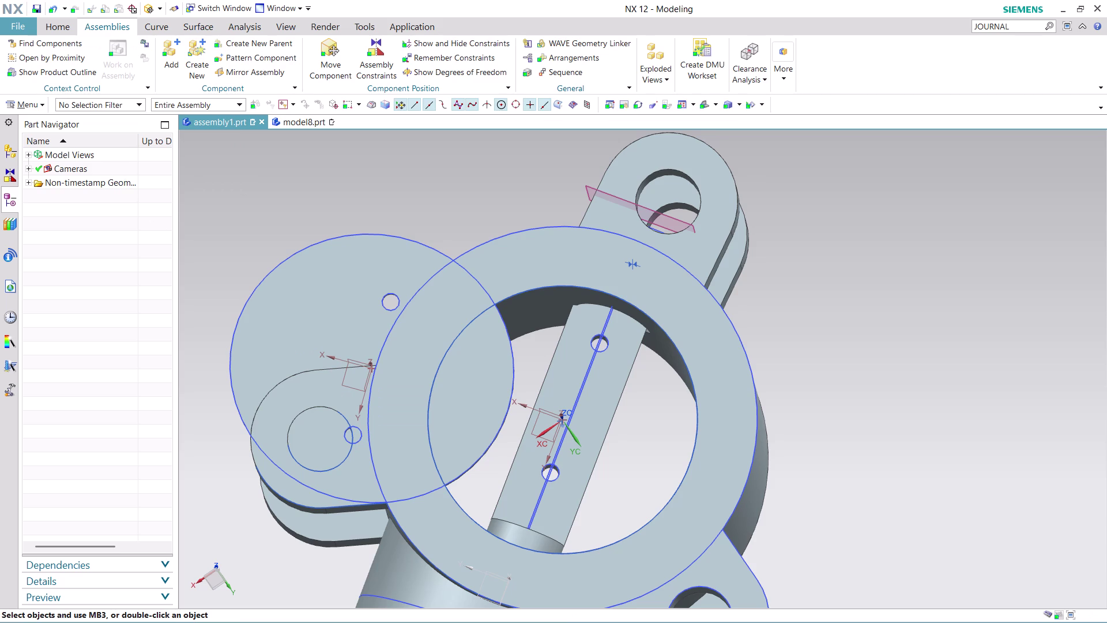
Try a concentric constraint between the plate hole and sketch arc, then undo it.
click(381, 73)
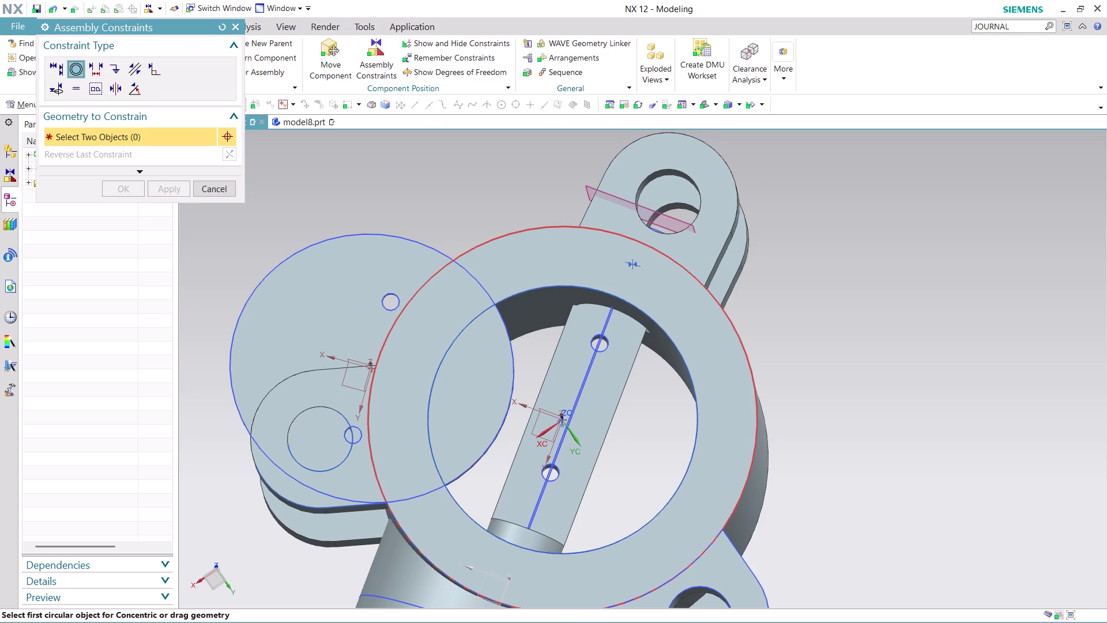
click(360, 433)
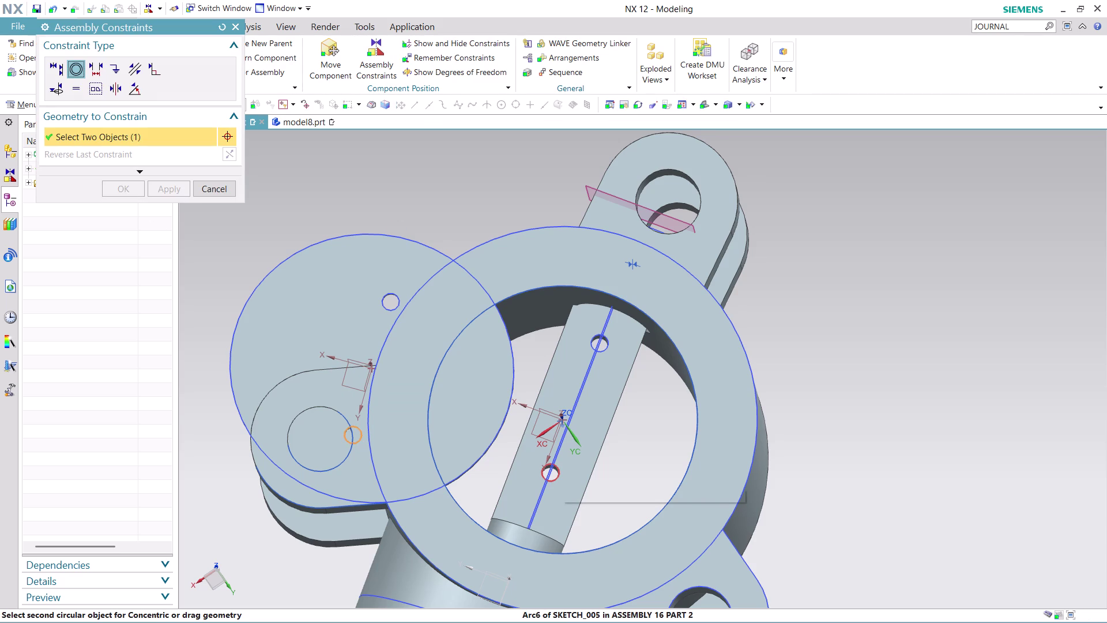
click(561, 472)
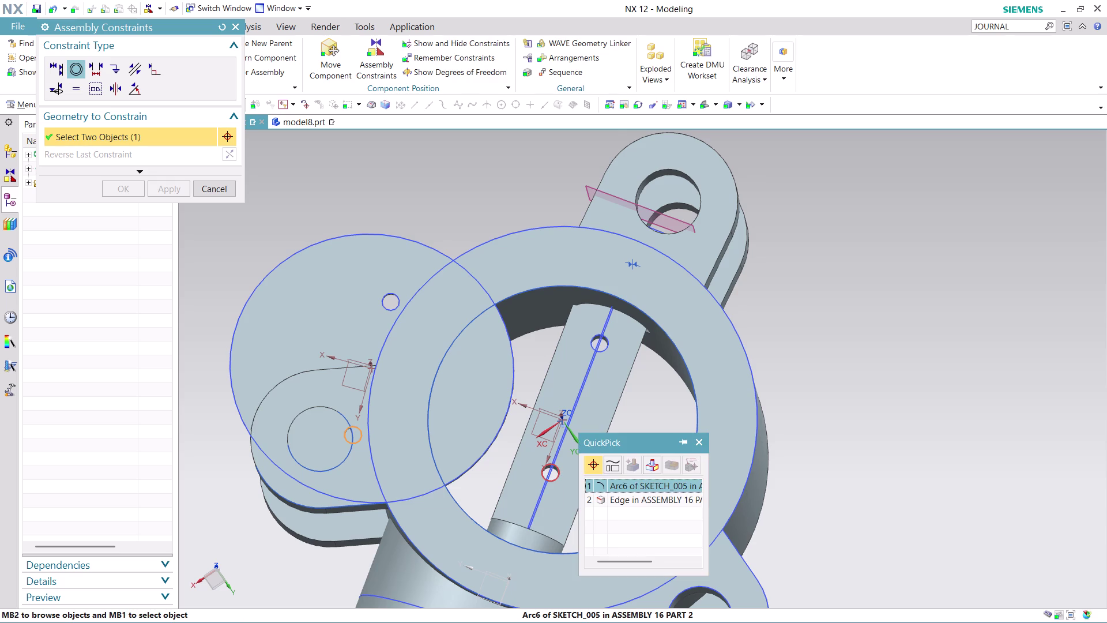
click(625, 483)
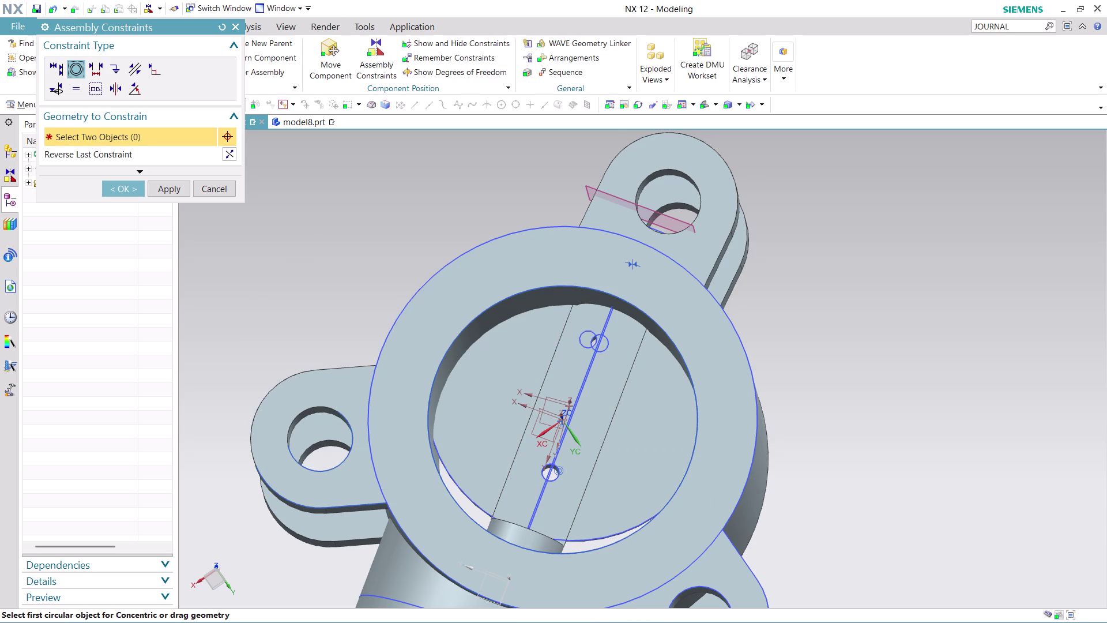
key(ctrl+z)
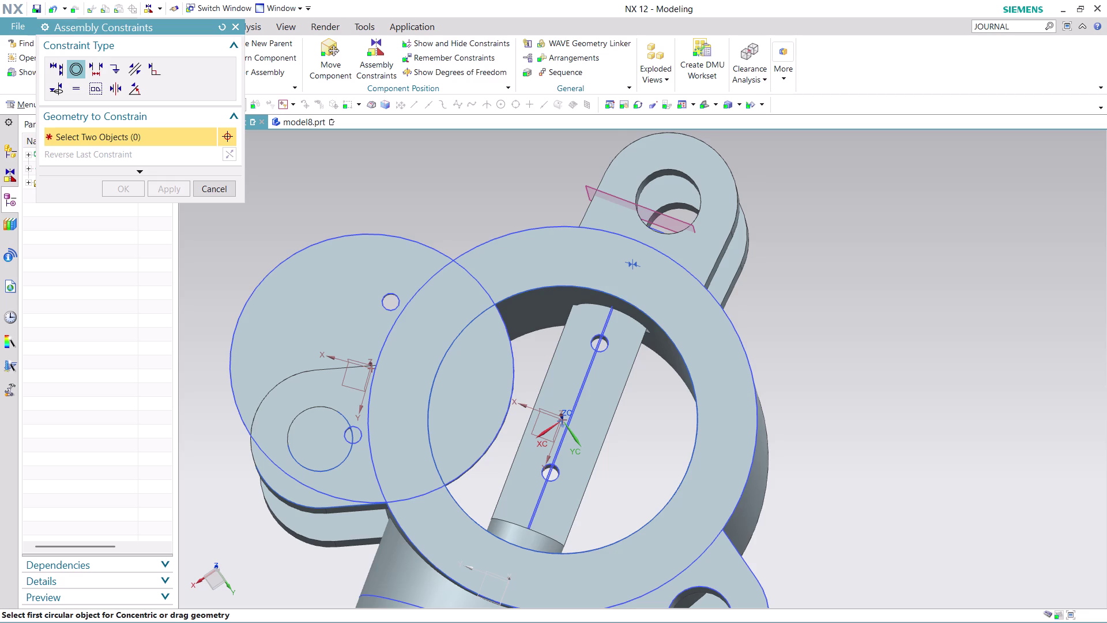
Orbit and zoom to inspect the housing top flange, then choose Touch Align.
middle_drag(826, 362, 829, 349)
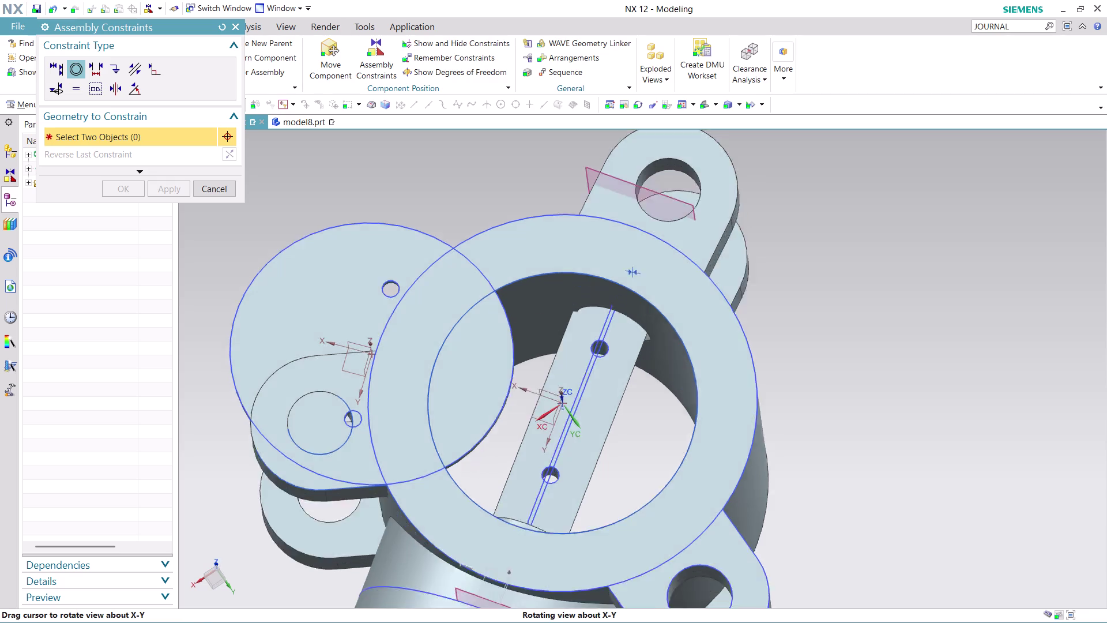
middle_drag(829, 350, 837, 320)
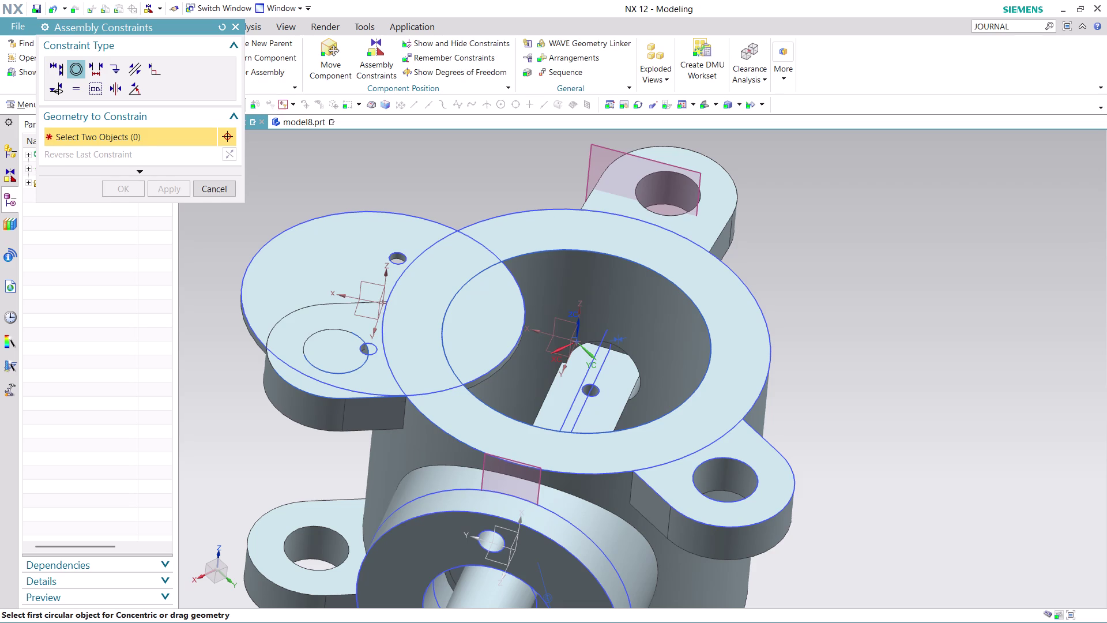
middle_drag(789, 344, 785, 366)
middle_click(786, 366)
scroll(up, 3)
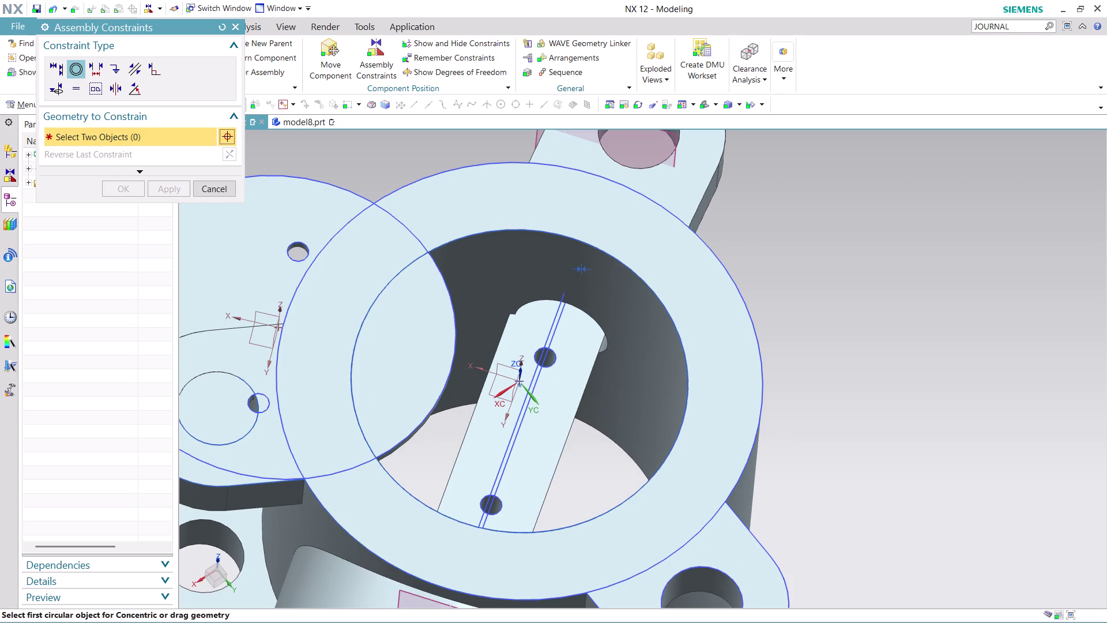
scroll(down, 3)
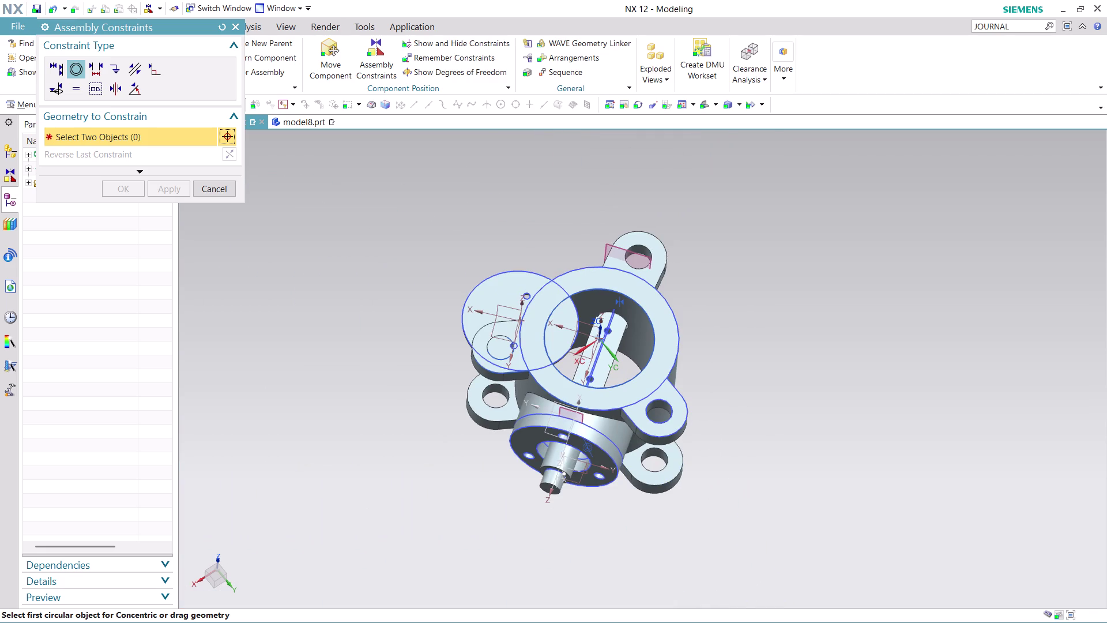
scroll(up, 3)
middle_drag(860, 323, 874, 270)
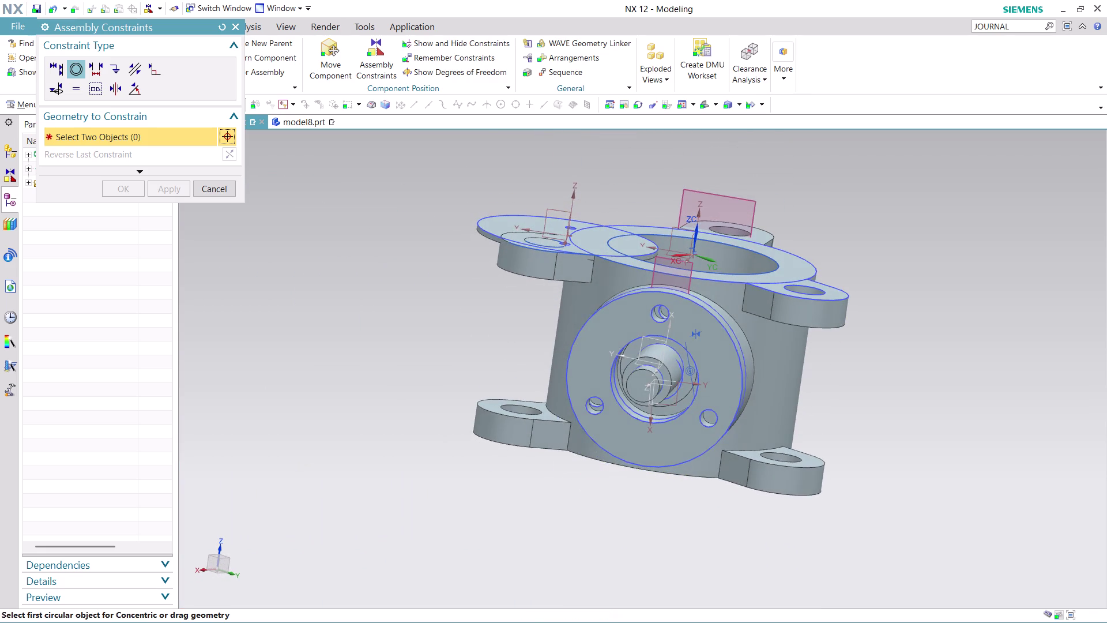
scroll(up, 3)
scroll(up, 3)
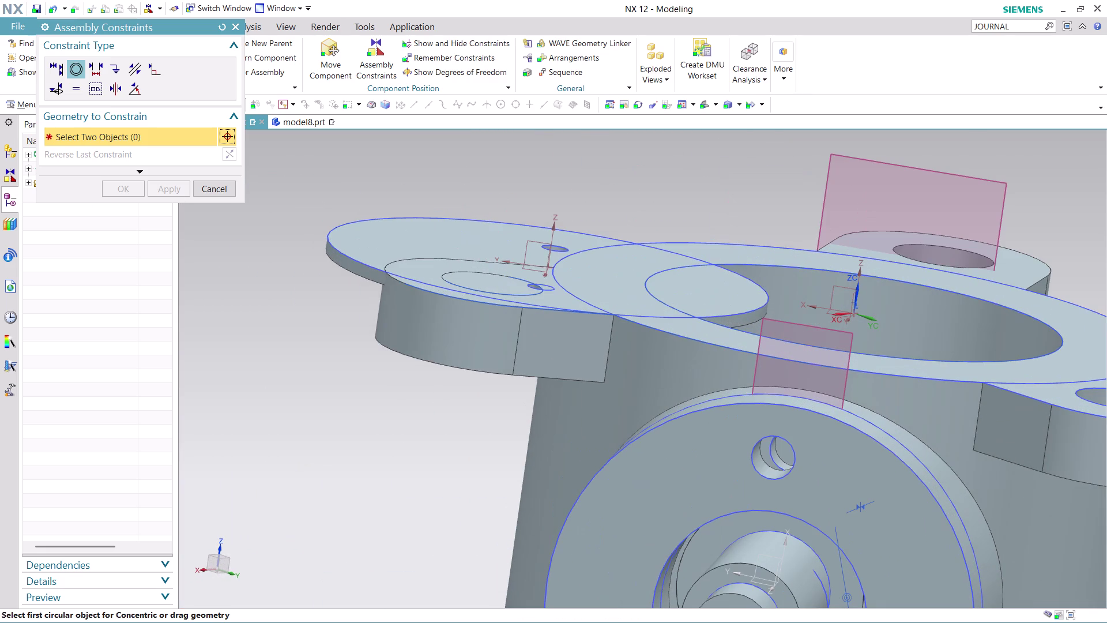
click(48, 64)
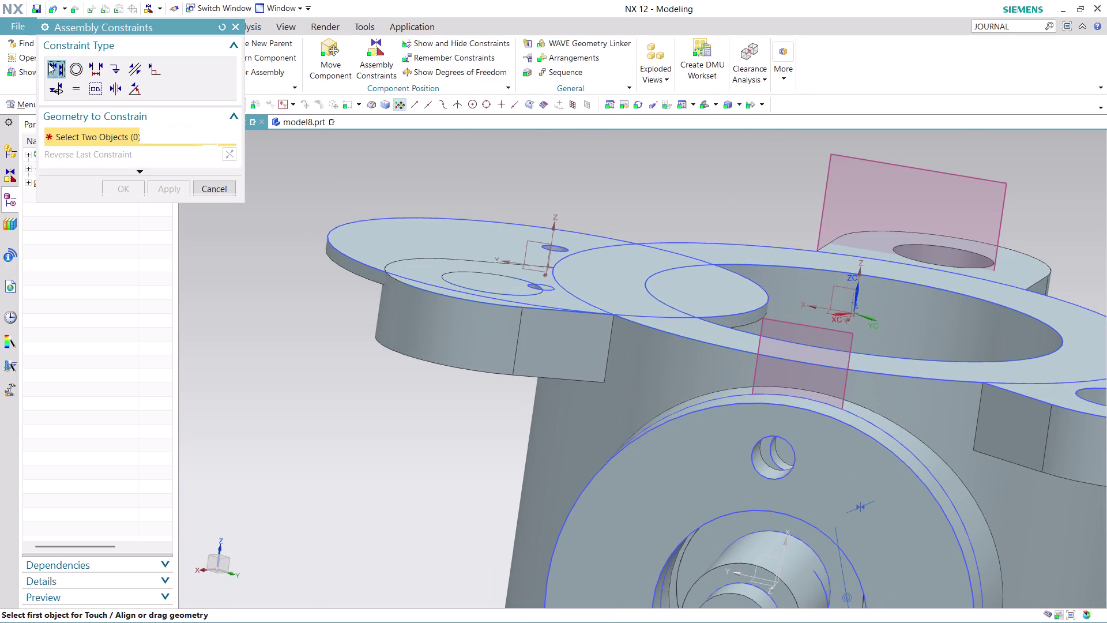
Seat the plate flat on the housing's top flange with a touch constraint.
click(352, 262)
scroll(down, 3)
middle_drag(937, 208, 930, 248)
scroll(up, 3)
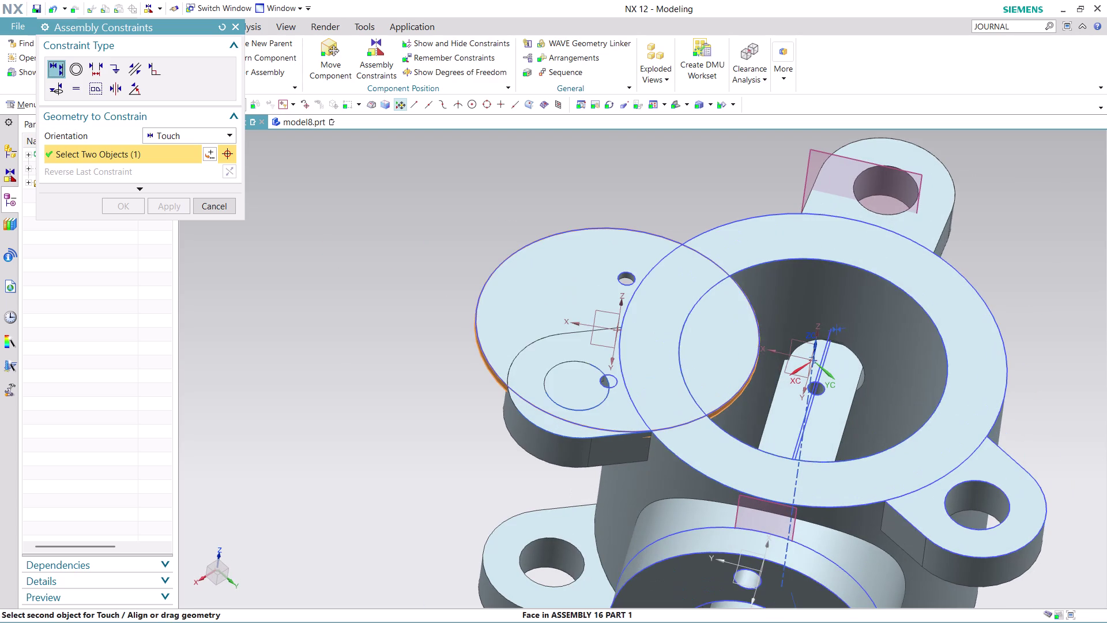
click(907, 335)
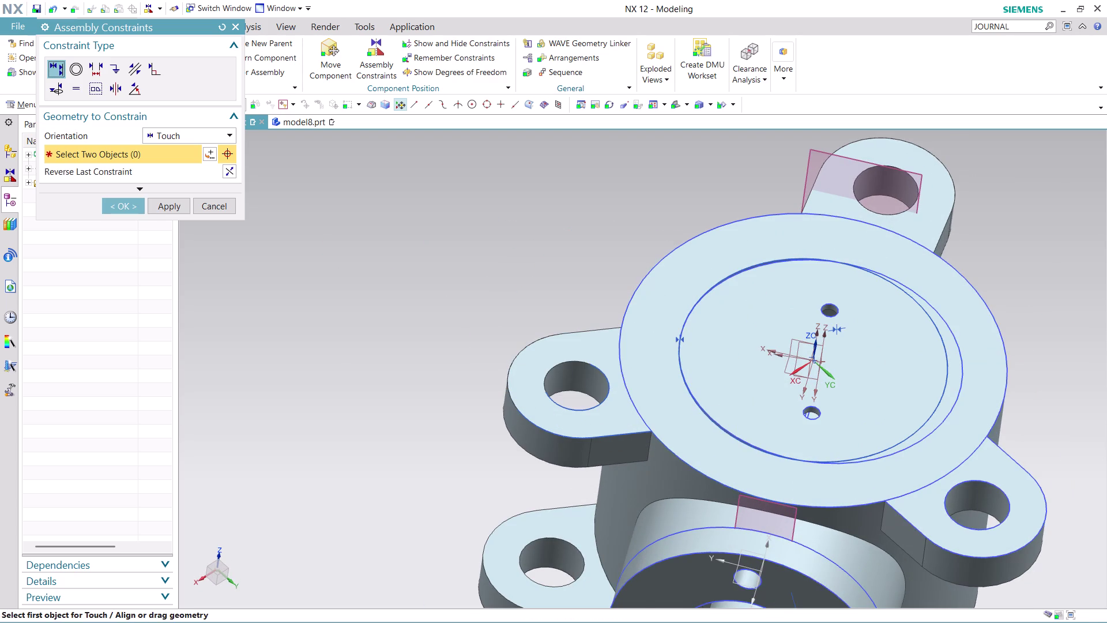
Orbit around the housing to check the seated plate and close Assembly Constraints.
scroll(up, 3)
scroll(down, 3)
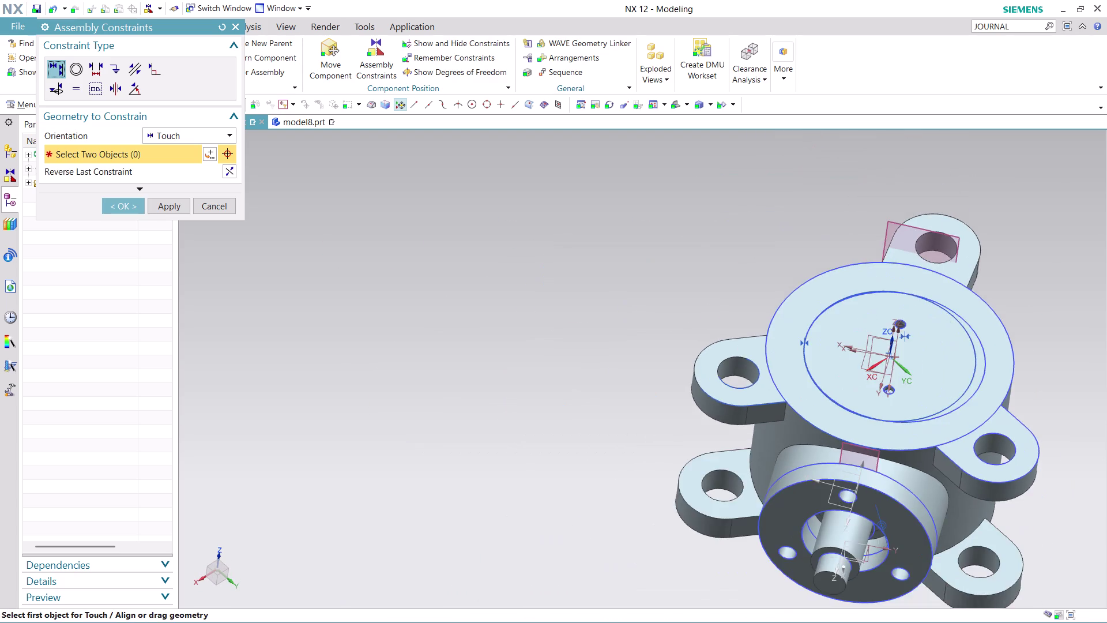
scroll(up, 3)
middle_drag(1035, 348, 971, 296)
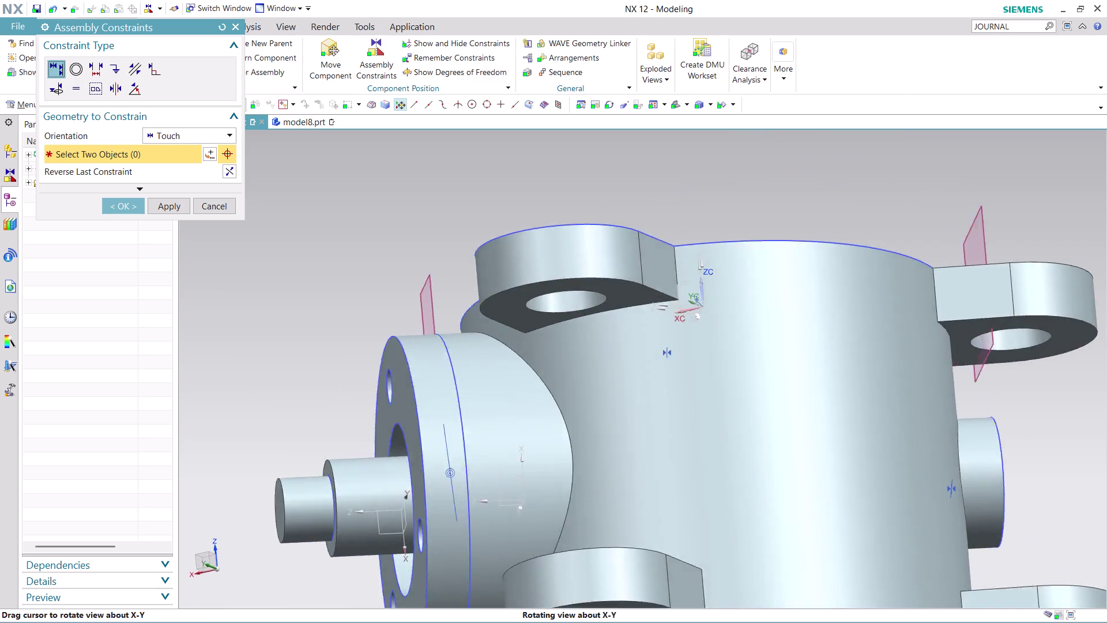
middle_drag(971, 297, 870, 366)
scroll(down, 3)
scroll(up, 3)
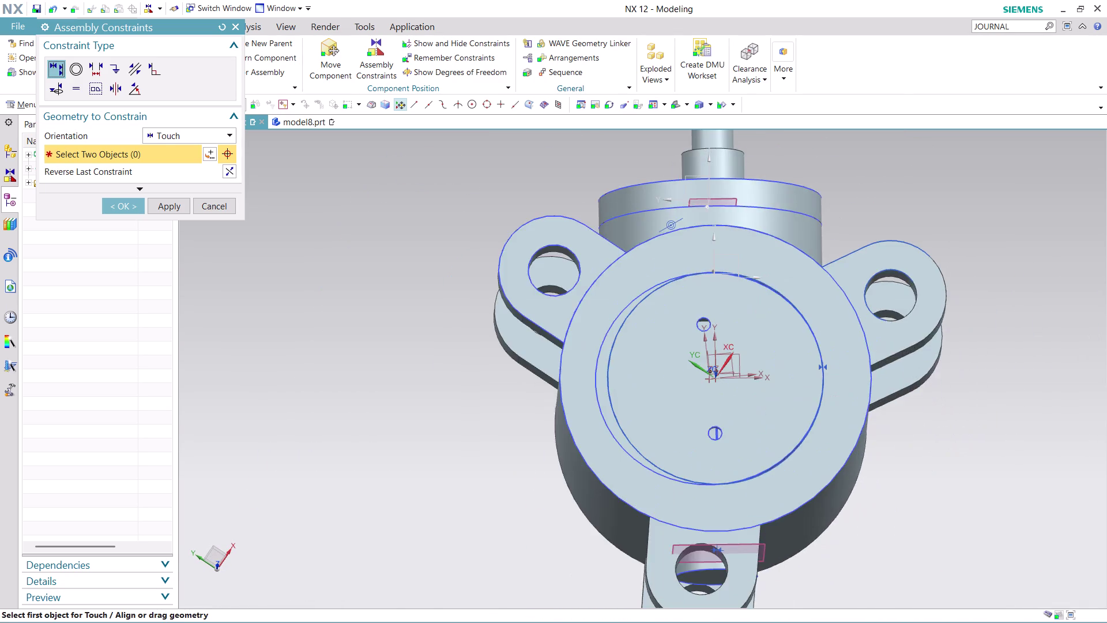
middle_drag(933, 477, 736, 469)
click(119, 209)
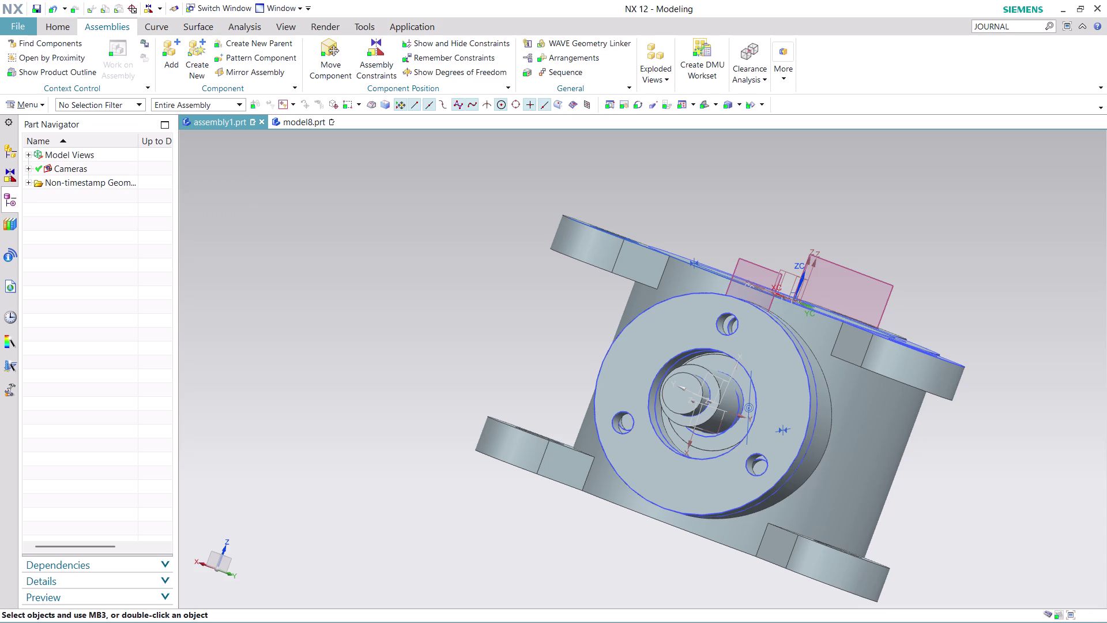
Start adding a component and scroll the file browser to the ASSEMBLY 16 parts.
click(171, 56)
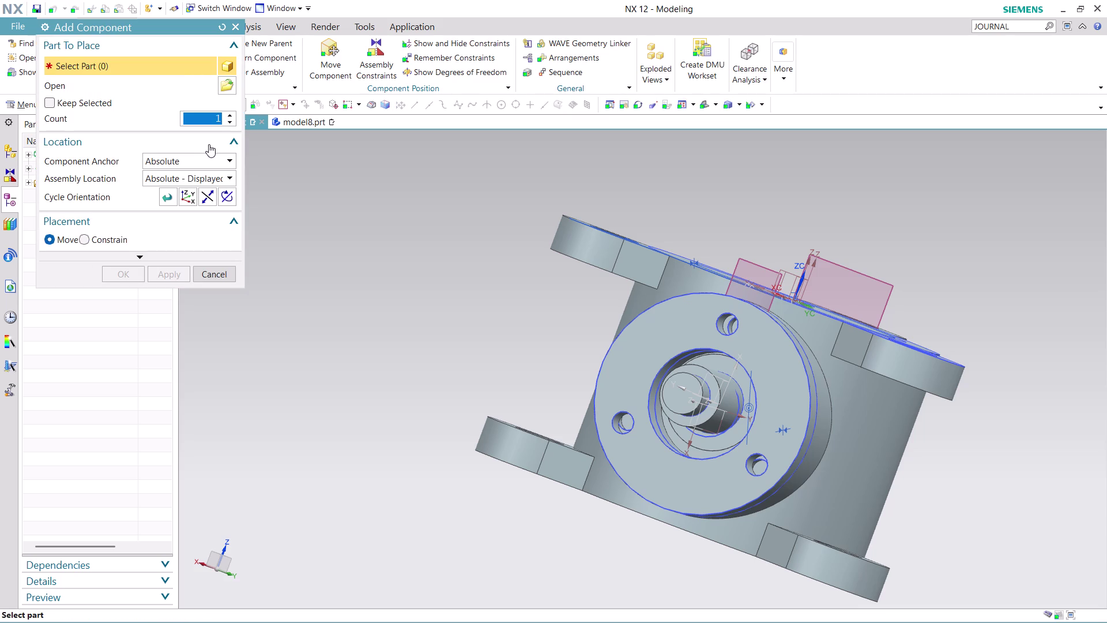
click(225, 85)
scroll(down, 3)
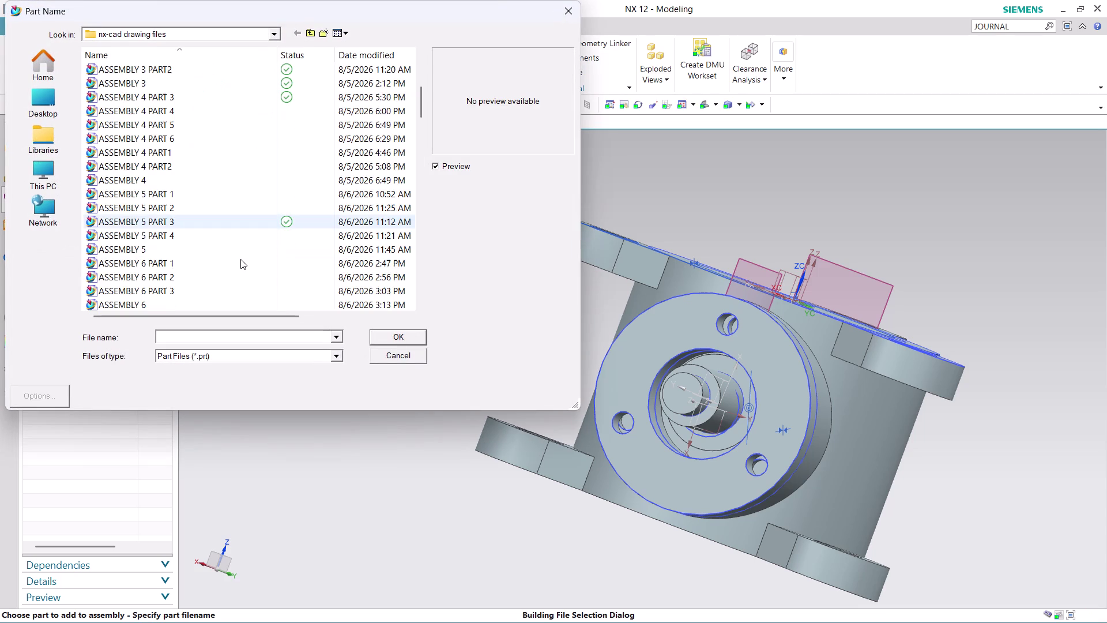
scroll(down, 3)
scroll(down, 3)
scroll(down, 3)
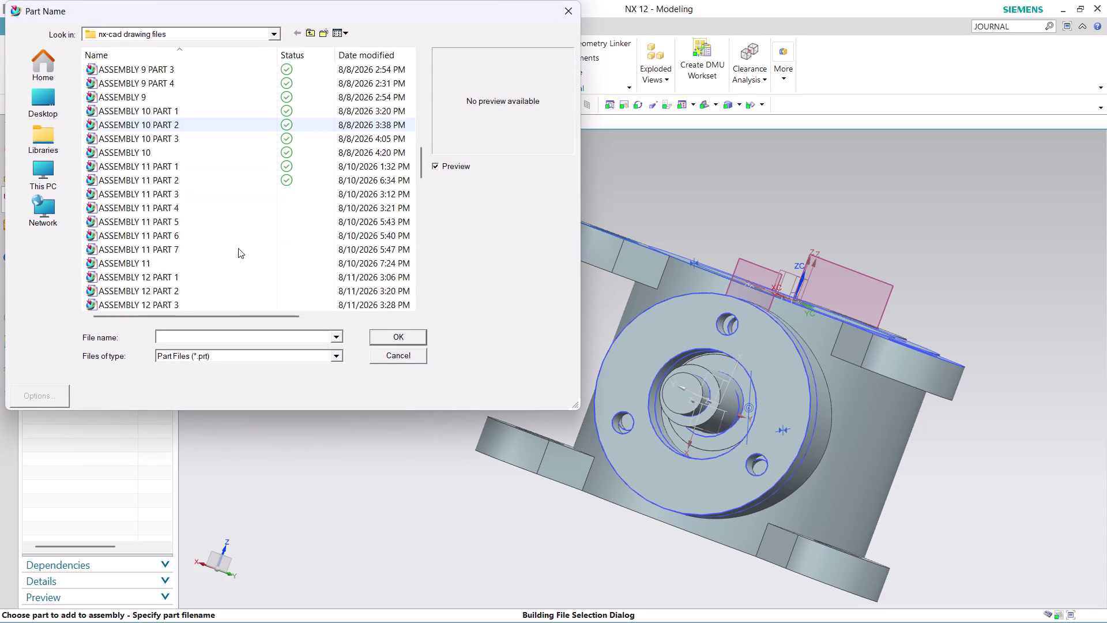
scroll(down, 3)
scroll(down, 3)
scroll(down, 3)
scroll(down, 3)
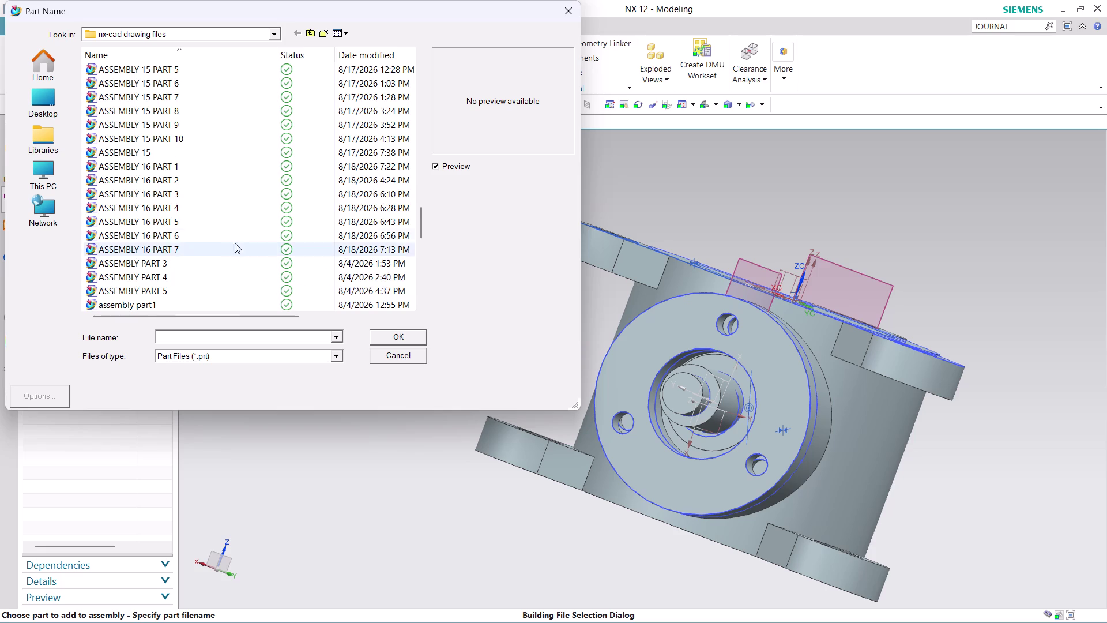
Preview several ASSEMBLY 16 parts and select PART 4, the link arm.
click(190, 221)
click(189, 238)
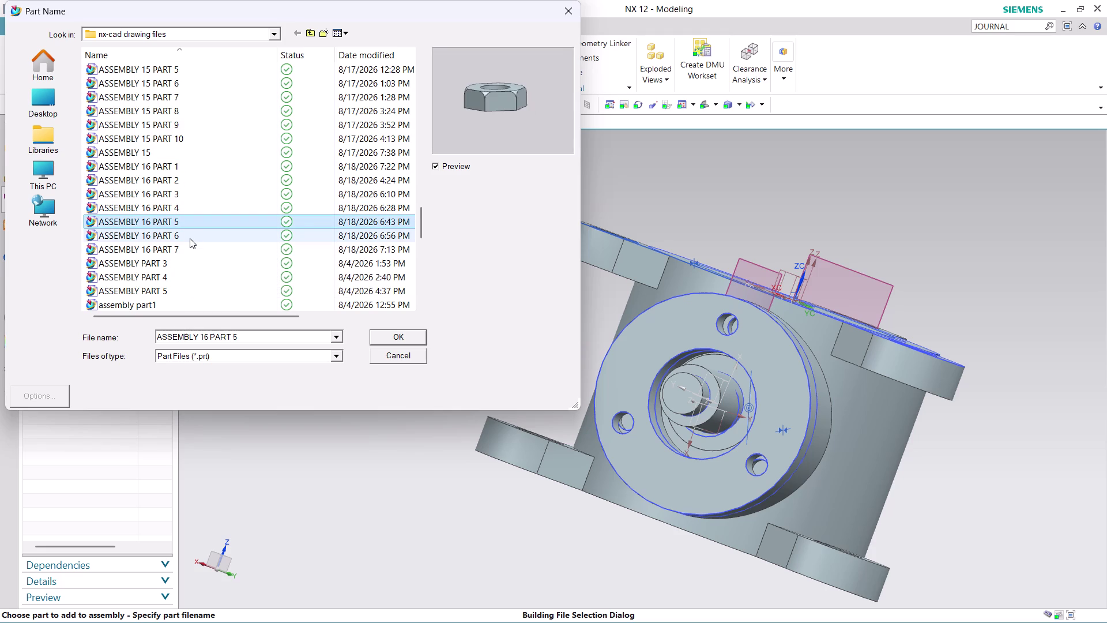
click(198, 179)
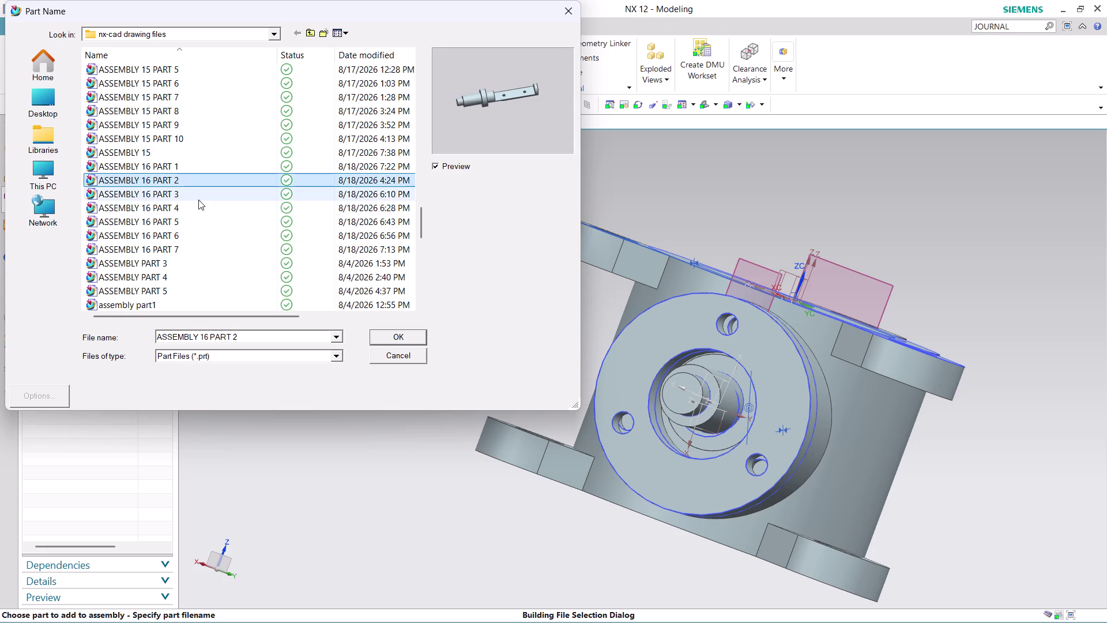
click(198, 200)
click(198, 224)
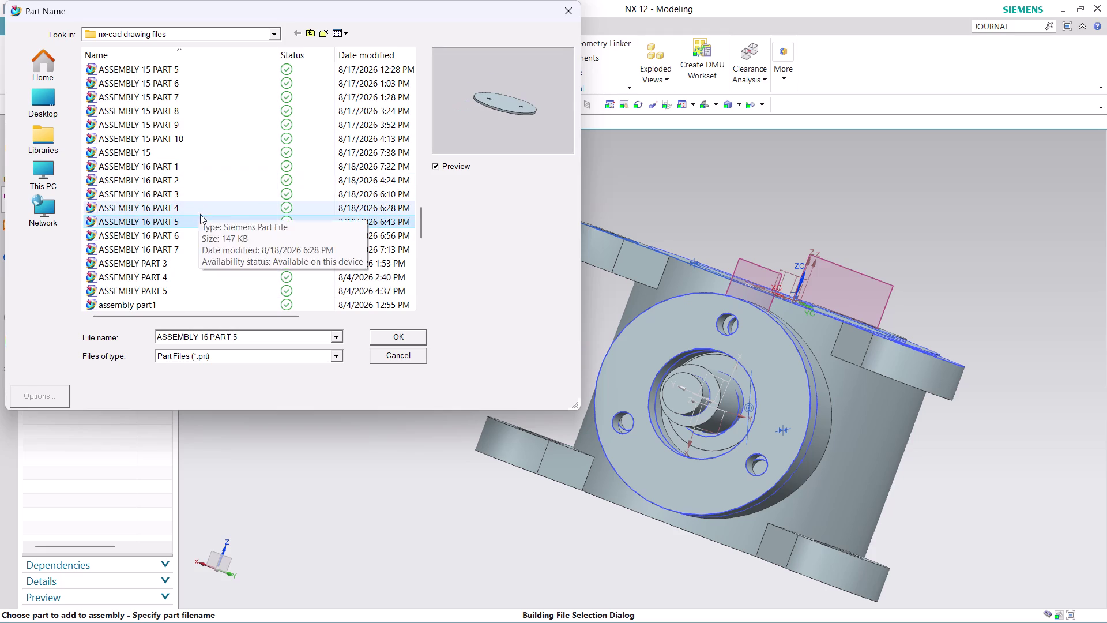
click(201, 231)
click(204, 250)
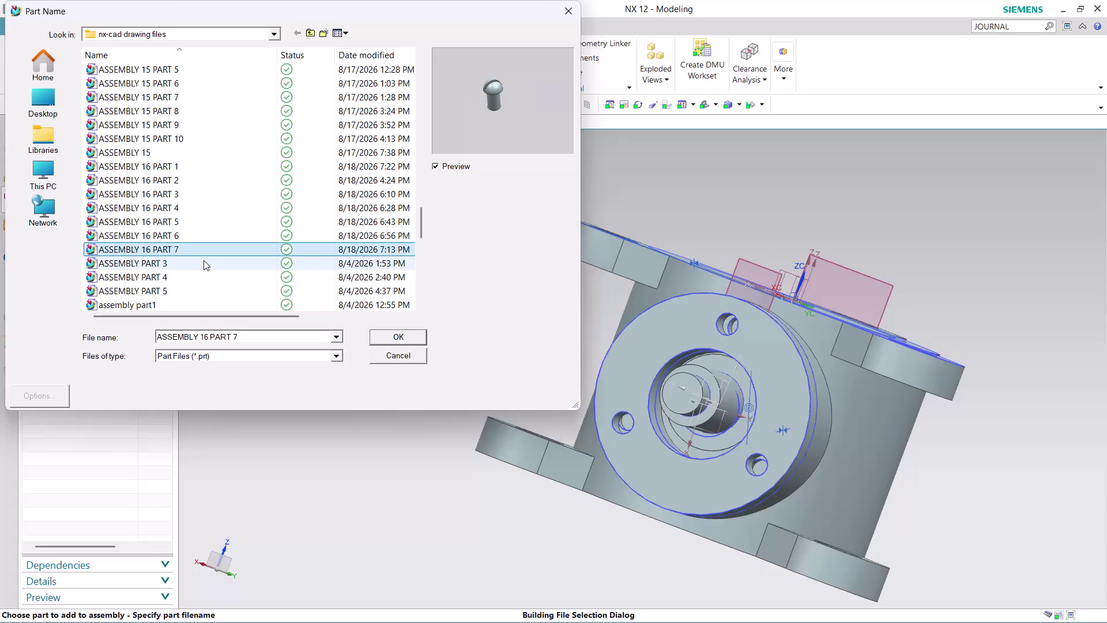
click(206, 221)
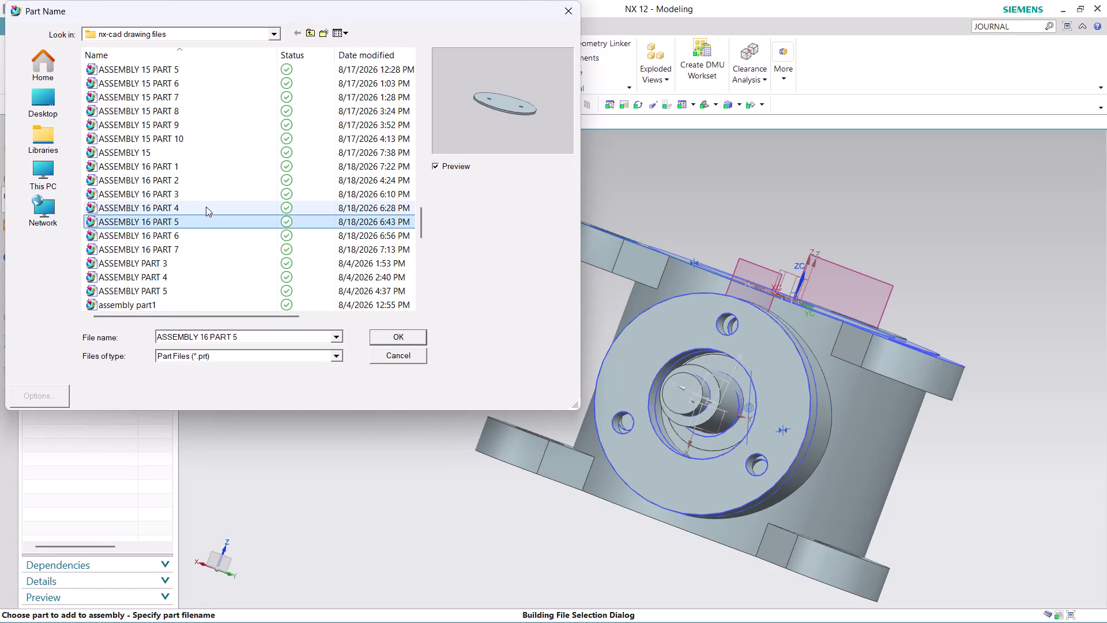
click(205, 207)
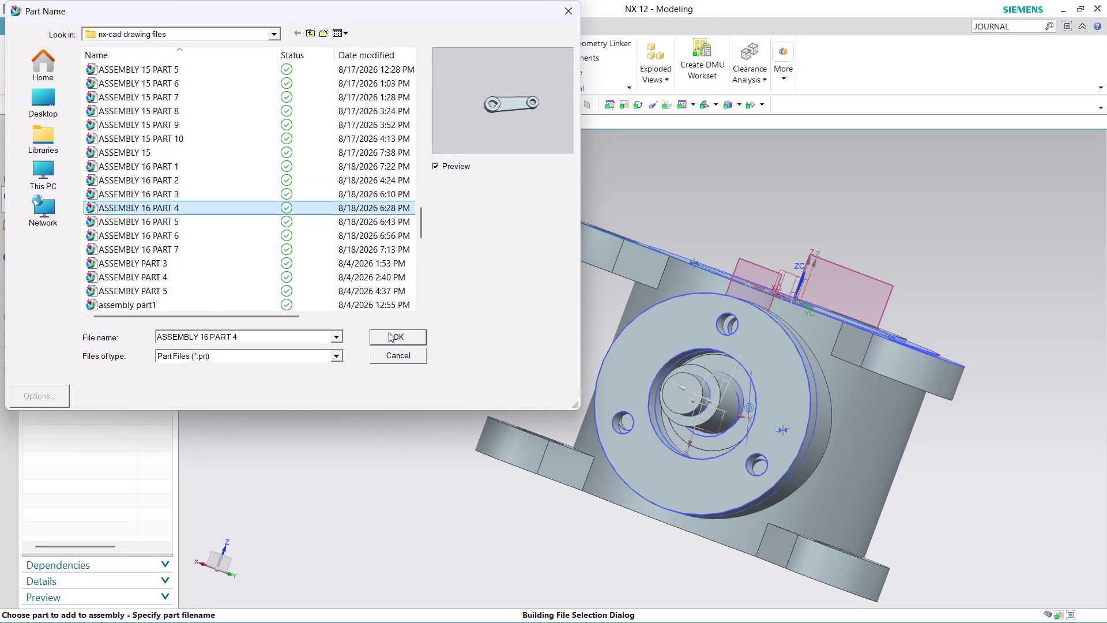
click(388, 332)
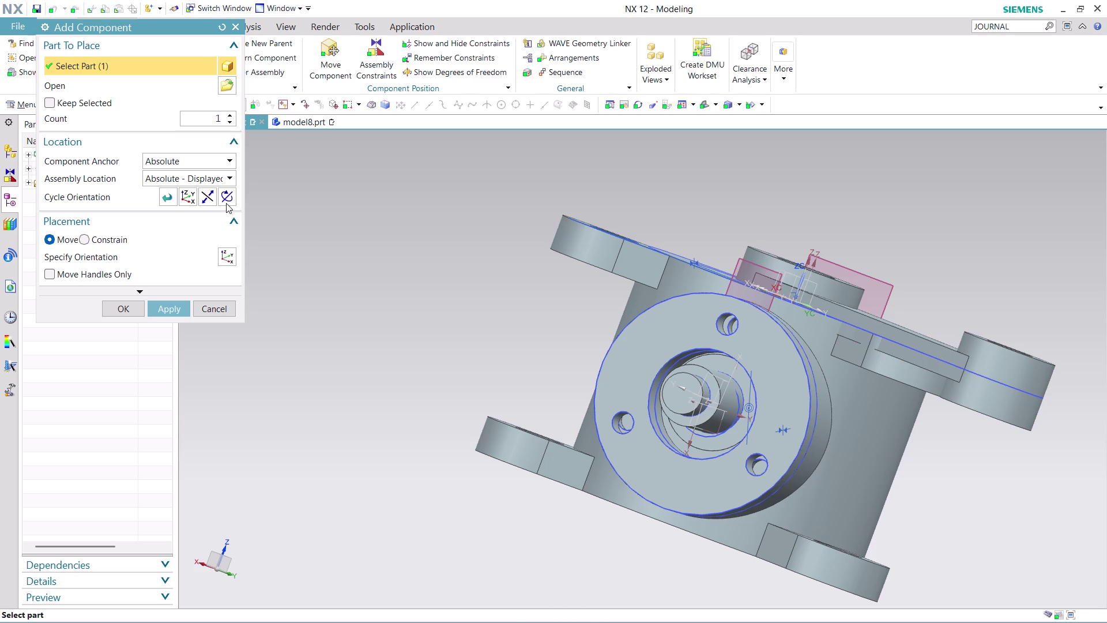
Place the link arm at Absolute - Work Part and drag it onto the housing top.
click(217, 177)
click(219, 201)
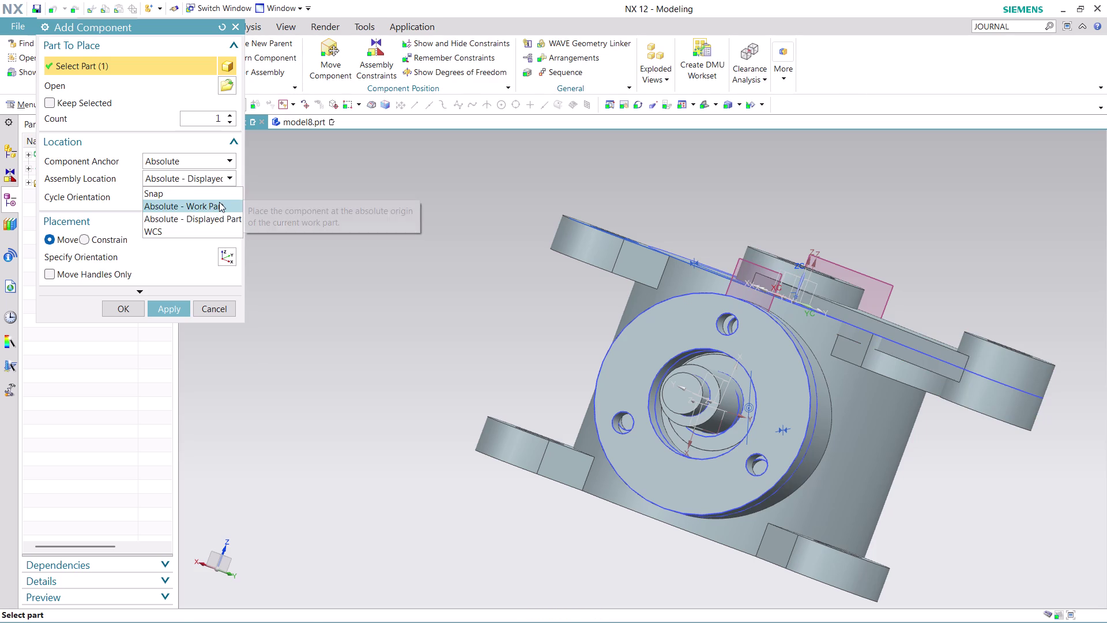
scroll(down, 3)
middle_drag(985, 295, 978, 332)
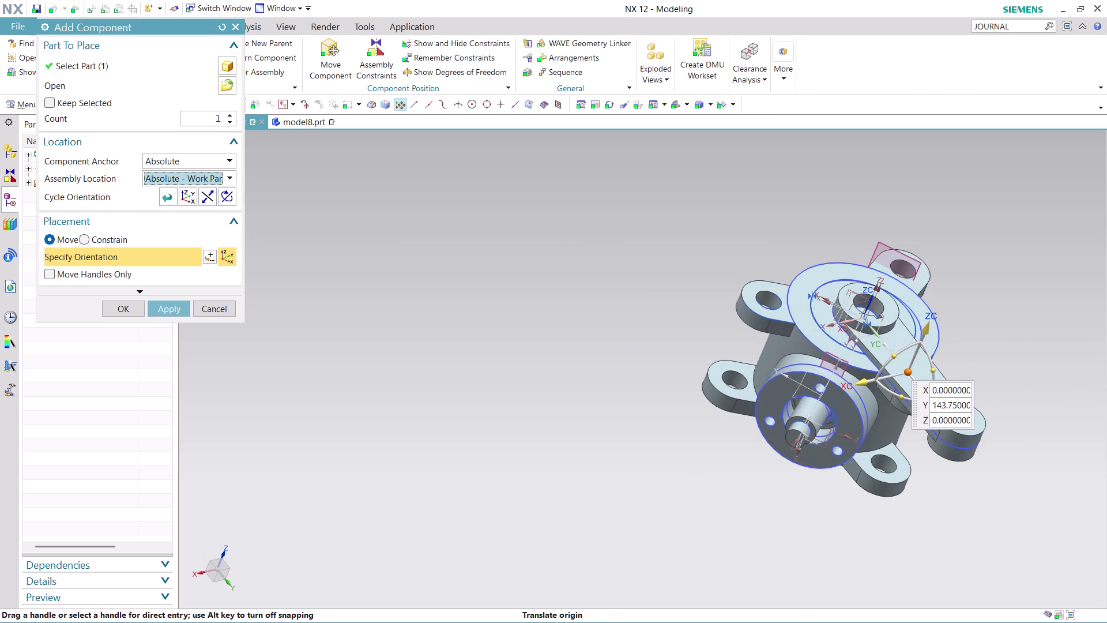
drag(853, 388, 662, 497)
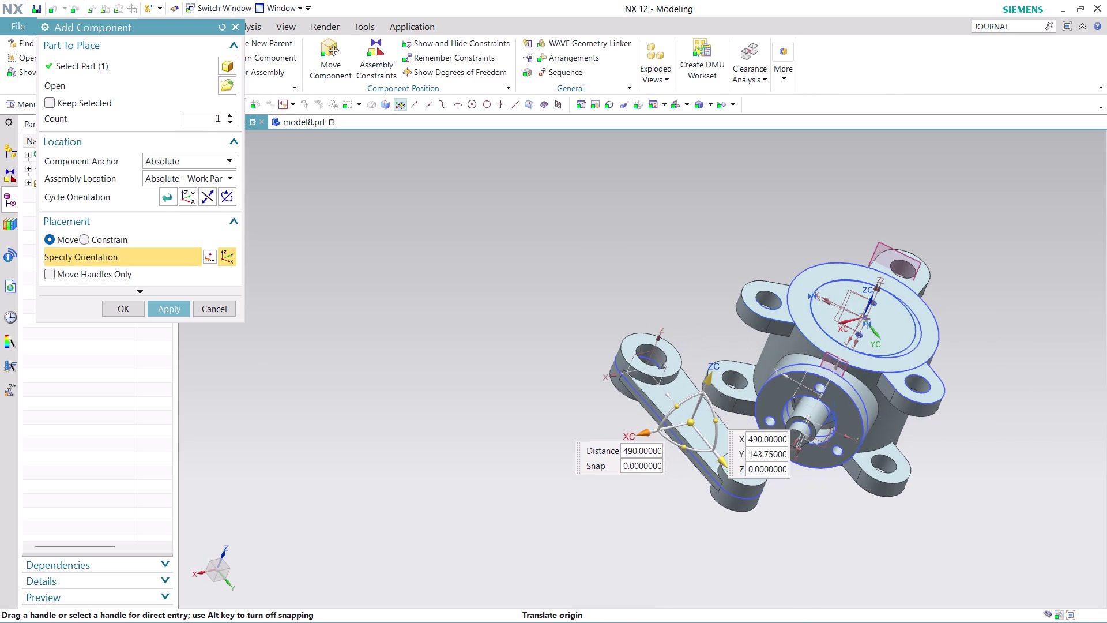
drag(681, 405, 660, 444)
scroll(down, 3)
scroll(up, 3)
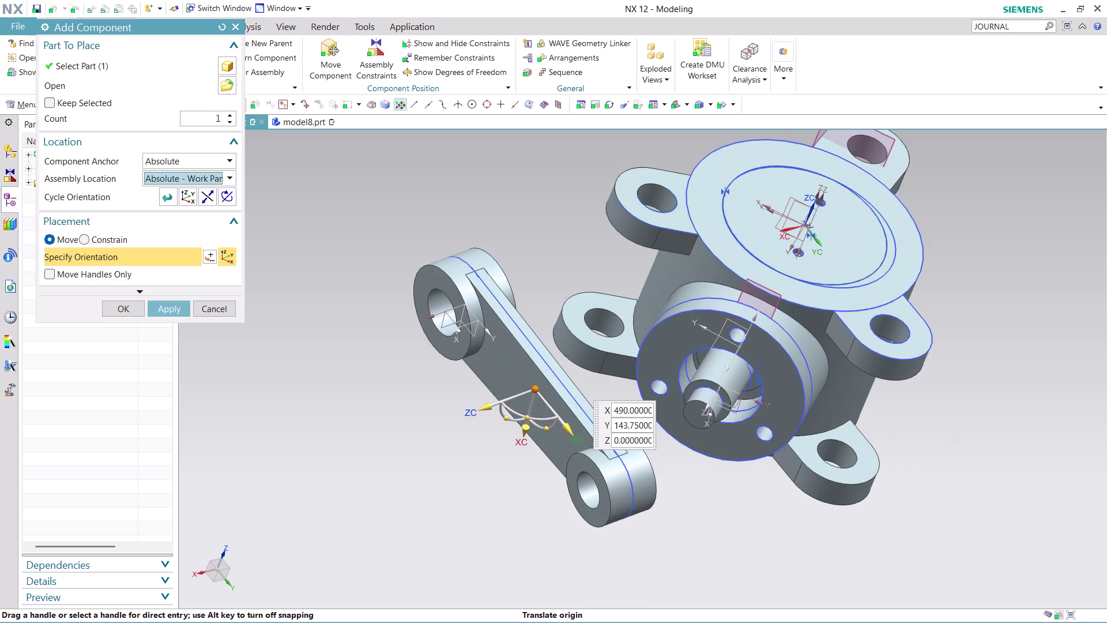
drag(519, 415, 537, 426)
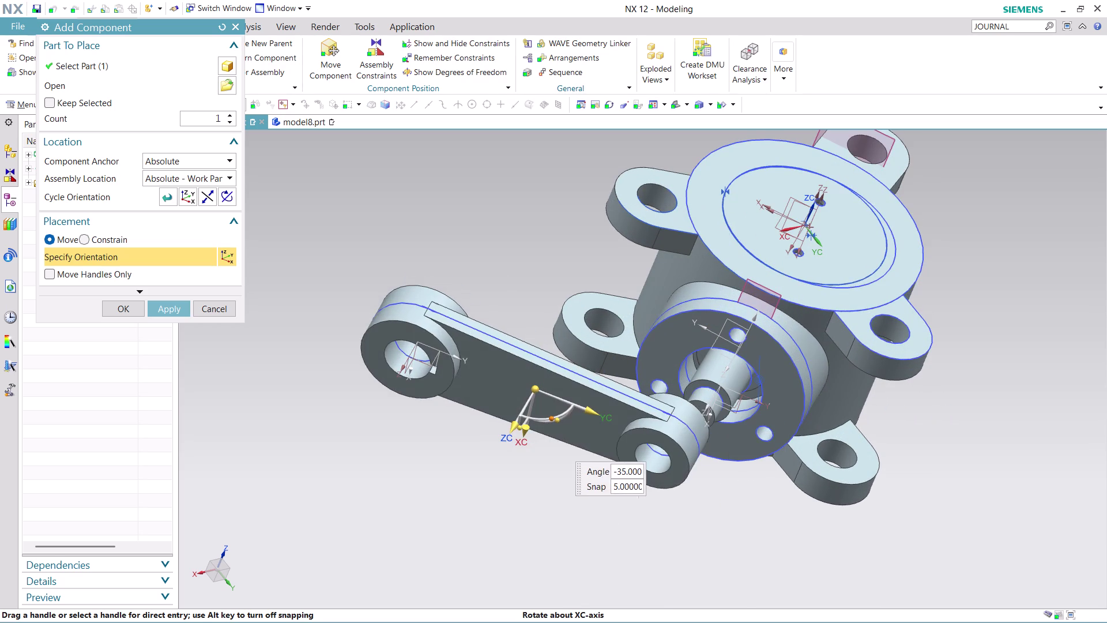
drag(537, 426, 528, 423)
drag(571, 422, 815, 483)
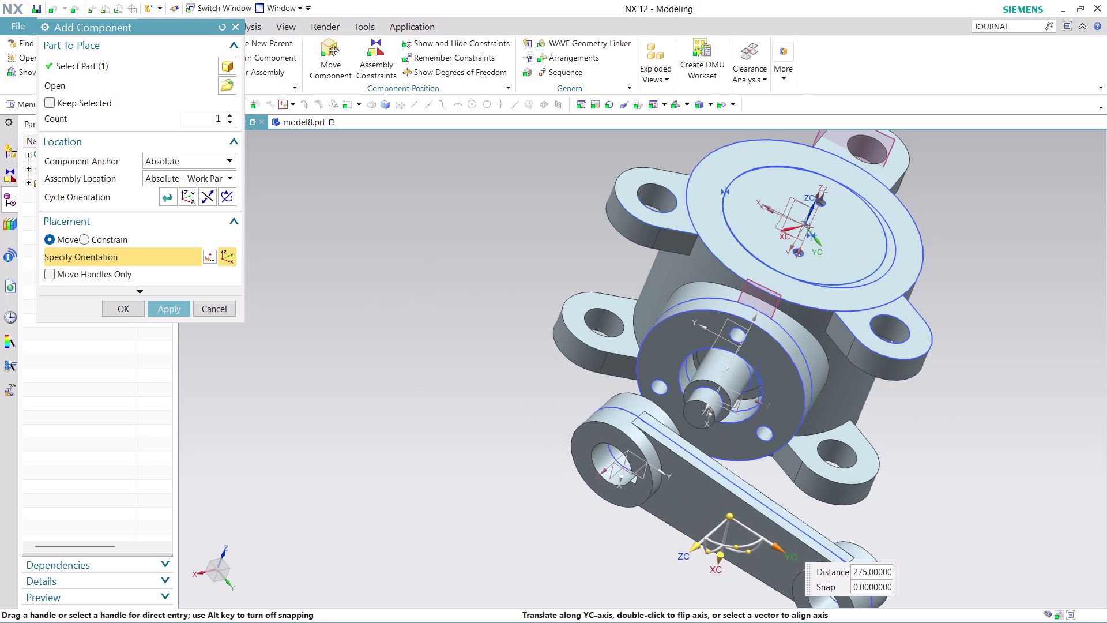
drag(815, 484, 817, 483)
Orbit to check the link arm's position, then confirm adding the component.
scroll(down, 3)
scroll(up, 3)
scroll(up, 3)
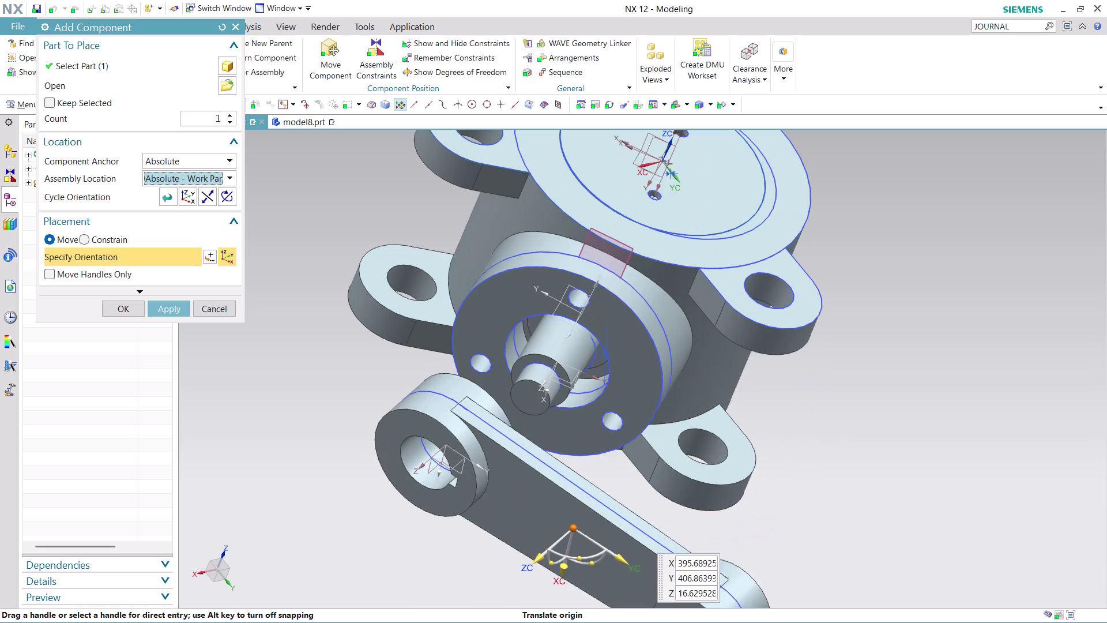
scroll(up, 3)
middle_drag(783, 491, 786, 458)
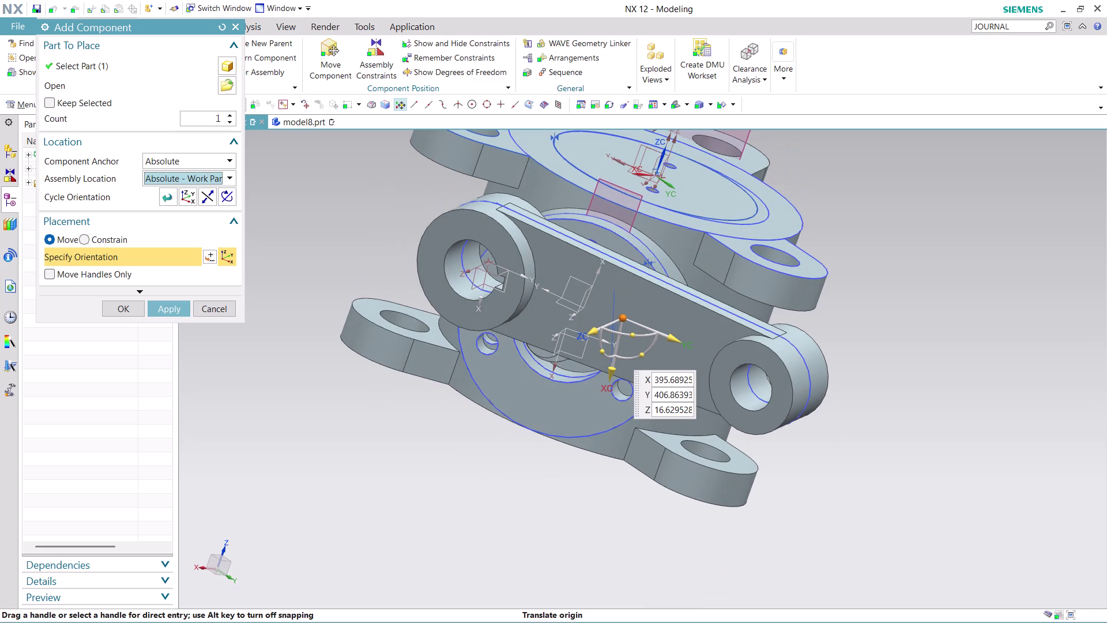
scroll(down, 3)
scroll(up, 3)
middle_drag(820, 304, 820, 293)
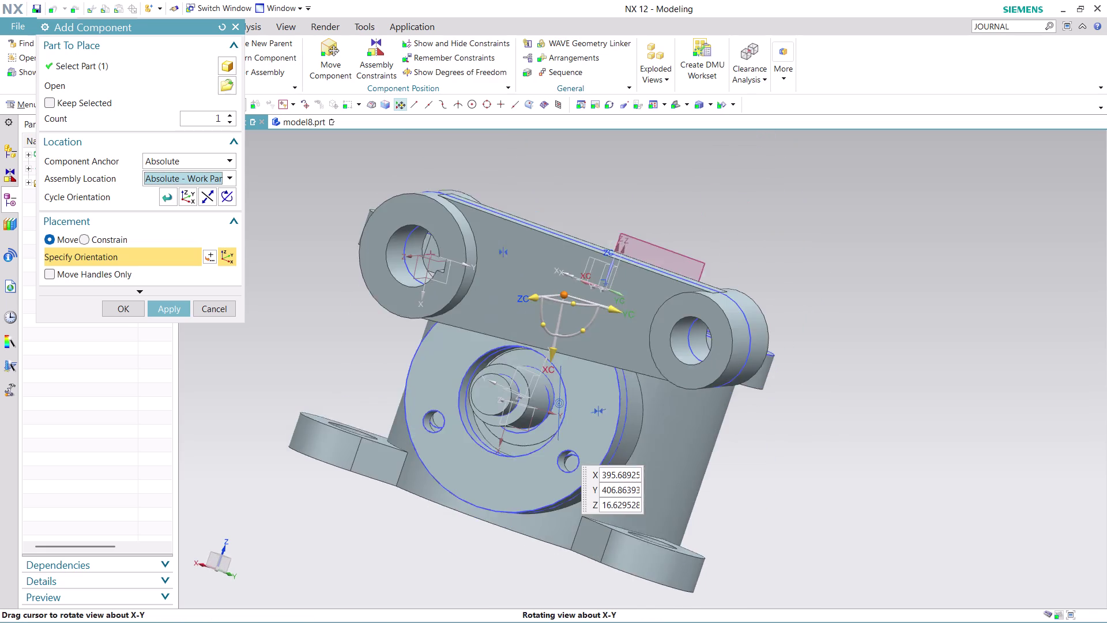
middle_drag(821, 294, 826, 290)
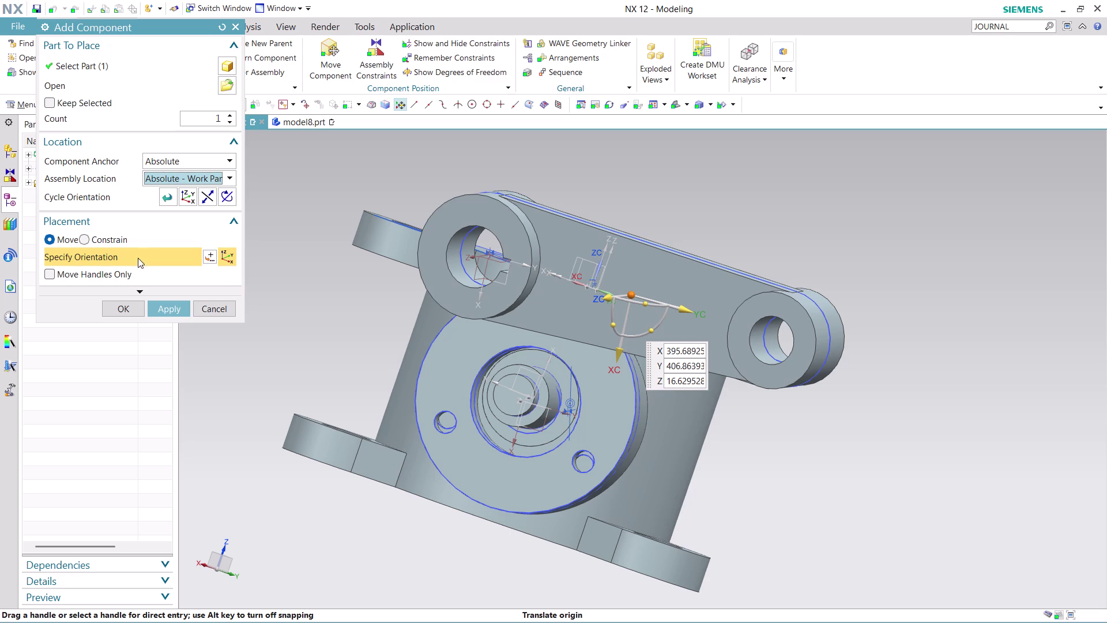
click(114, 311)
click(376, 46)
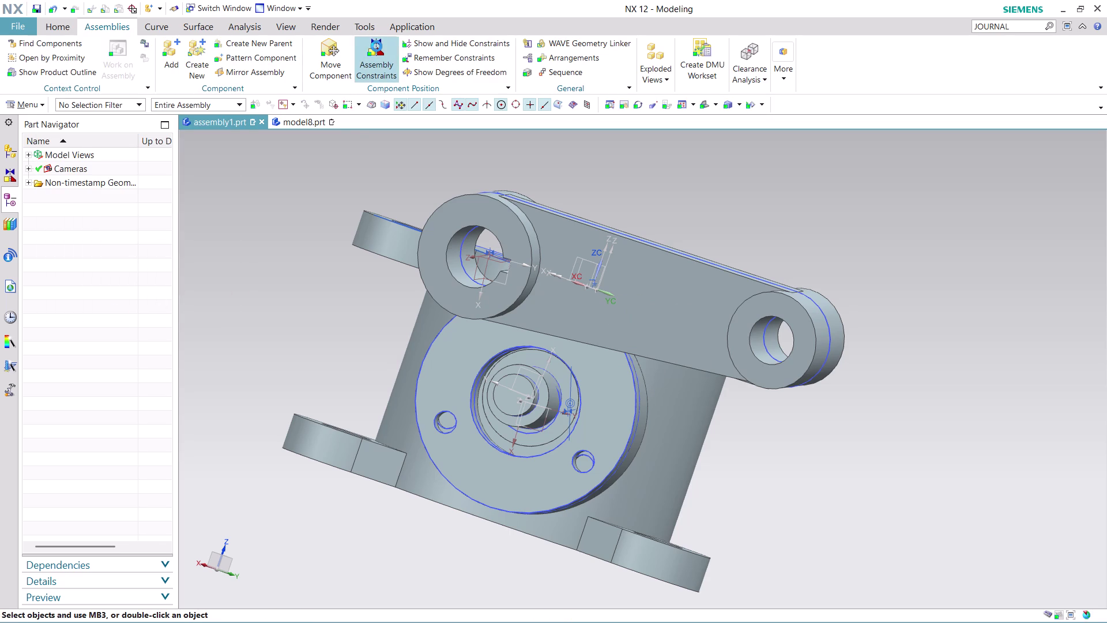
Try constraining a shaft face from QuickPick candidates, then undo it.
click(549, 379)
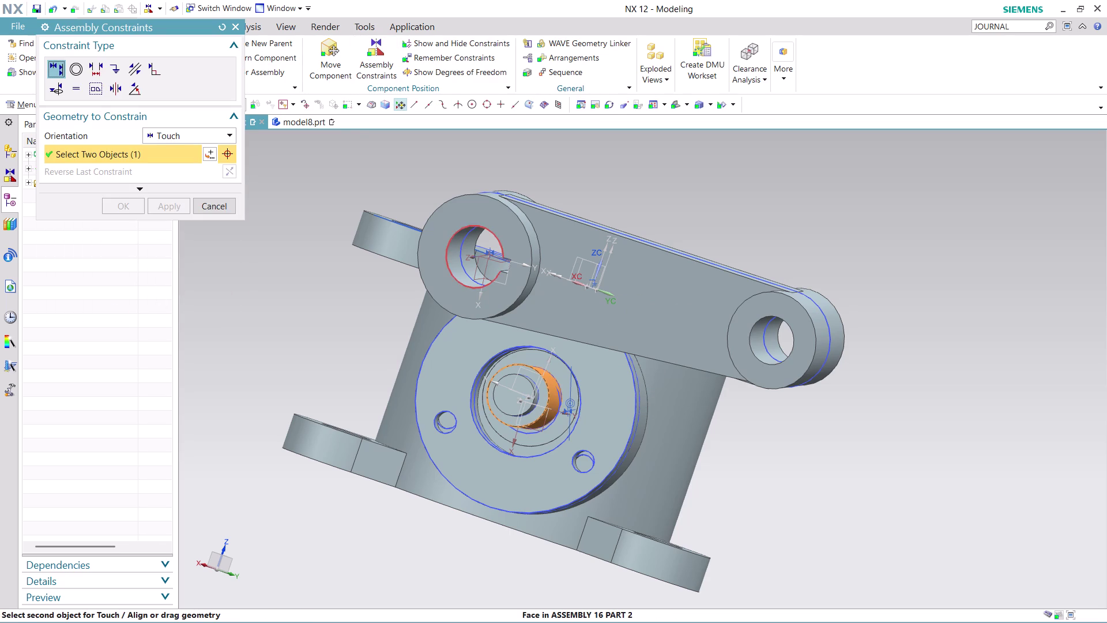
click(463, 249)
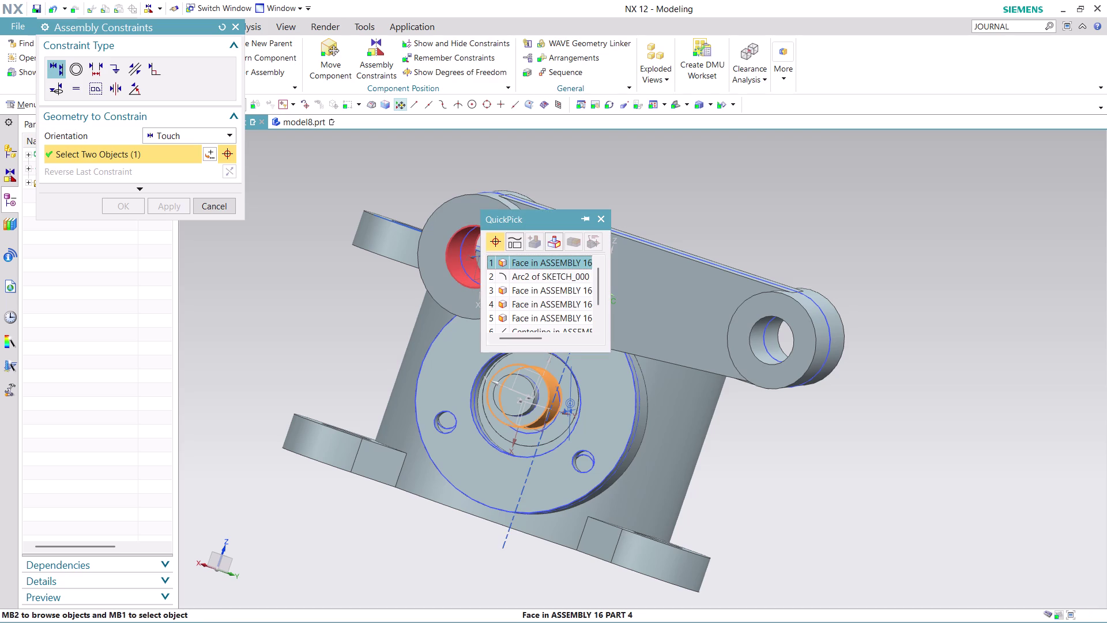
click(540, 262)
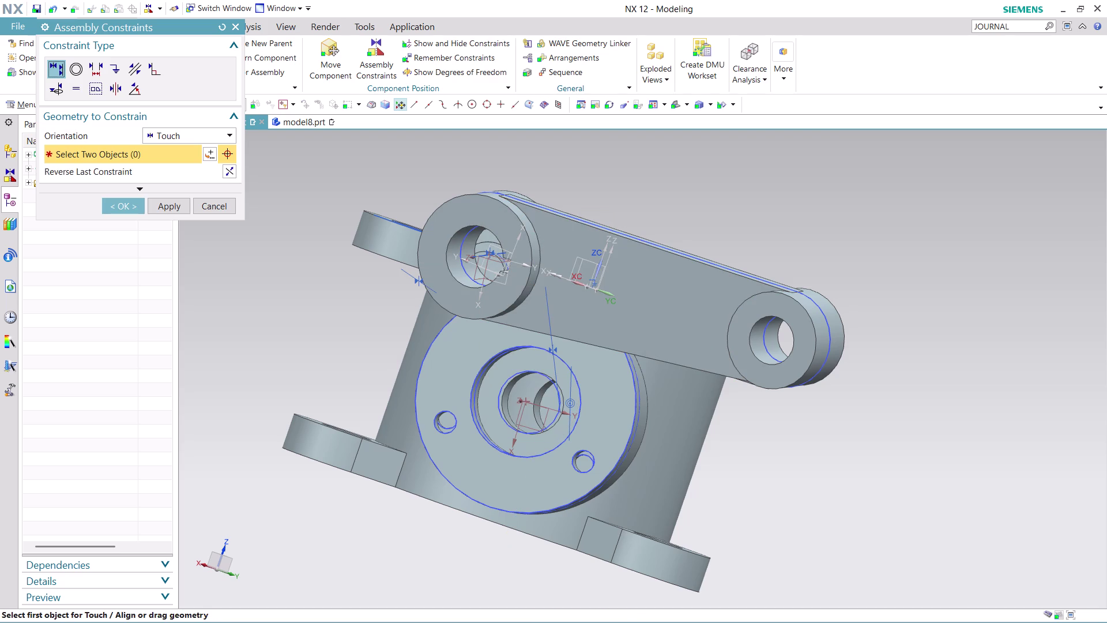
key(ctrl+z)
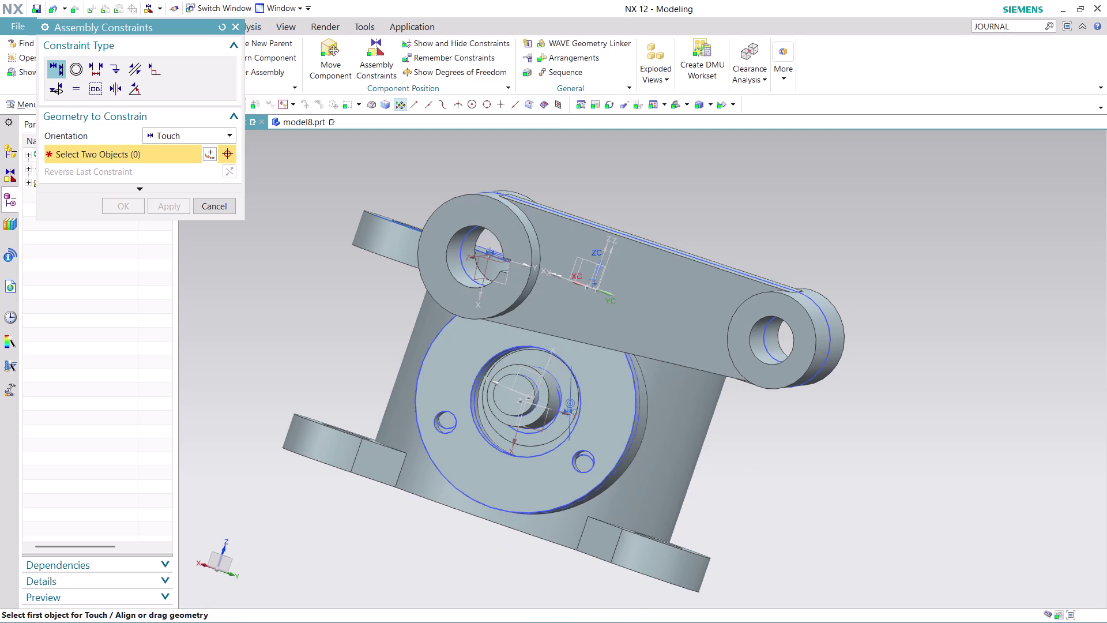
Touch the link arm face against the housing body face.
middle_drag(766, 477, 725, 478)
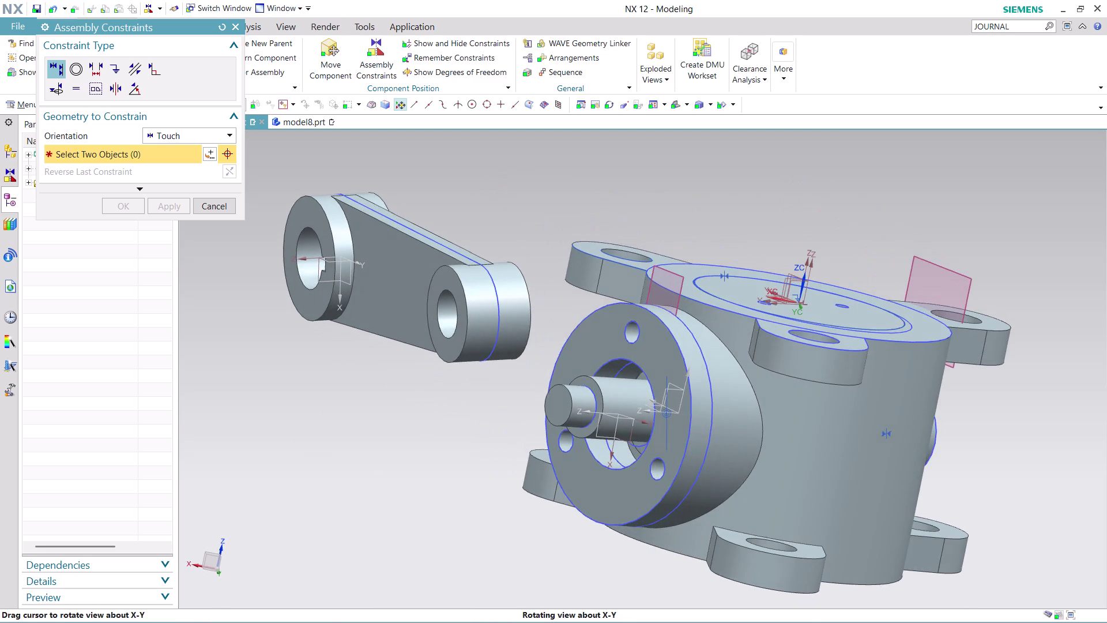
middle_drag(724, 478, 720, 498)
scroll(down, 3)
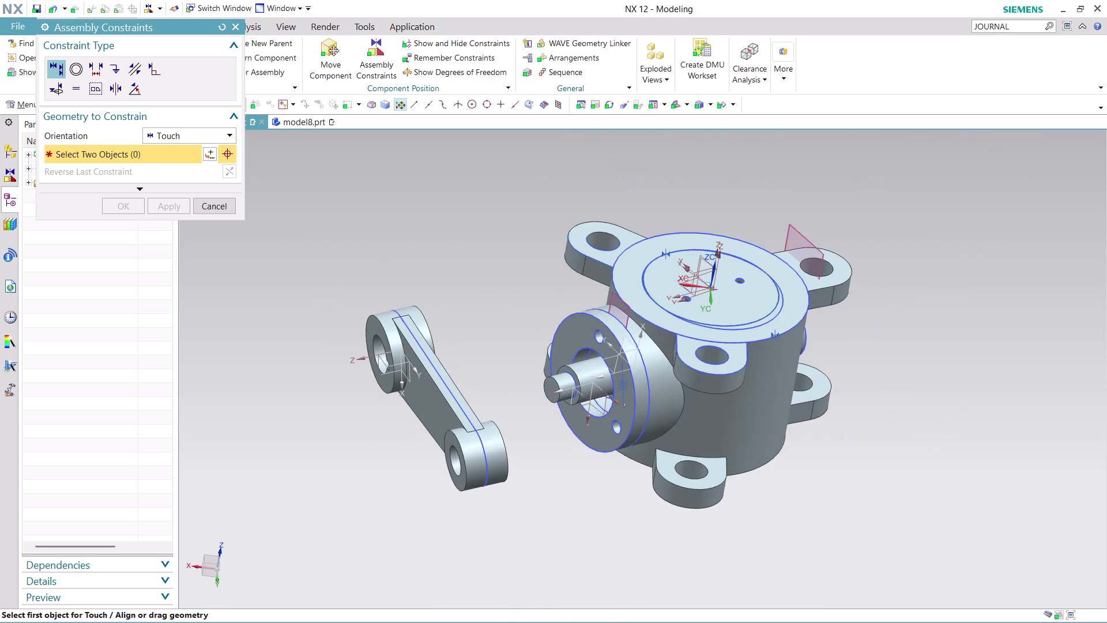
scroll(up, 3)
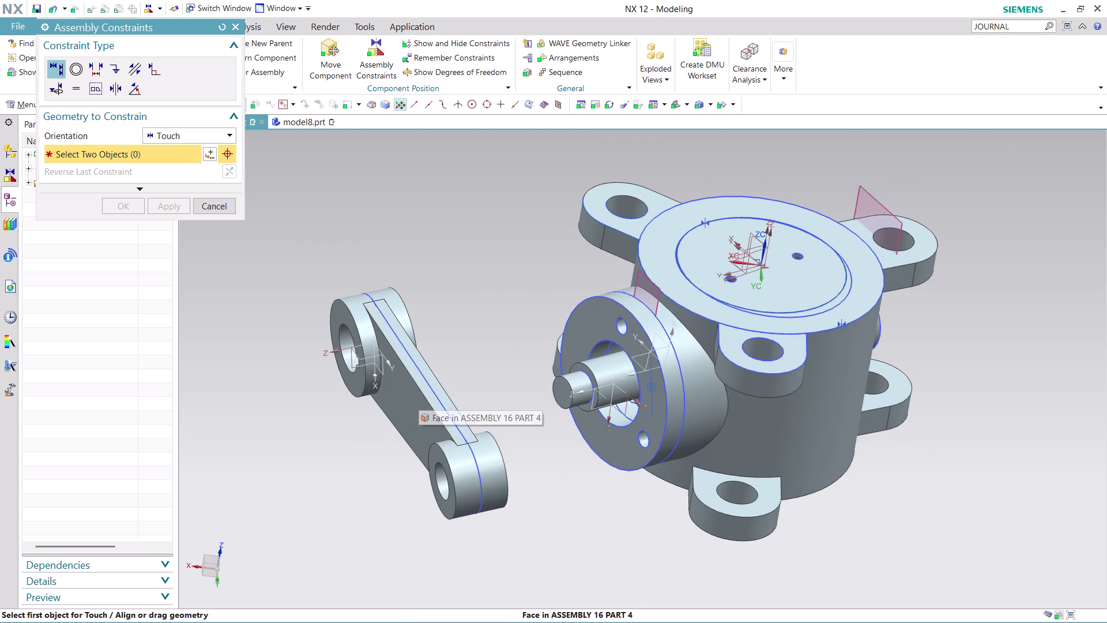
scroll(down, 3)
middle_drag(454, 312, 474, 319)
click(412, 355)
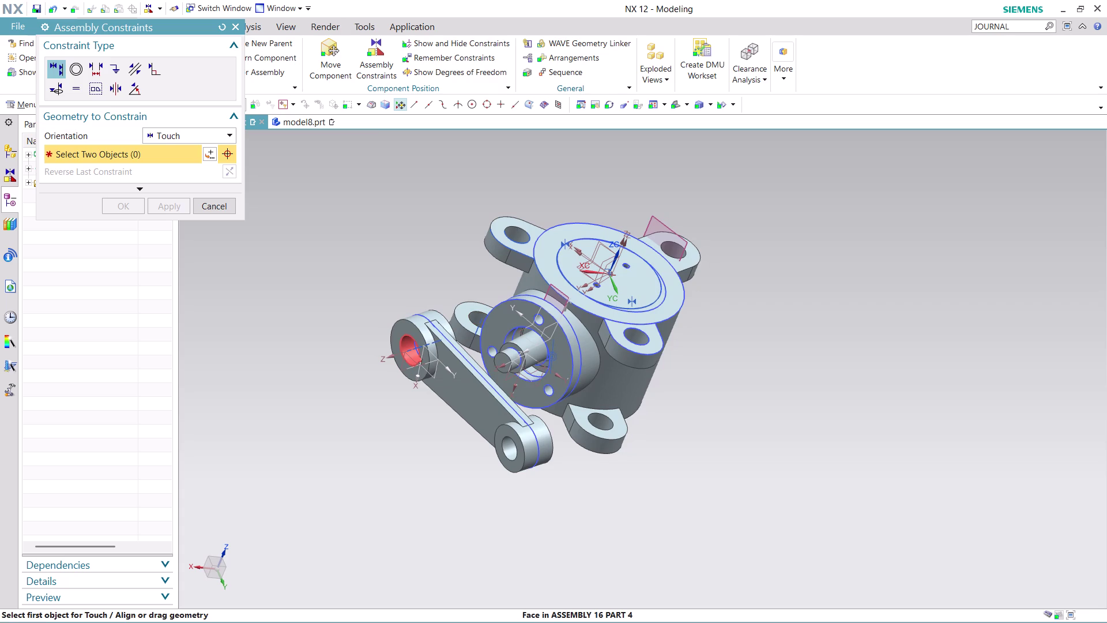
click(526, 346)
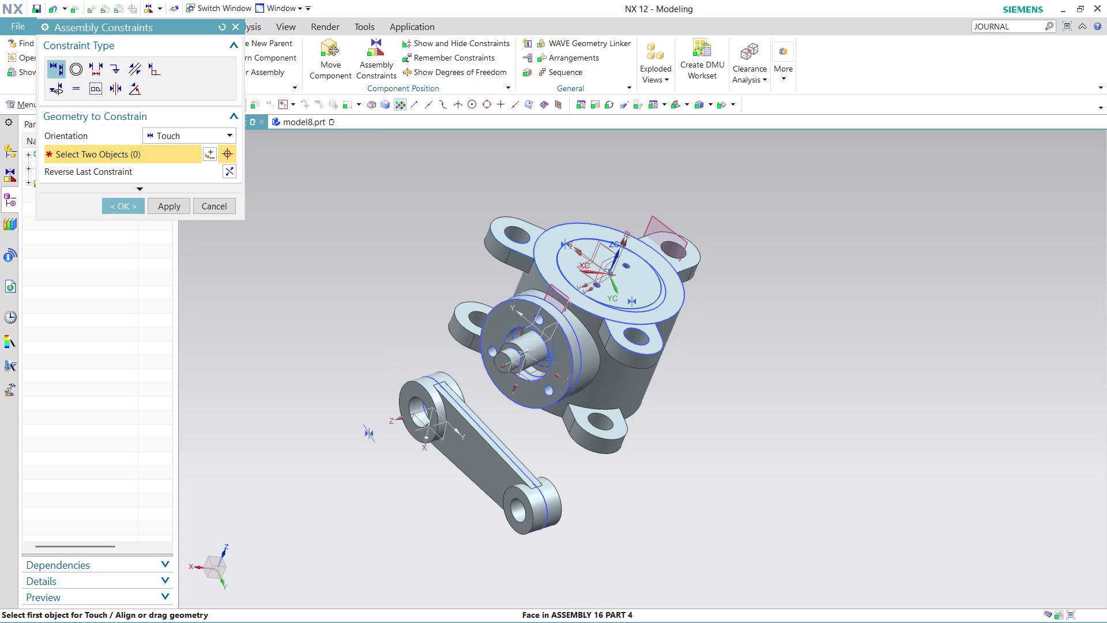
Orbit to check the arm against the body and choose the Concentric constraint.
scroll(down, 3)
scroll(up, 3)
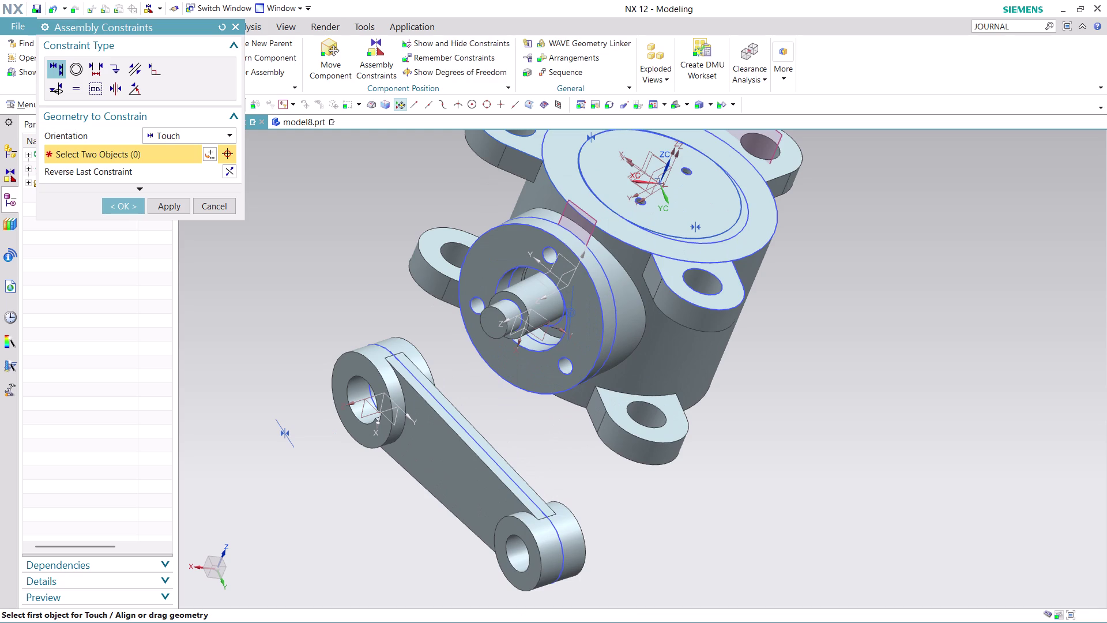
middle_drag(523, 432, 542, 419)
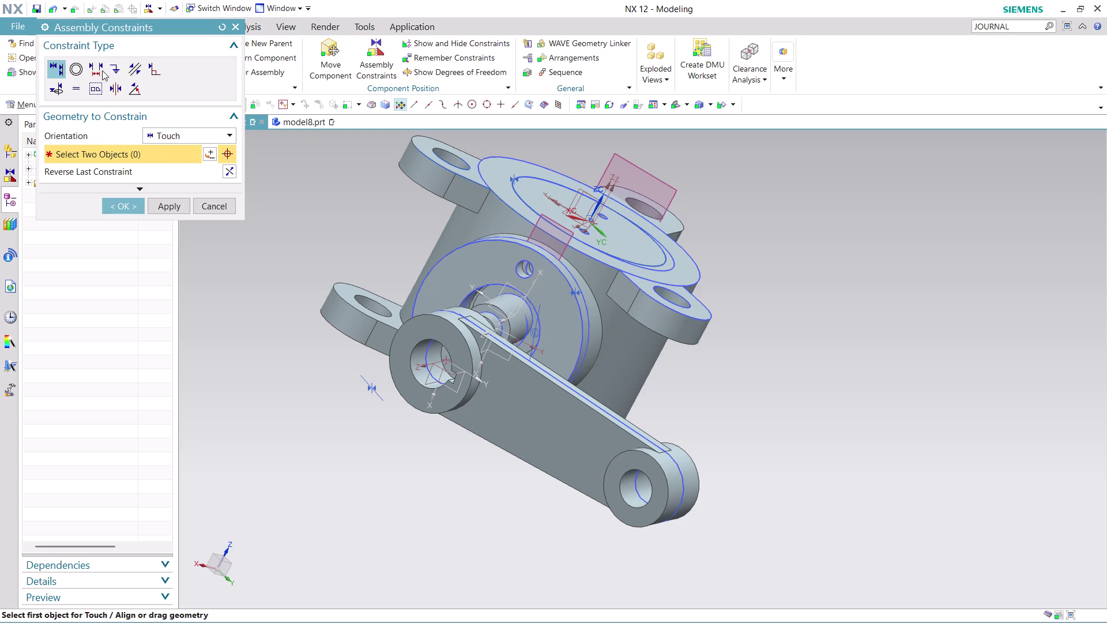
click(75, 66)
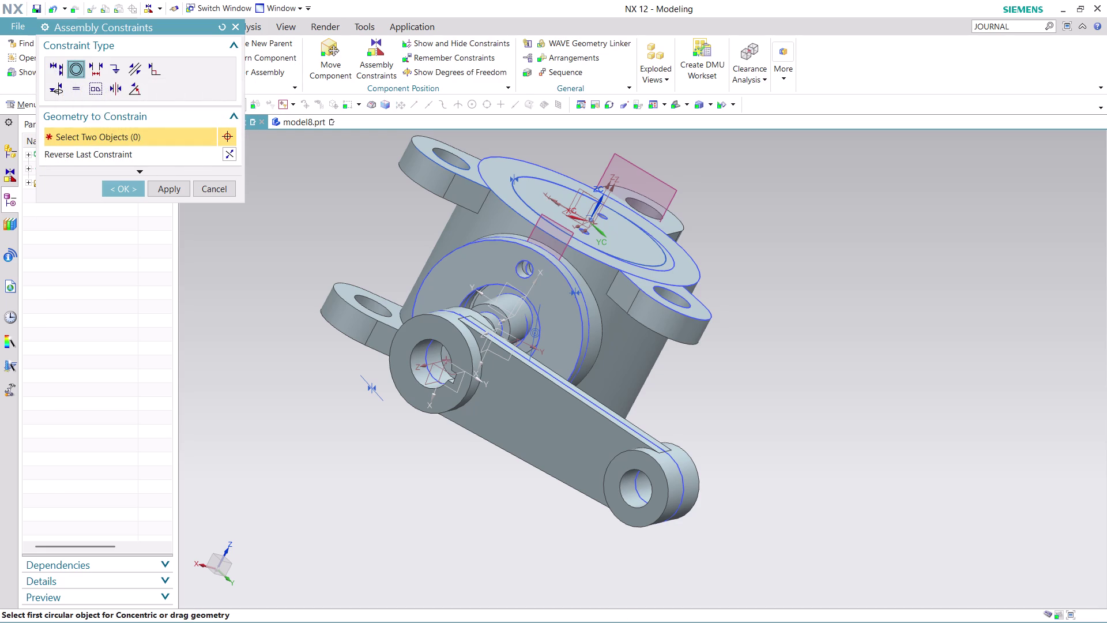
Clear the trial selection and undo the touch constraint on the link arm.
click(528, 311)
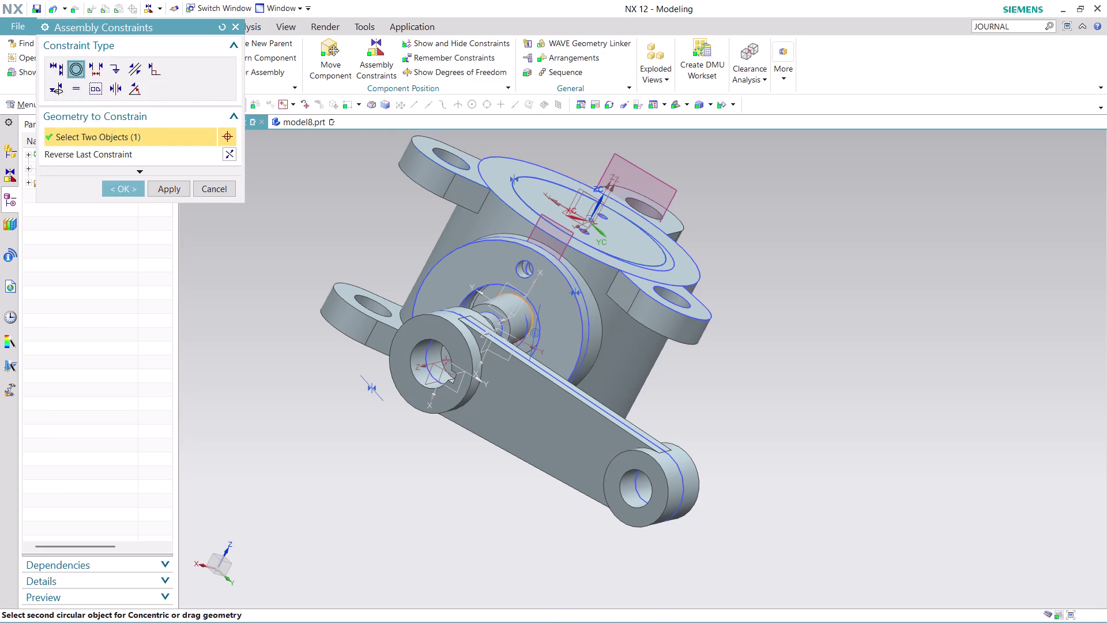
middle_drag(692, 394, 616, 379)
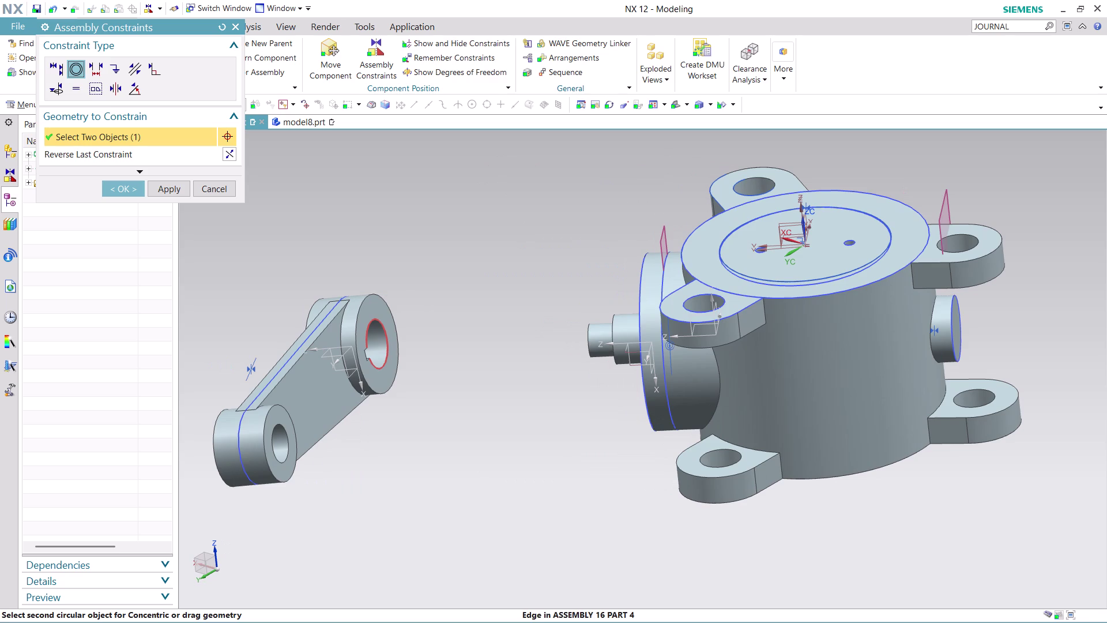
click(372, 338)
key(ctrl+z)
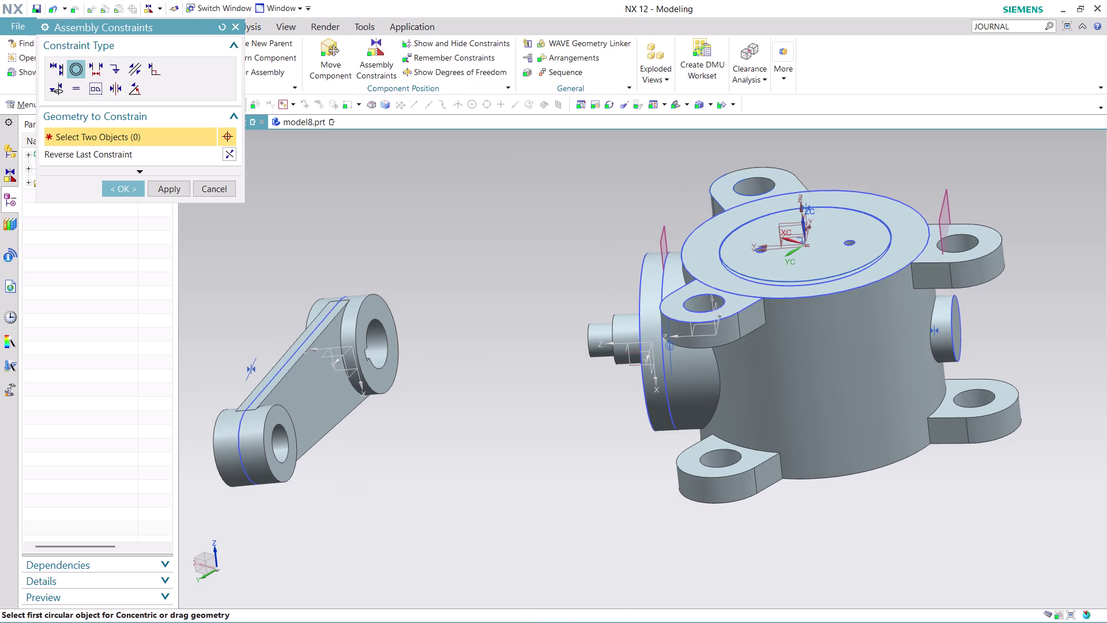
key(ctrl+z)
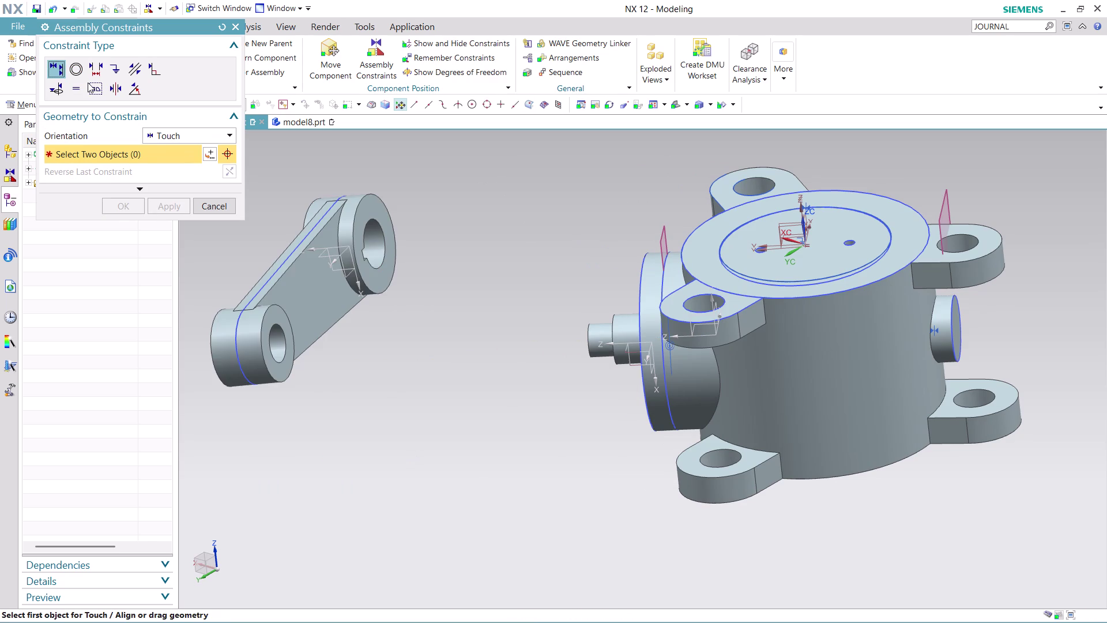
Make the link arm's hole edge concentric with the shaft's circular edge.
click(78, 71)
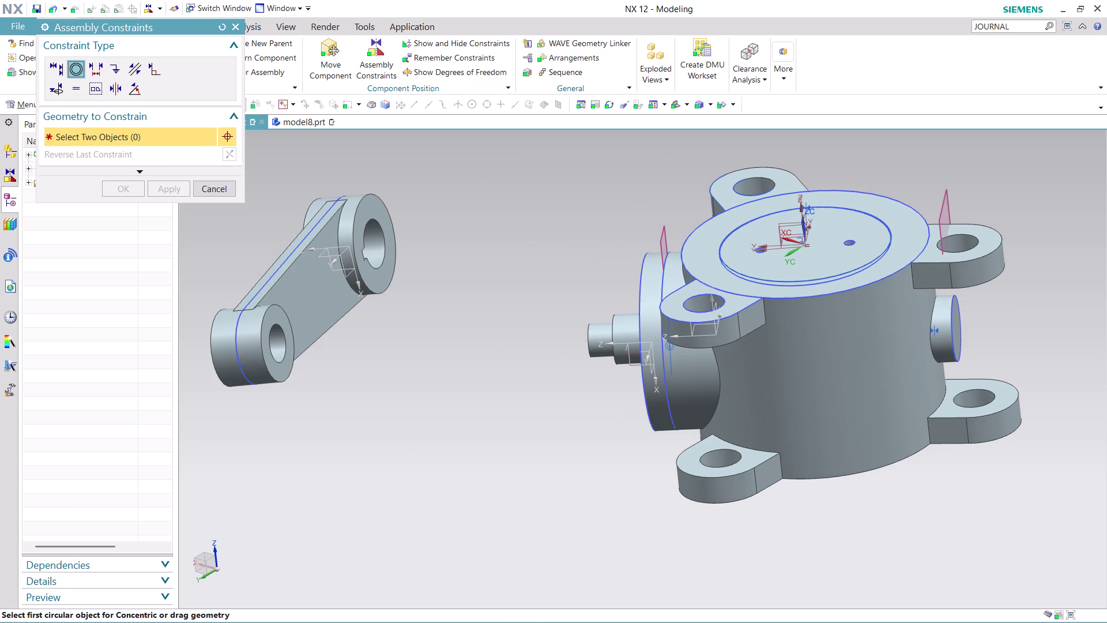
click(385, 264)
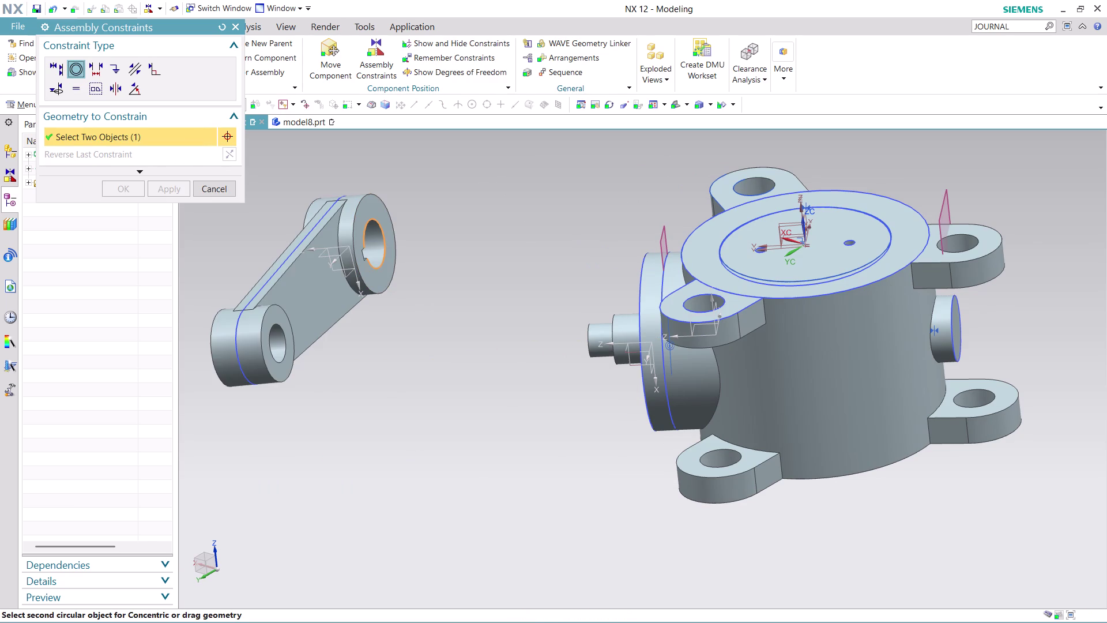
middle_drag(501, 314, 587, 323)
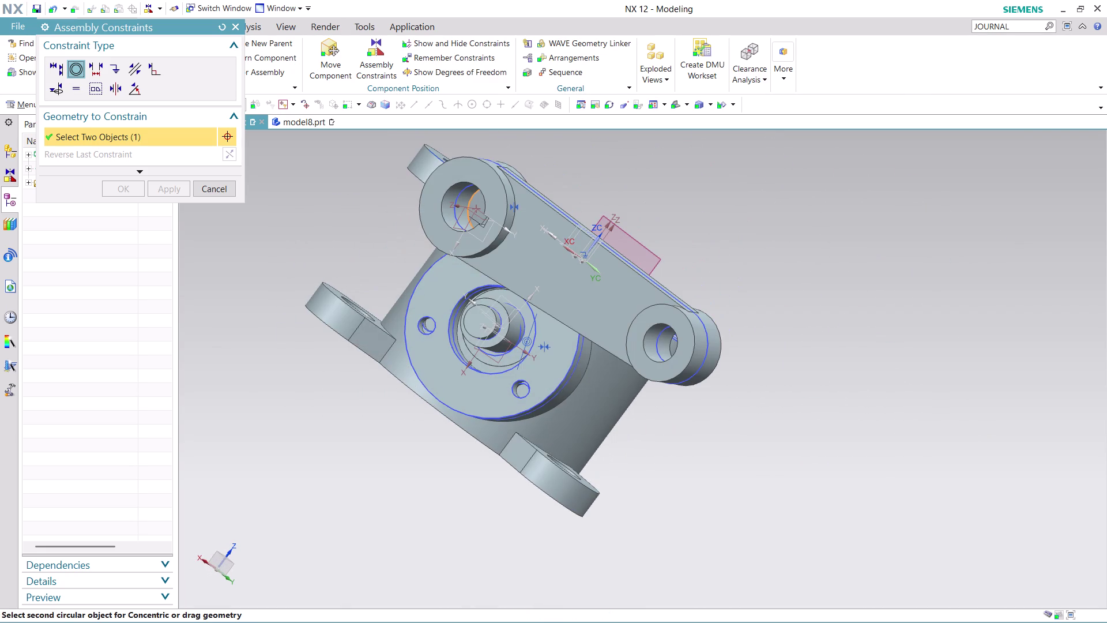
click(524, 329)
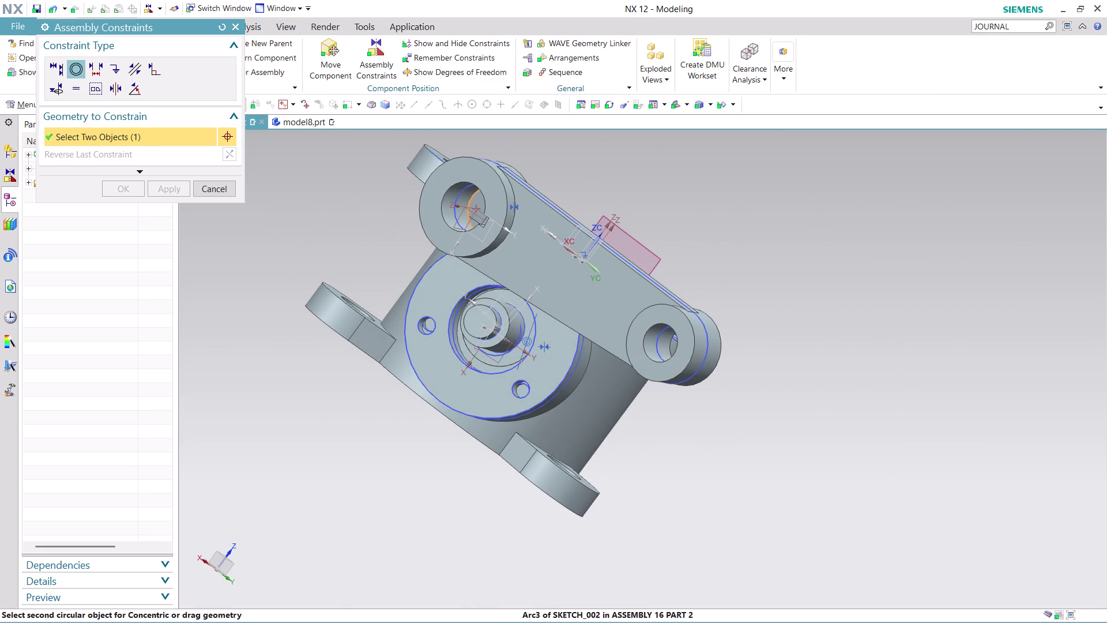
middle_drag(740, 341, 714, 367)
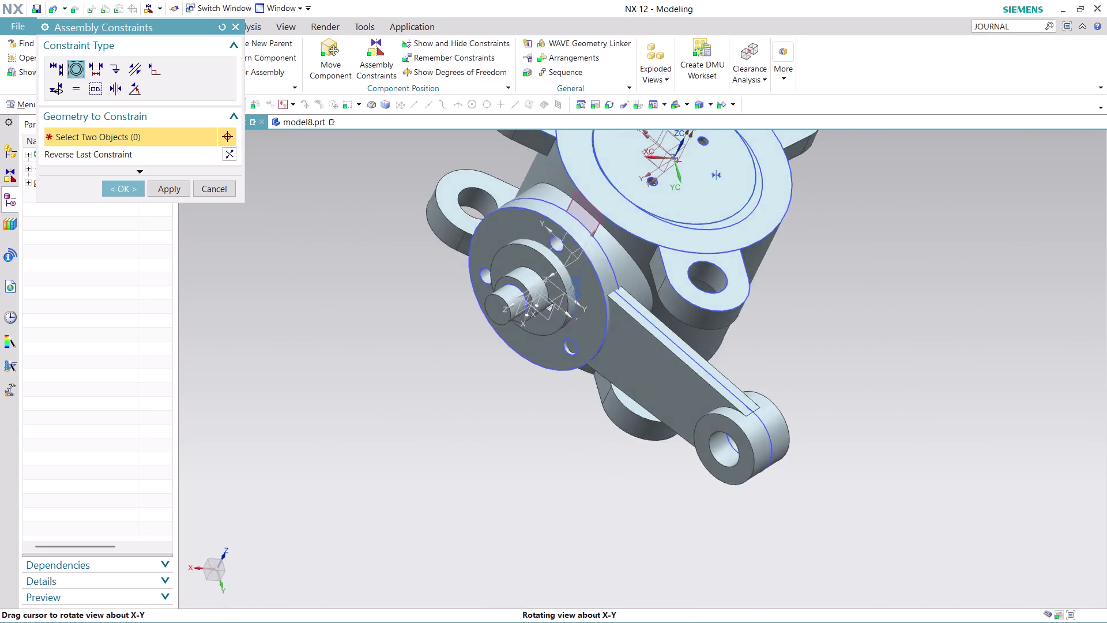
Undo the concentric constraint and orbit back toward an isometric view.
middle_drag(715, 368, 697, 356)
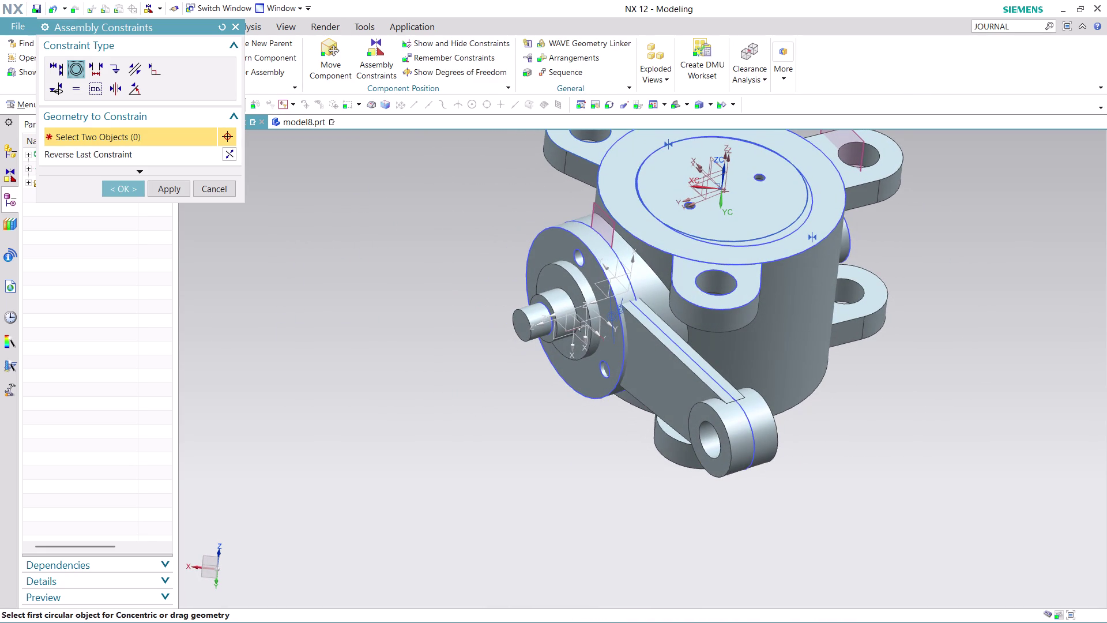
key(ctrl+z)
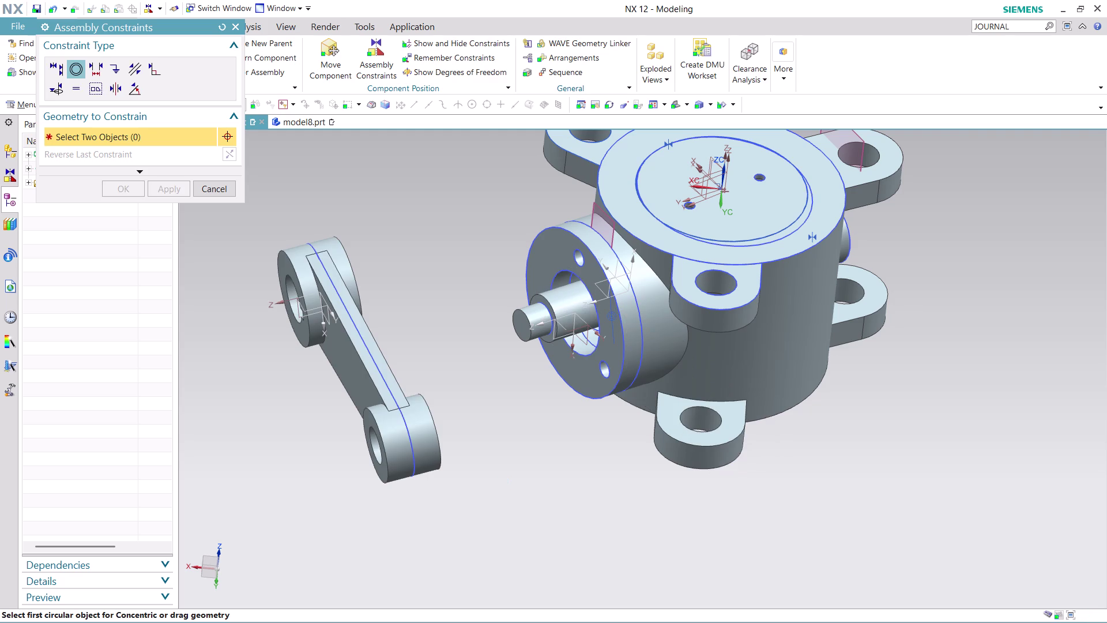
middle_drag(577, 490, 620, 483)
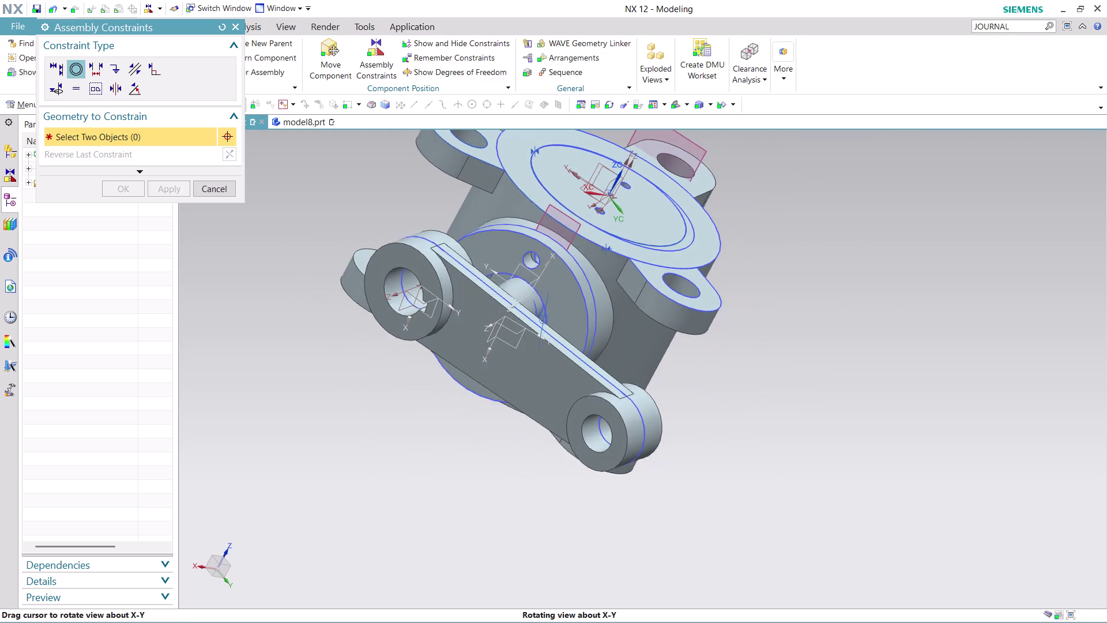
middle_drag(619, 483, 589, 473)
middle_drag(599, 471, 604, 468)
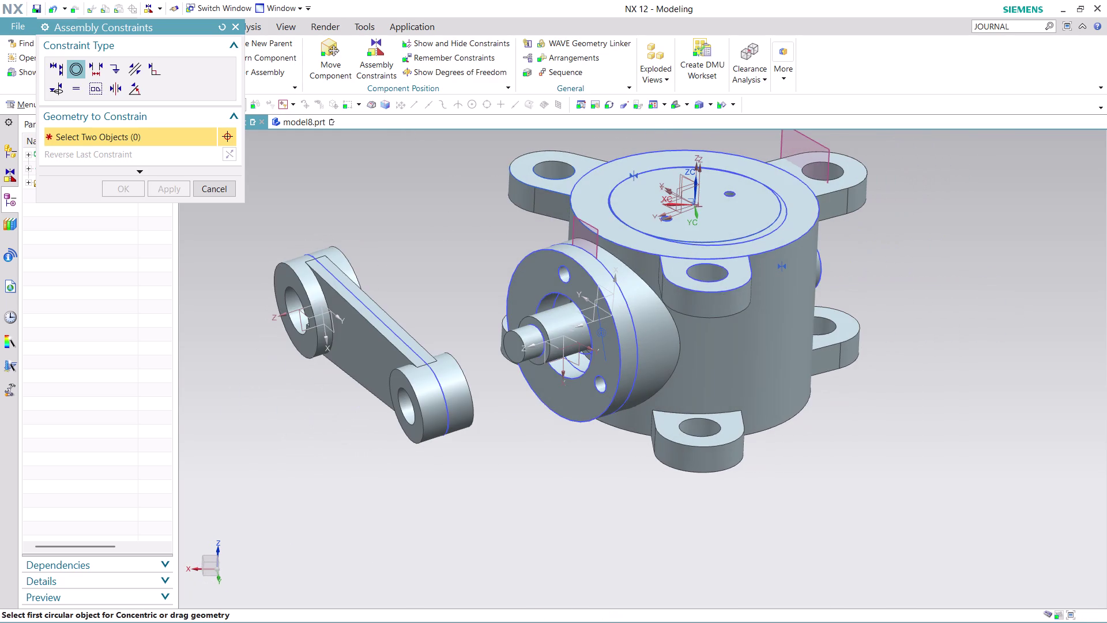
middle_drag(604, 469, 605, 469)
middle_click(625, 465)
scroll(down, 3)
scroll(up, 3)
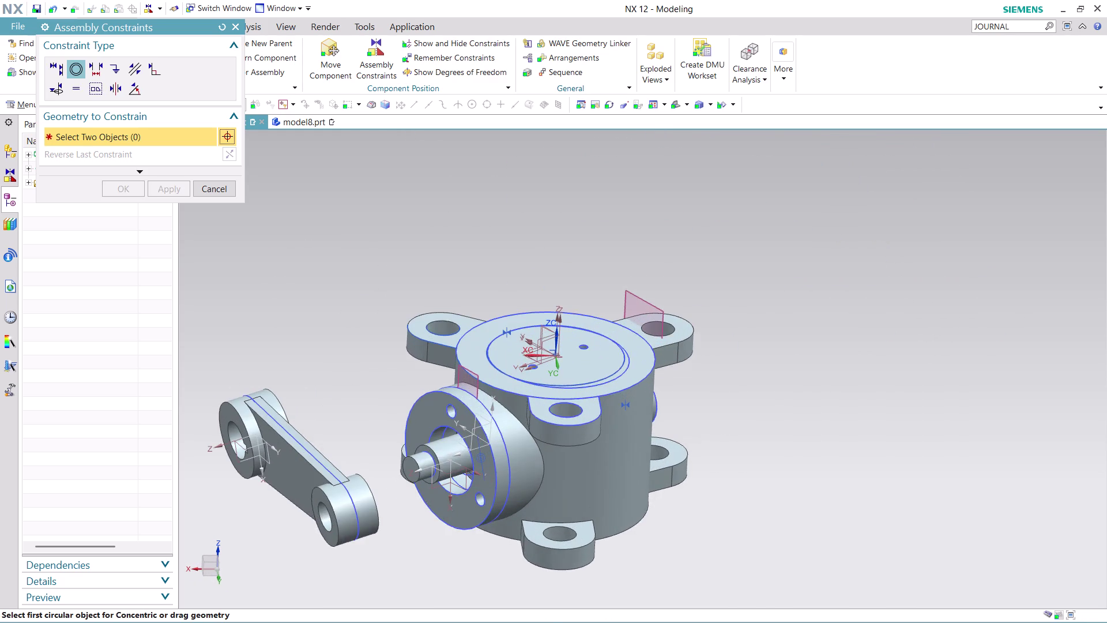
Orbit and zoom to inspect the link arm side and shaft end.
middle_drag(735, 394, 774, 400)
scroll(down, 3)
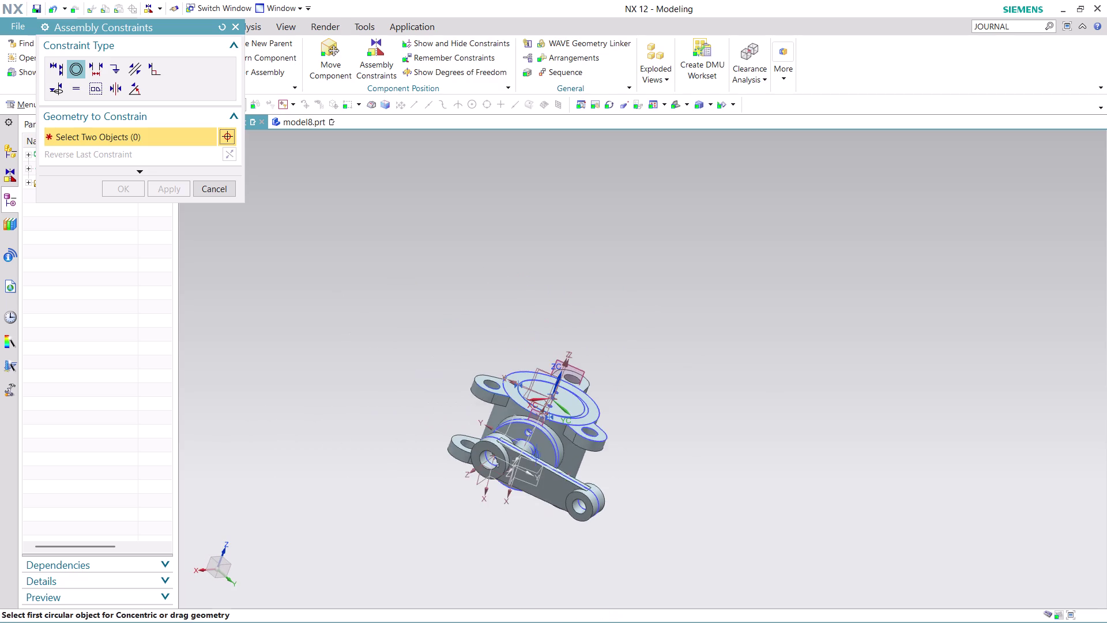
scroll(up, 3)
scroll(up, 3)
middle_drag(636, 452, 621, 426)
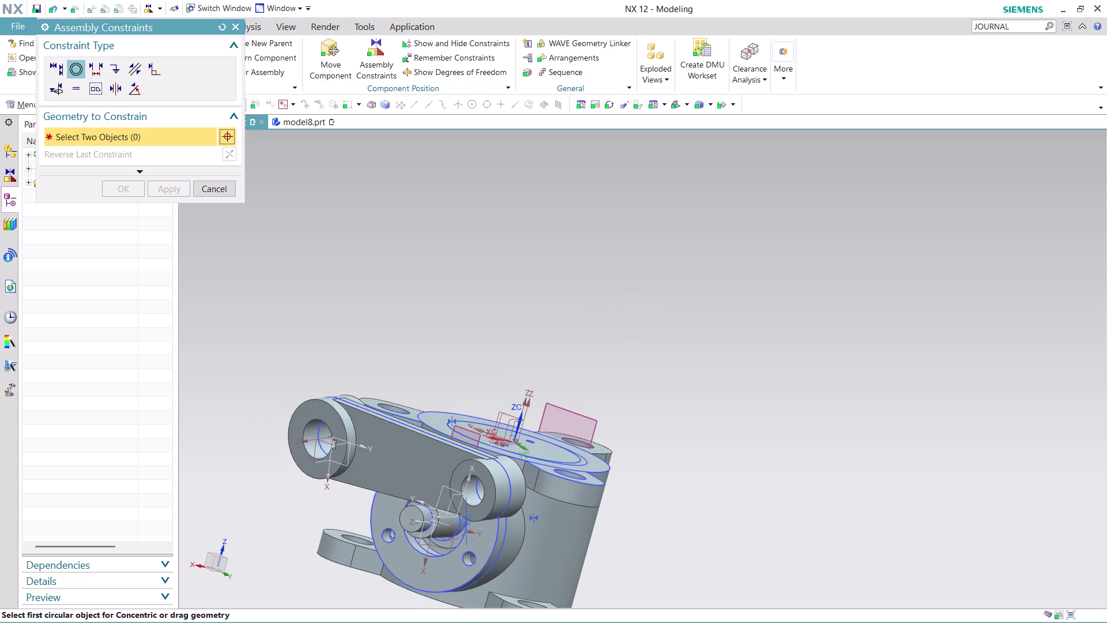
scroll(up, 3)
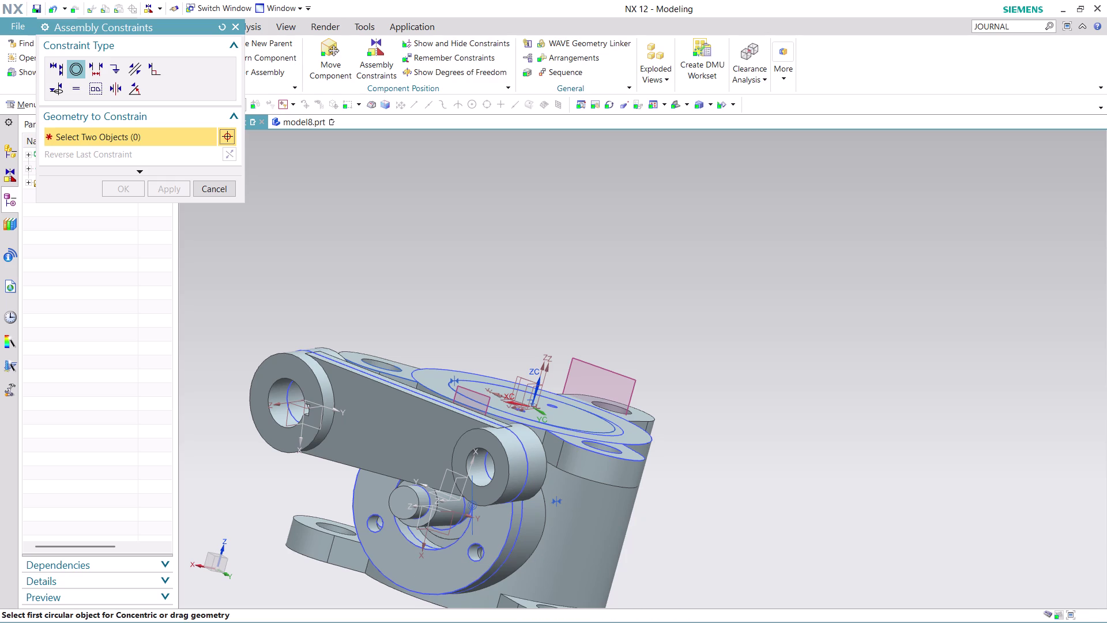
scroll(down, 3)
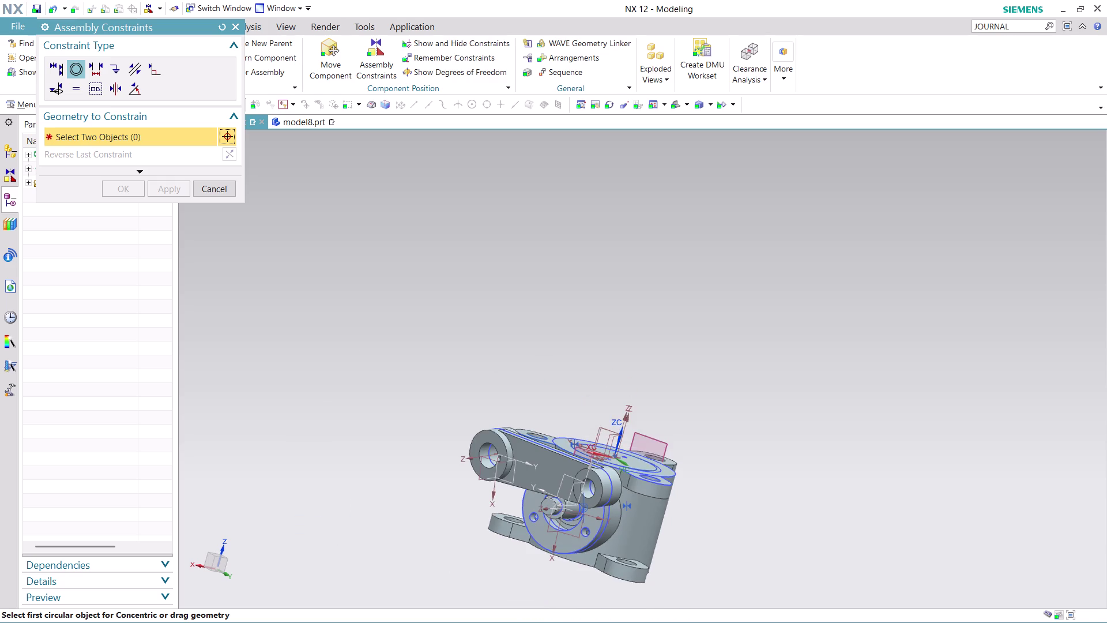
middle_drag(733, 516, 681, 562)
scroll(up, 3)
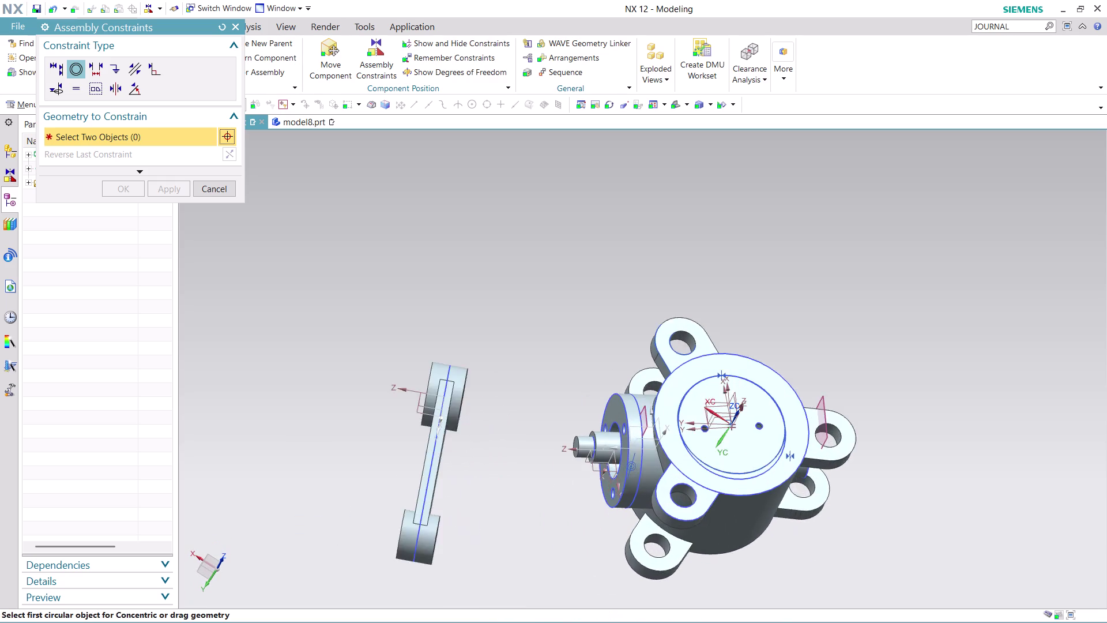
scroll(up, 3)
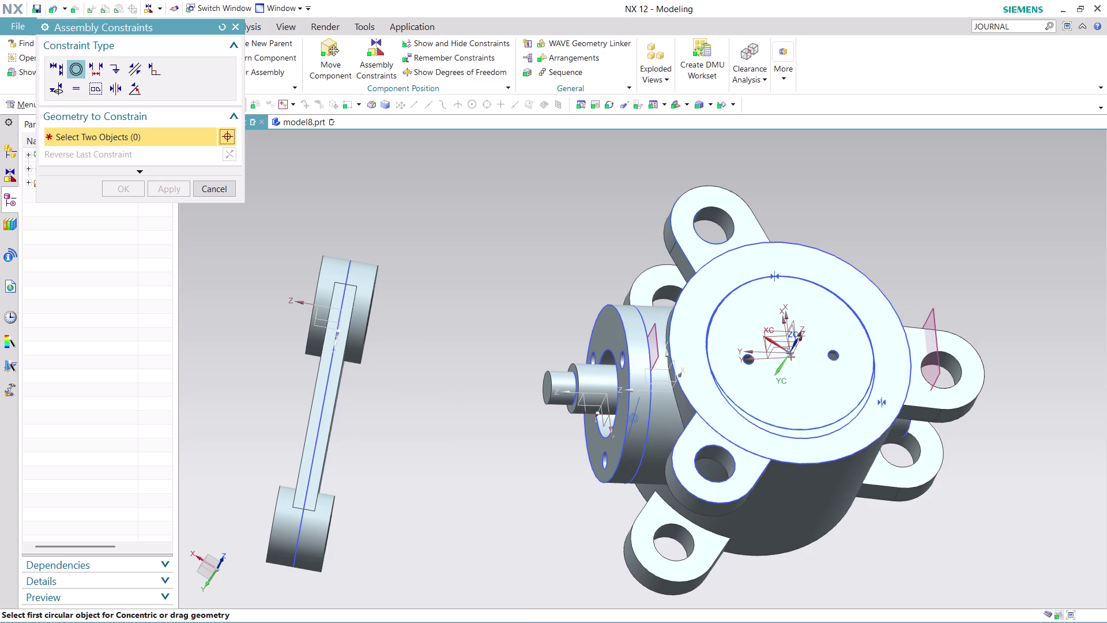
scroll(down, 3)
middle_drag(512, 478, 581, 465)
scroll(up, 3)
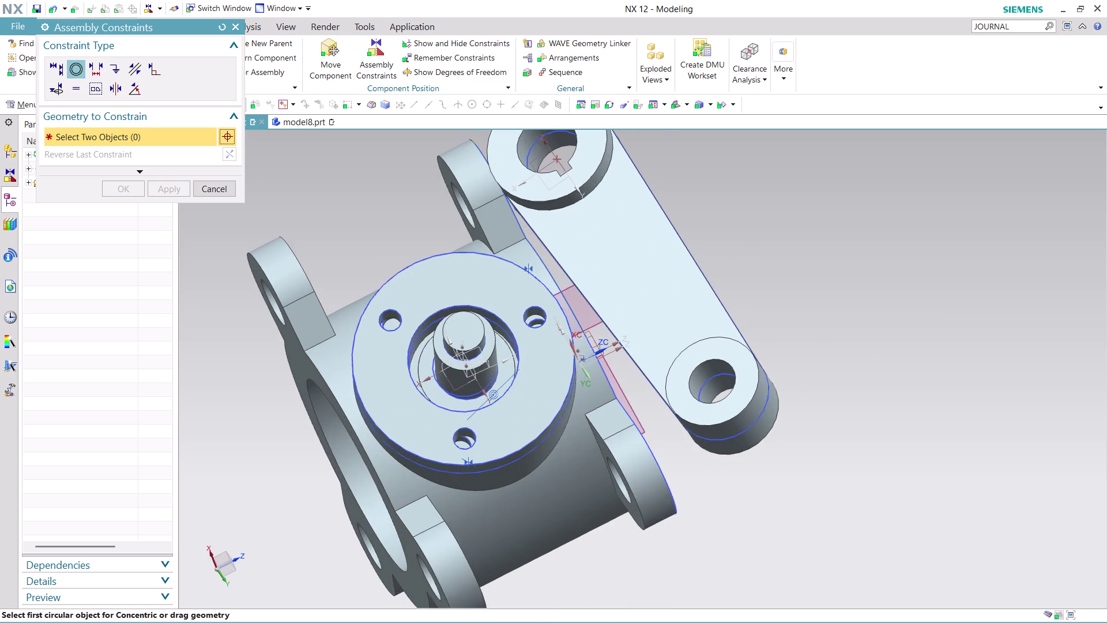
scroll(up, 3)
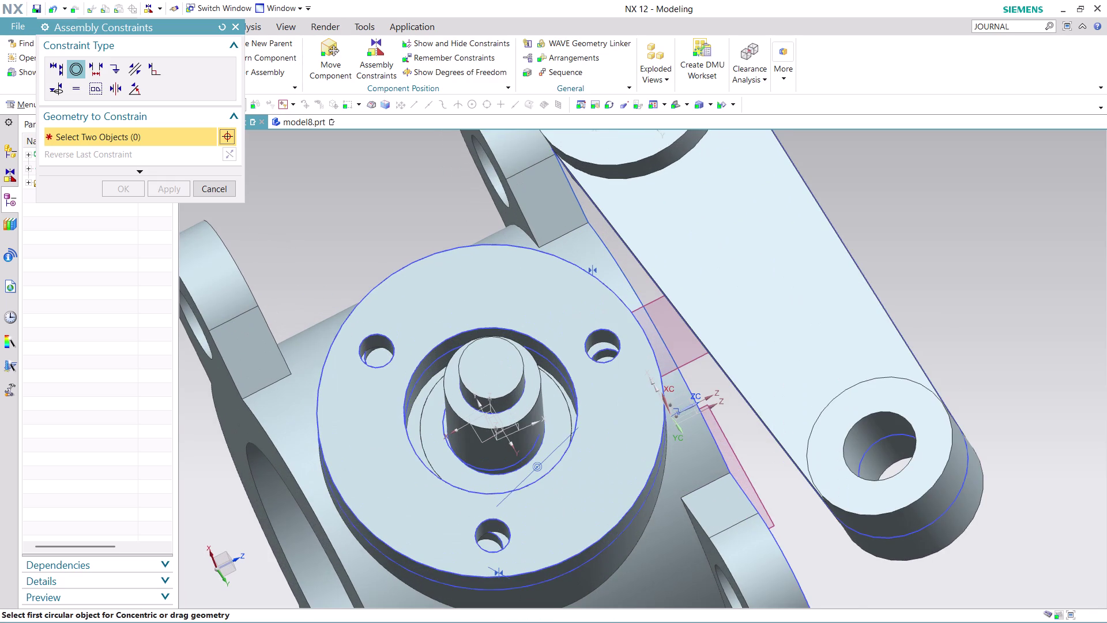
scroll(down, 3)
scroll(down, 3)
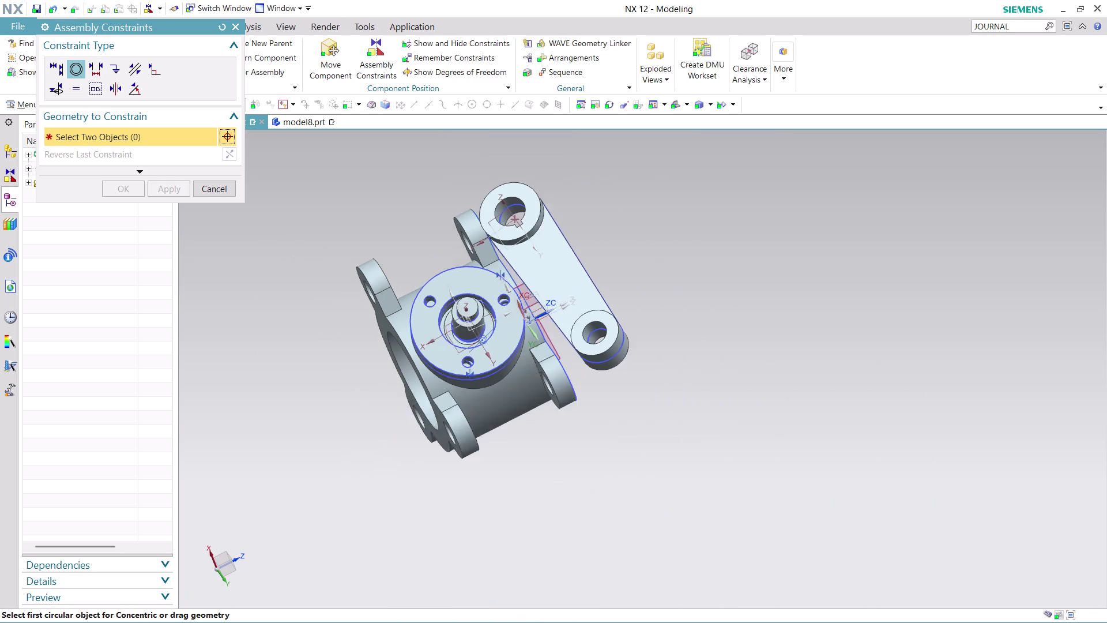
scroll(down, 3)
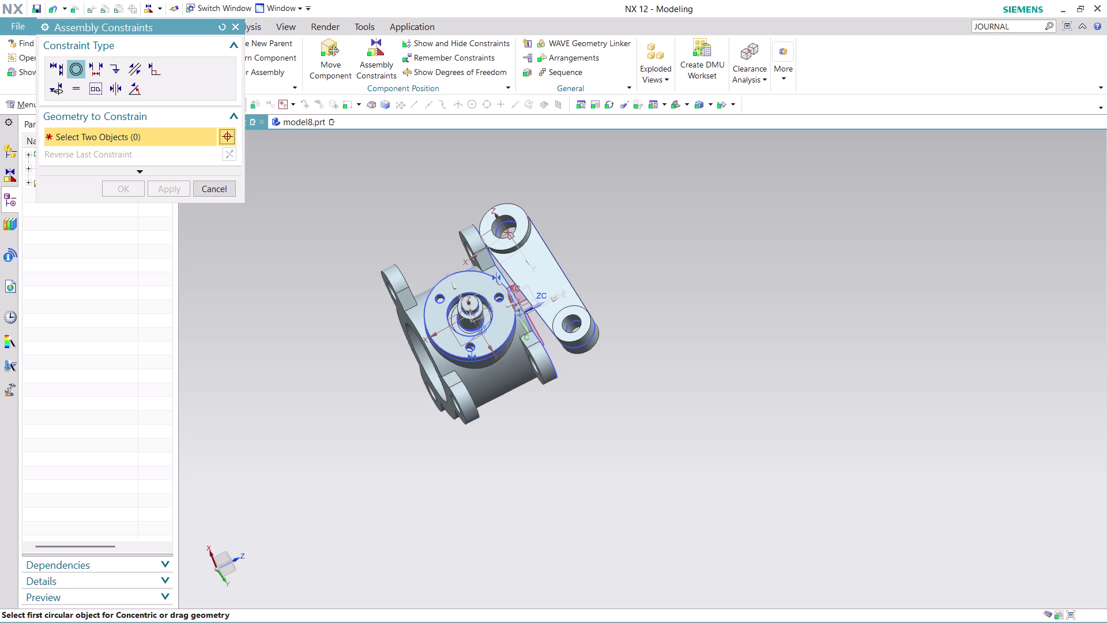
scroll(down, 3)
middle_drag(650, 292, 596, 311)
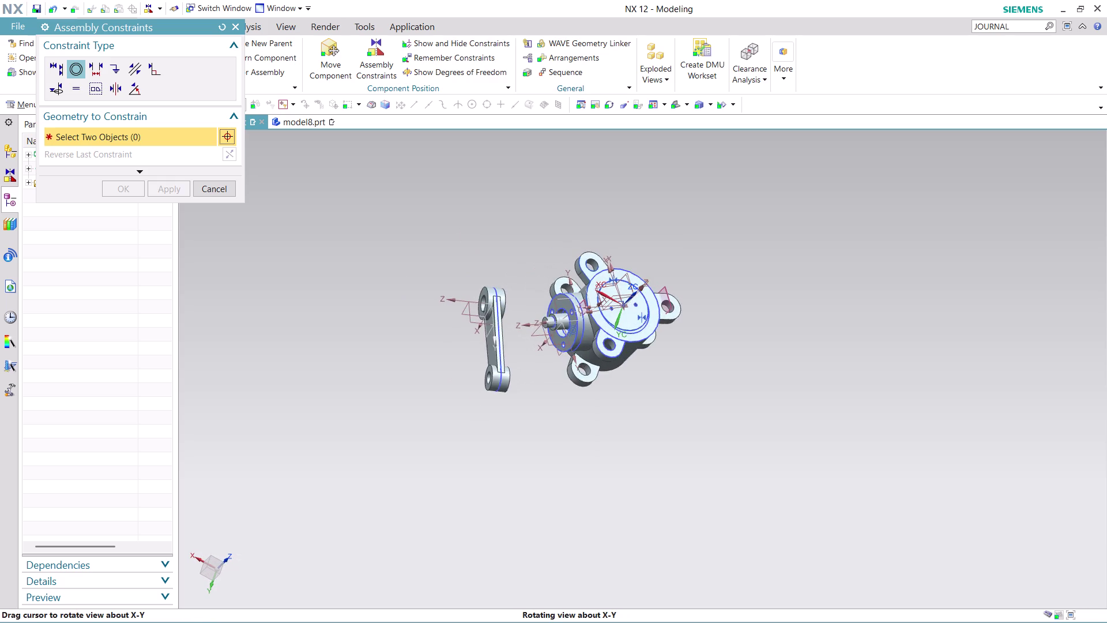
middle_drag(596, 310, 595, 312)
scroll(down, 3)
scroll(up, 3)
scroll(up, 3)
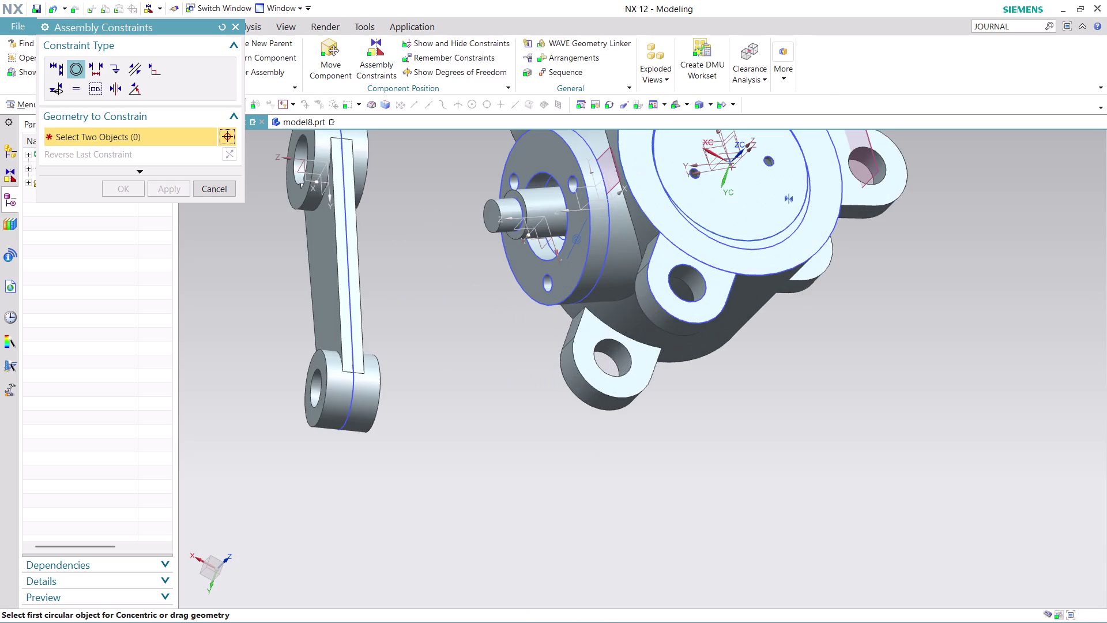
scroll(down, 3)
scroll(up, 3)
scroll(up, 3)
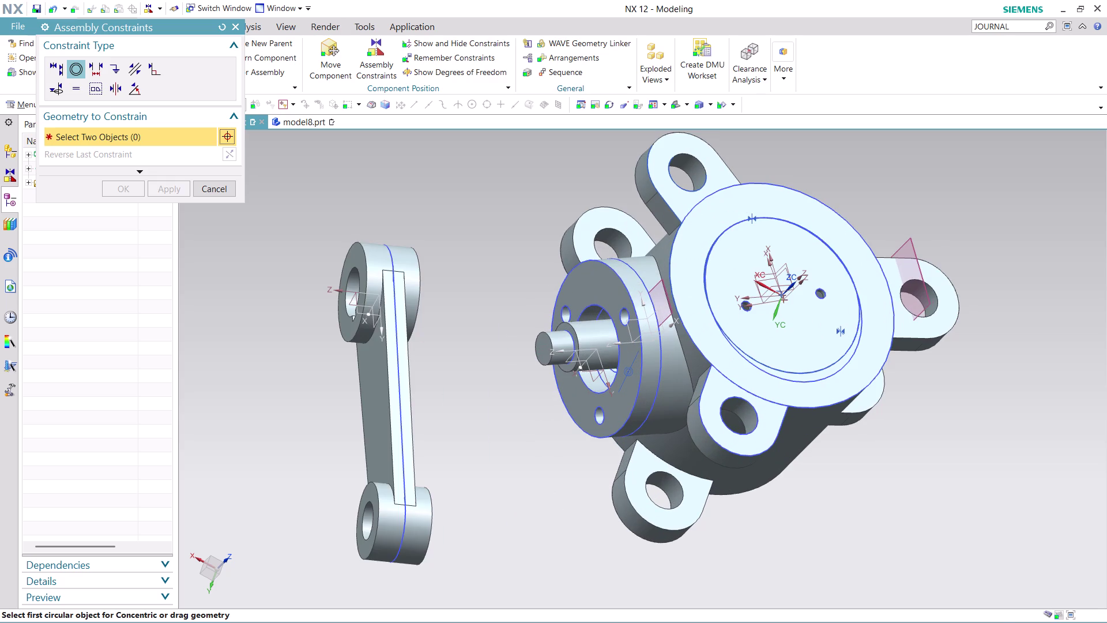
middle_drag(809, 487, 841, 467)
scroll(up, 3)
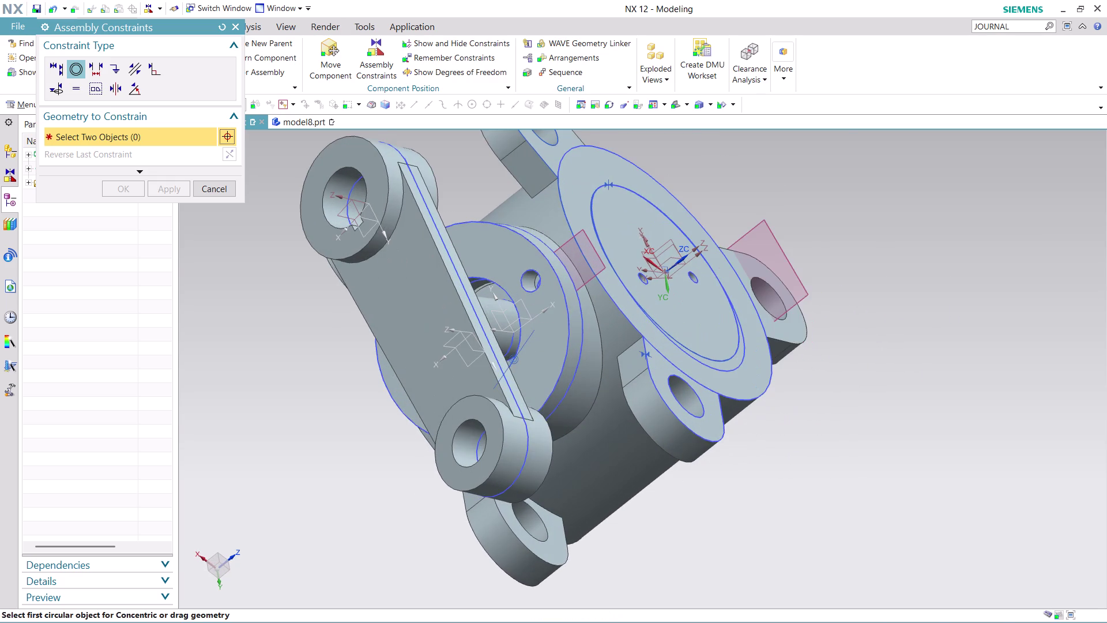
scroll(down, 3)
middle_drag(493, 197, 457, 193)
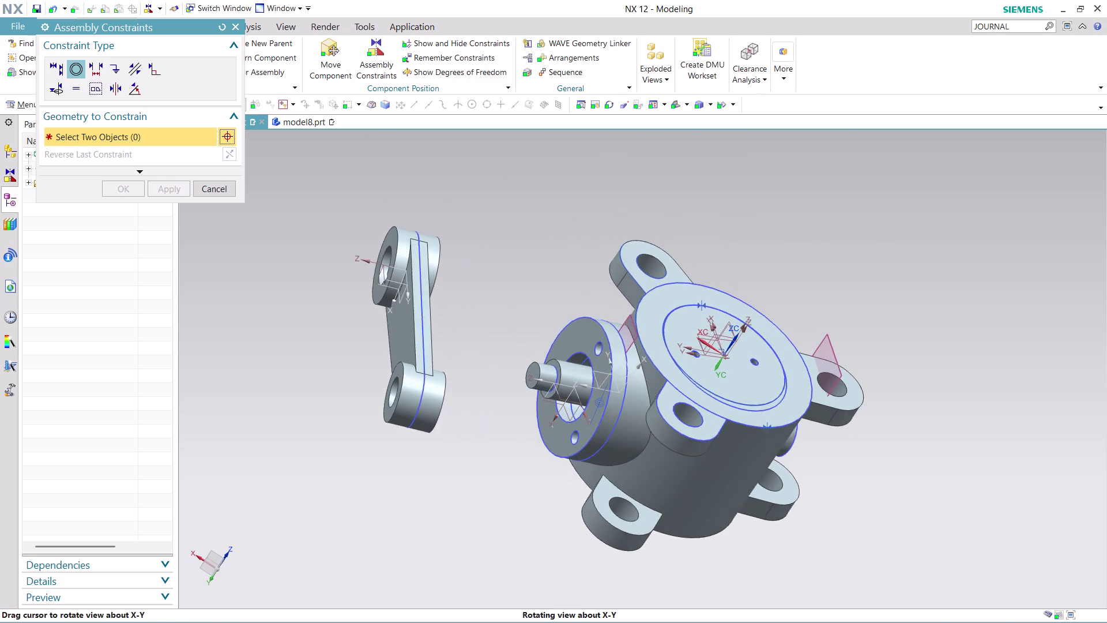
middle_drag(457, 192, 455, 199)
scroll(up, 3)
Make the PART 4 arm's end hole edge concentric with the housing's shaft edge and confirm.
middle_drag(465, 246, 436, 232)
click(416, 245)
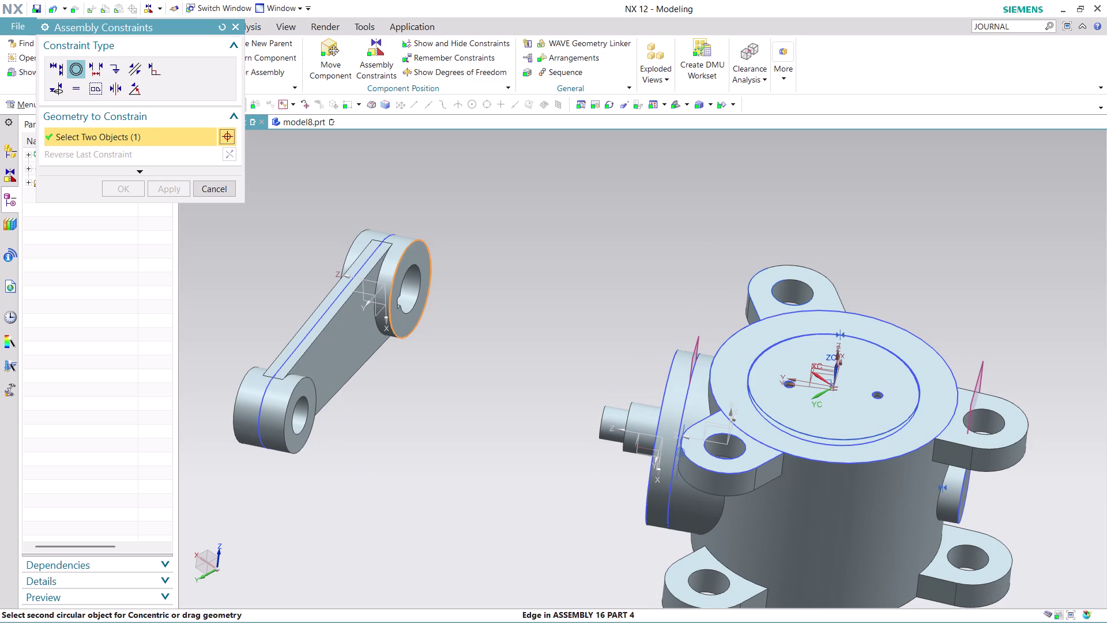
middle_drag(486, 281, 549, 293)
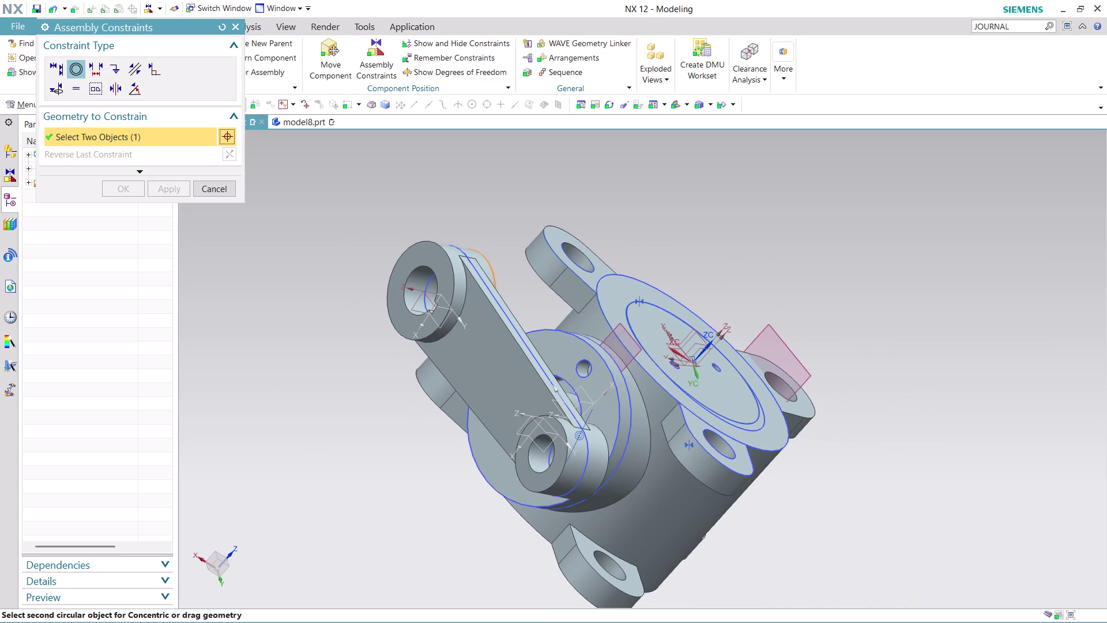
click(580, 396)
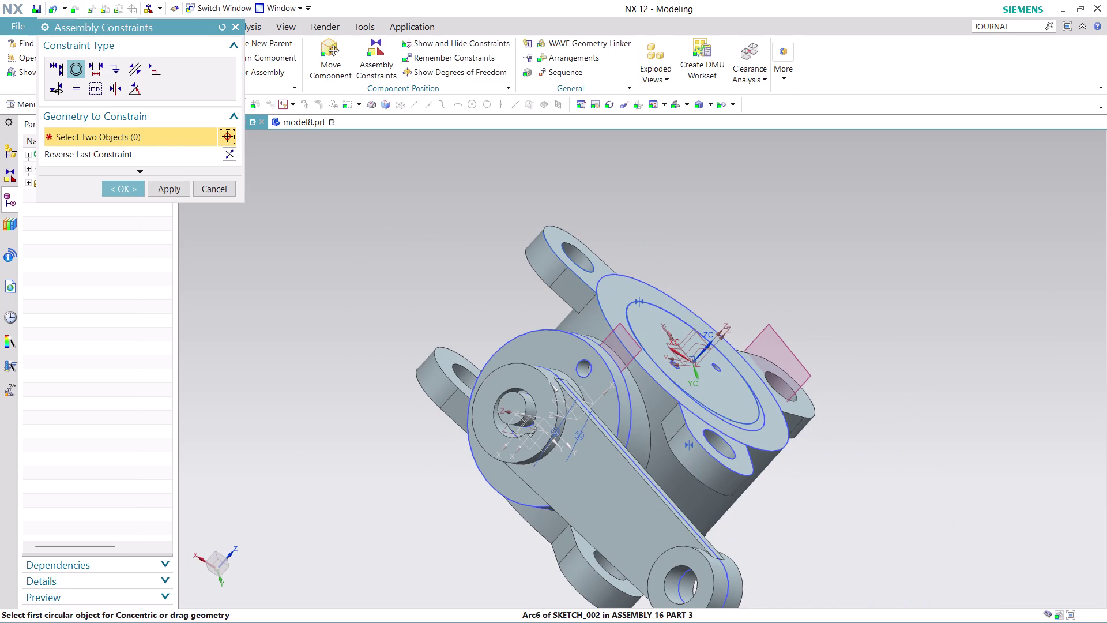
middle_drag(819, 477, 857, 486)
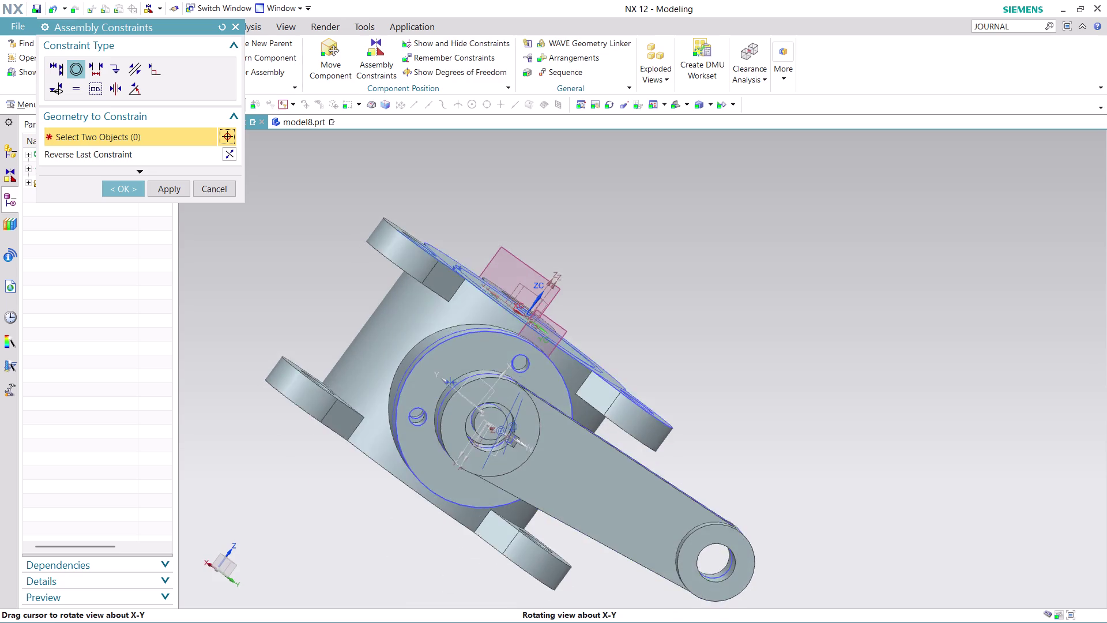
middle_drag(857, 486, 784, 486)
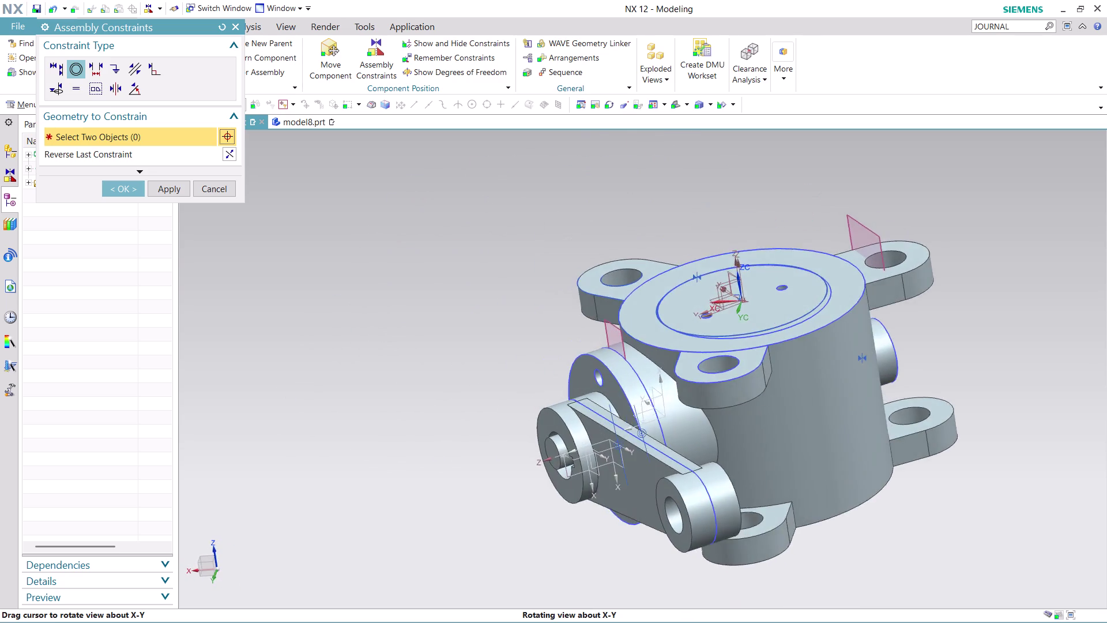
middle_drag(785, 486, 813, 513)
scroll(down, 3)
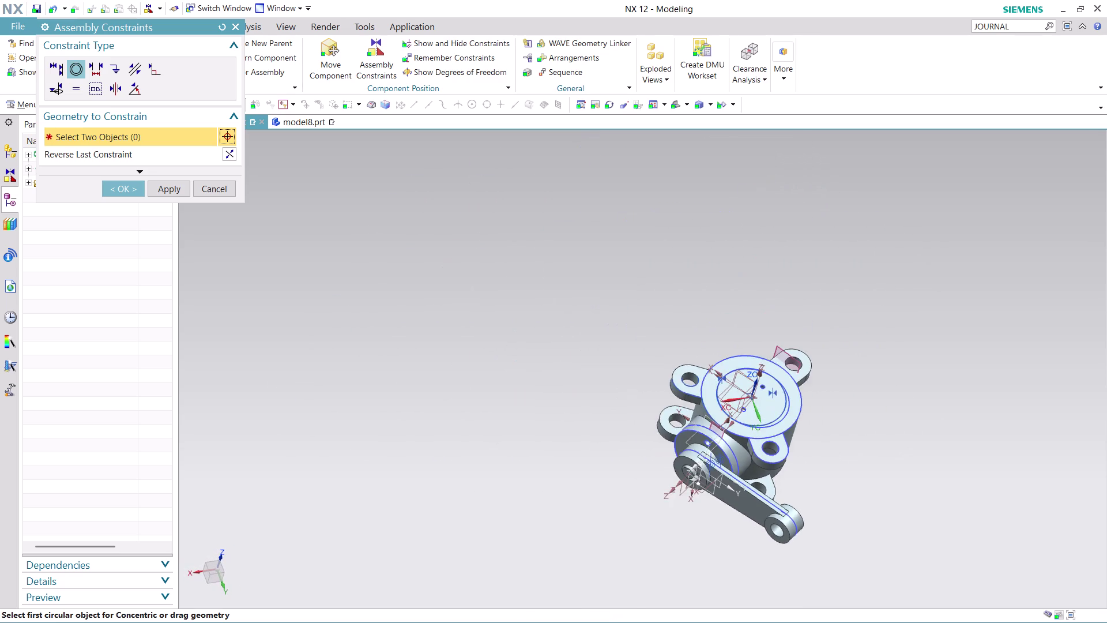
scroll(up, 3)
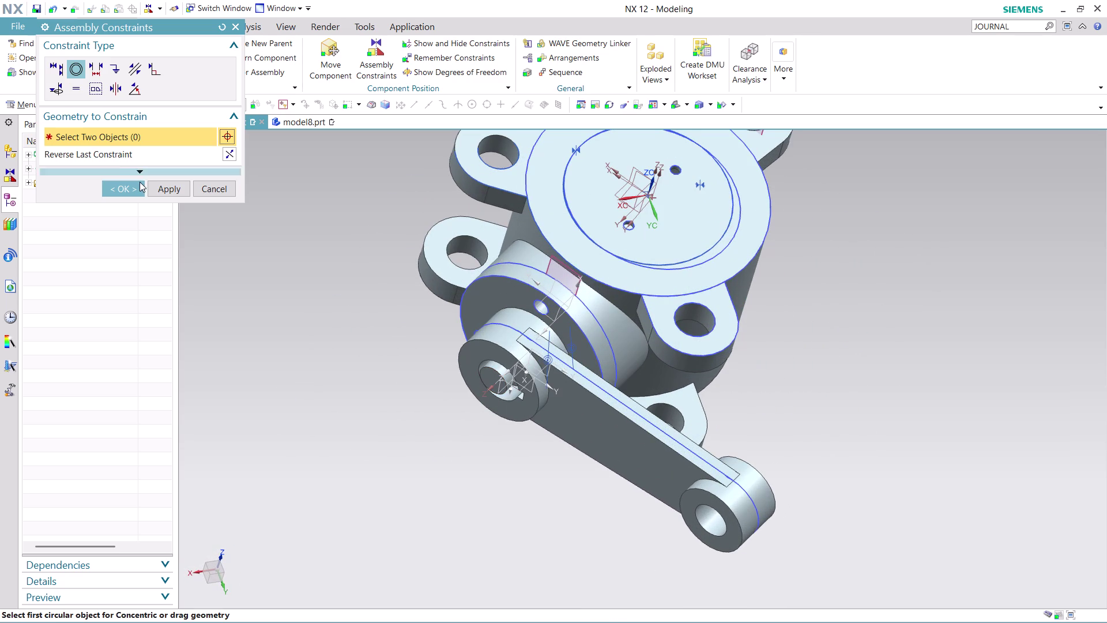
click(139, 183)
Start Add Component and browse the part files down to ASSEMBLY 16 PART 6.
click(178, 63)
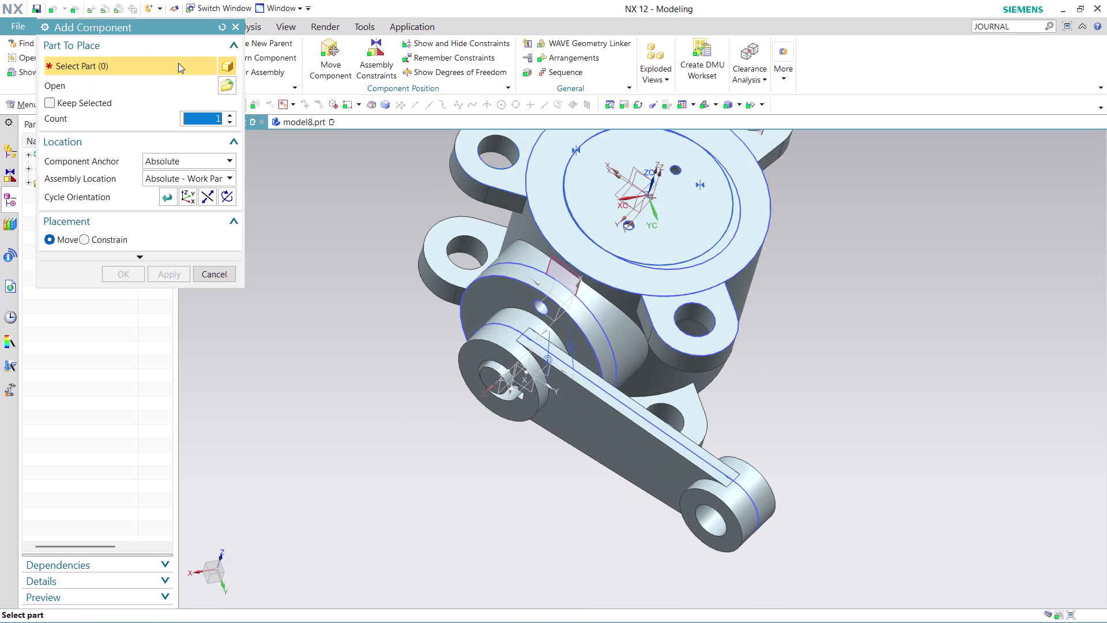
click(227, 88)
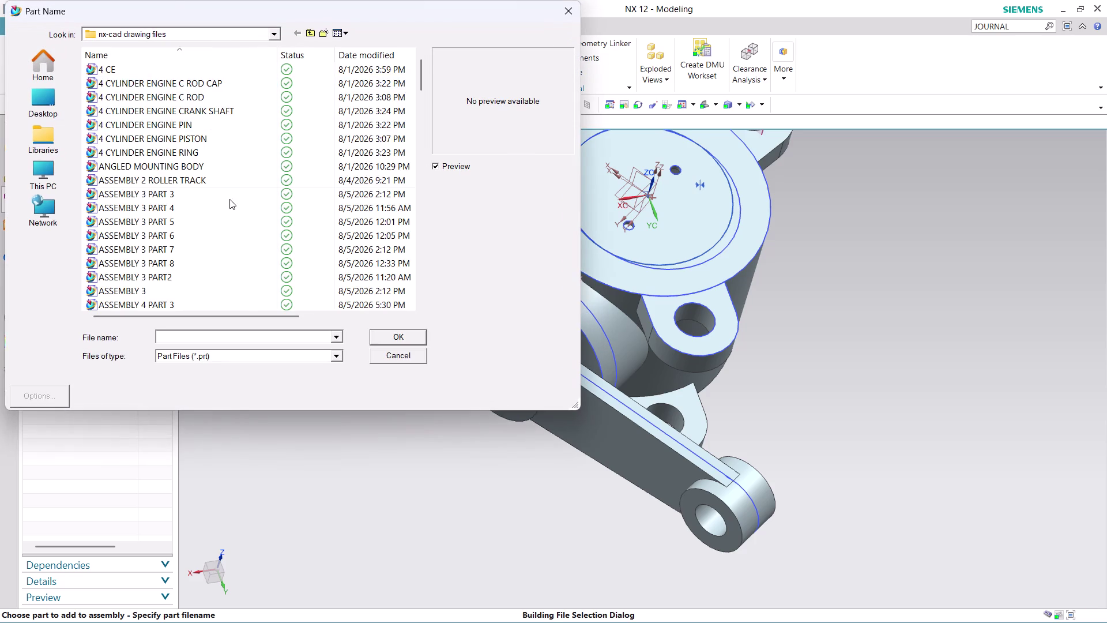
scroll(down, 3)
scroll(down, 3)
scroll(down, 3)
scroll(down, 3)
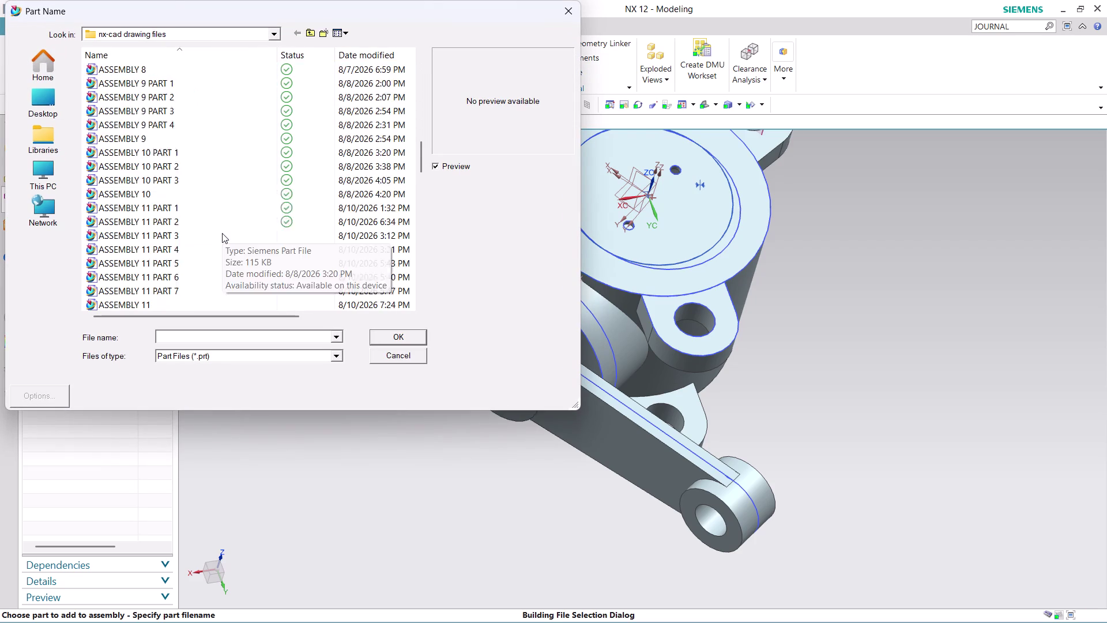
scroll(down, 3)
scroll(down, 3)
scroll(down, 3)
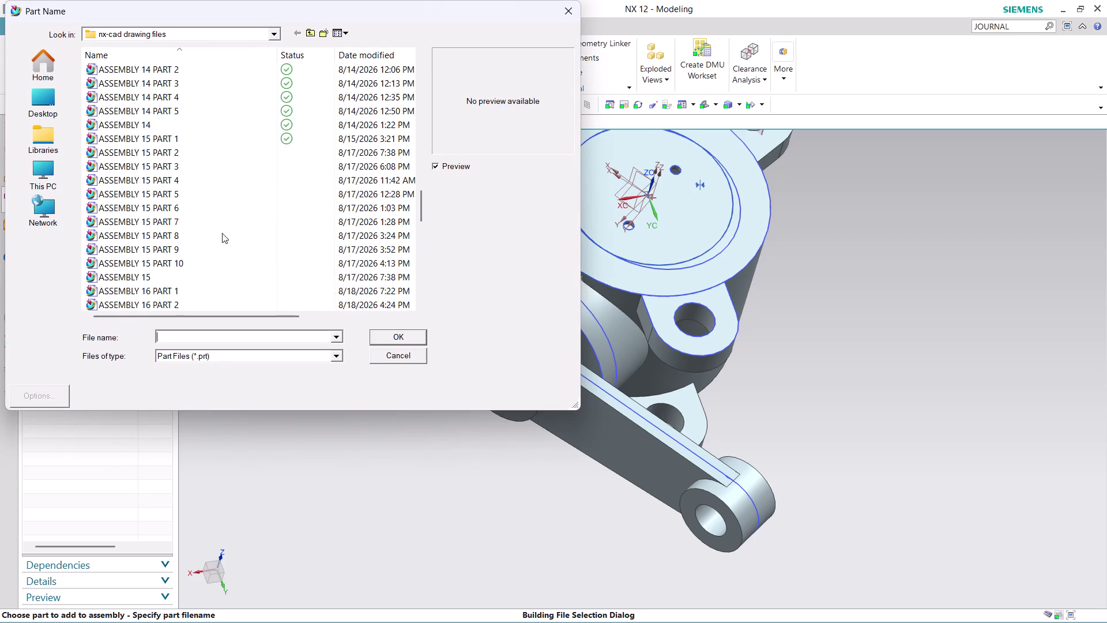
scroll(down, 3)
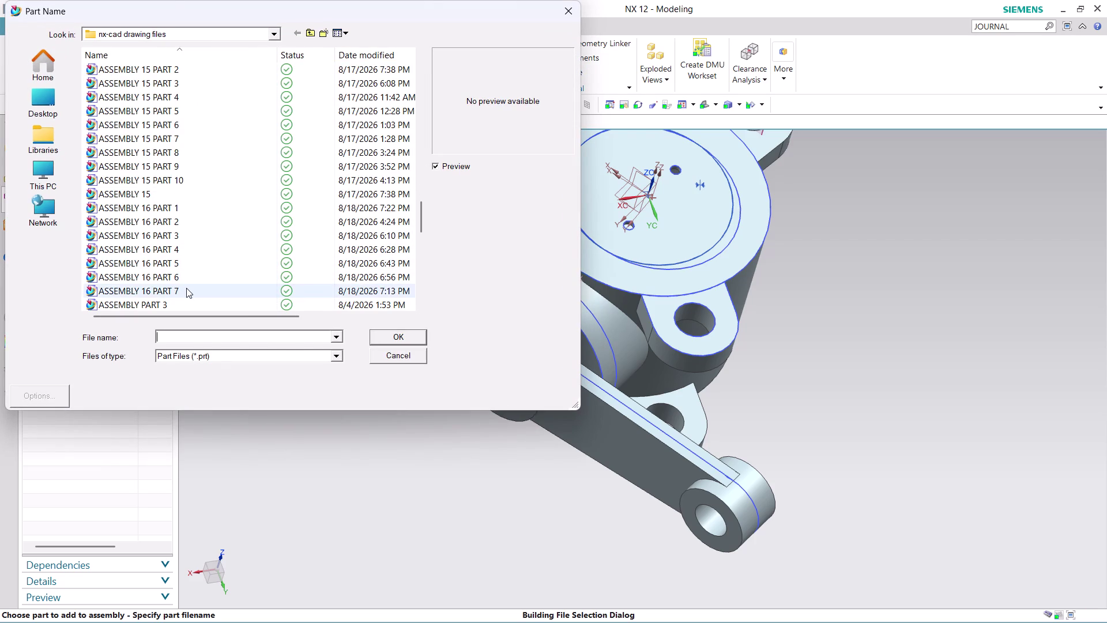
click(186, 287)
Narrow the selection to ASSEMBLY 16 PART 6.prt and confirm it.
click(186, 278)
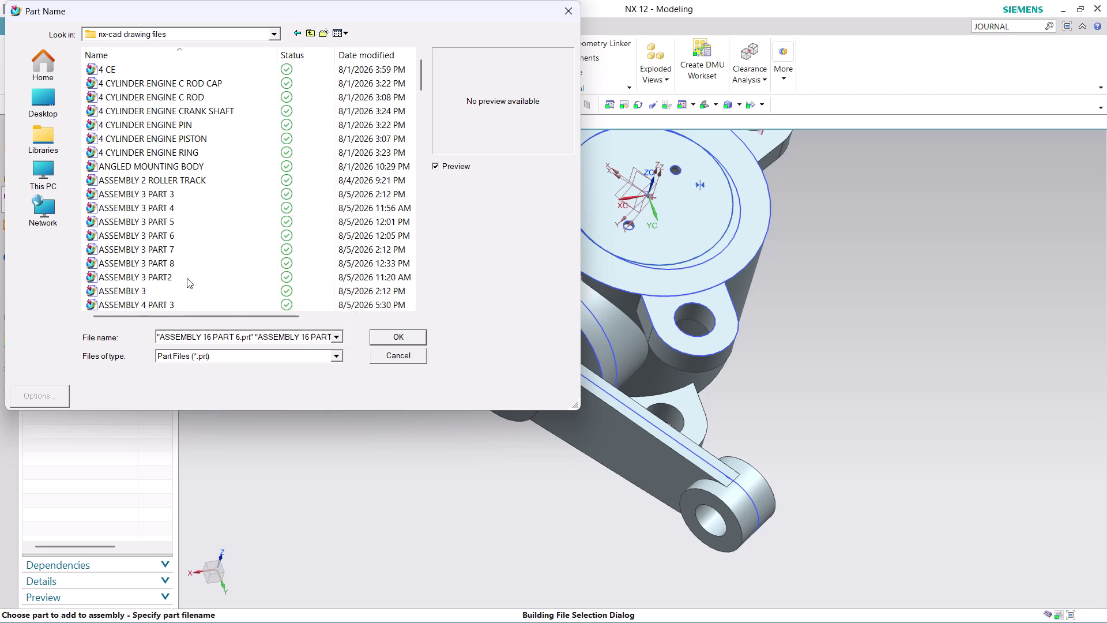
scroll(down, 3)
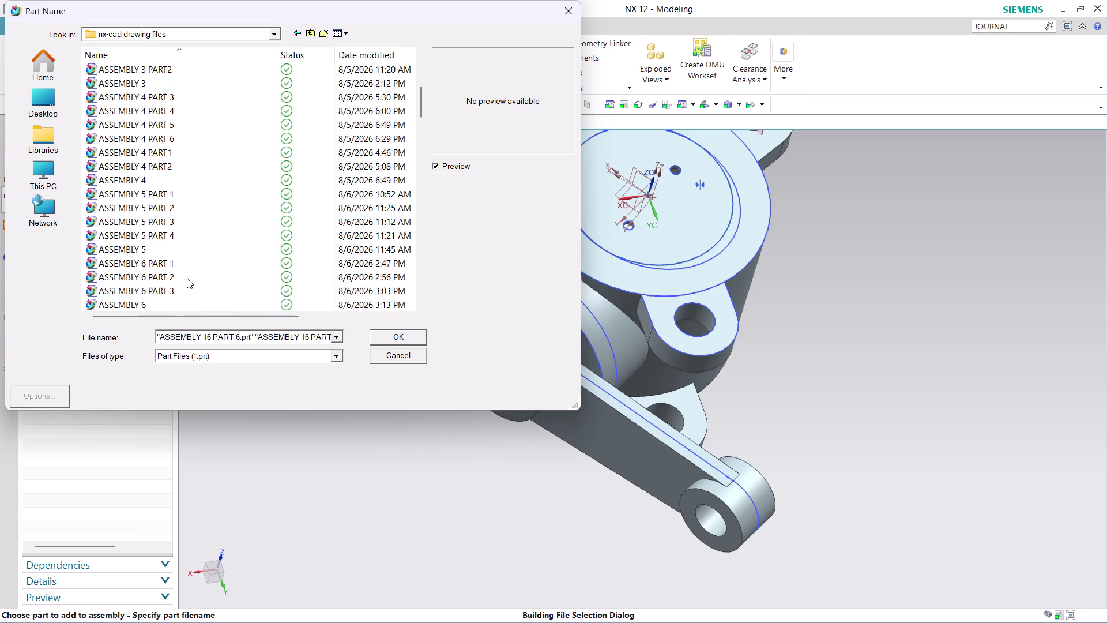
scroll(down, 3)
scroll(down, 3)
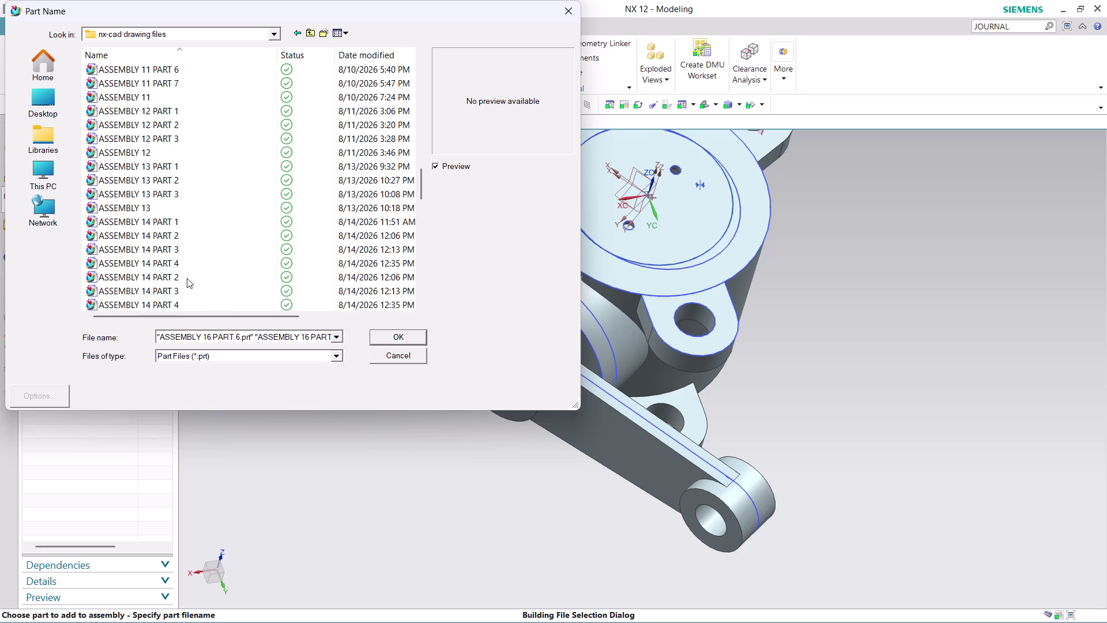
scroll(down, 3)
scroll(down, 3)
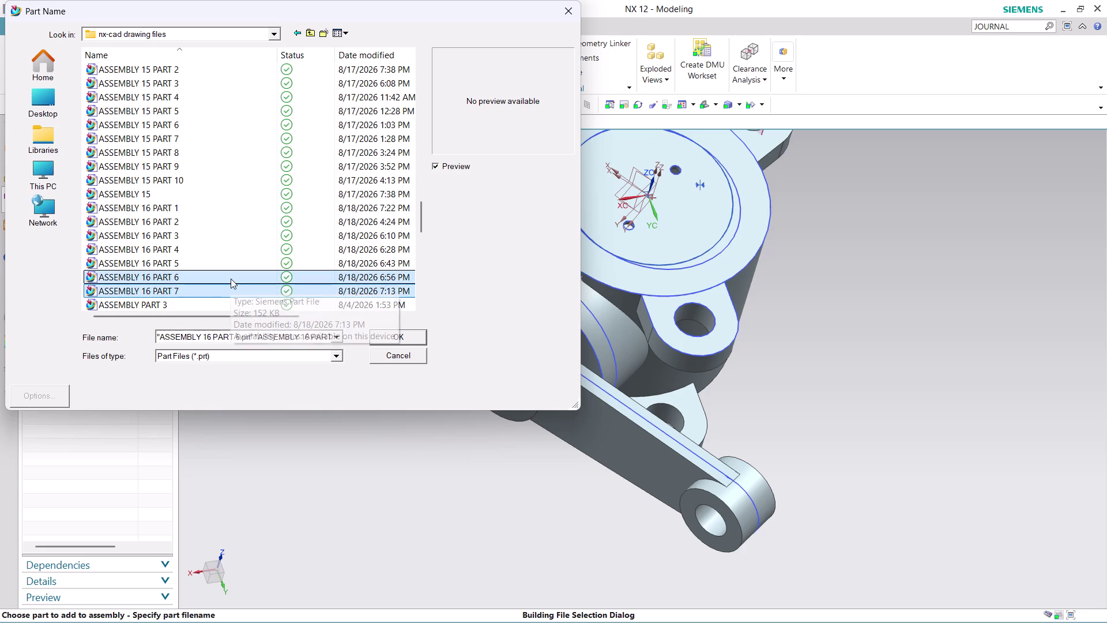
click(231, 278)
click(210, 285)
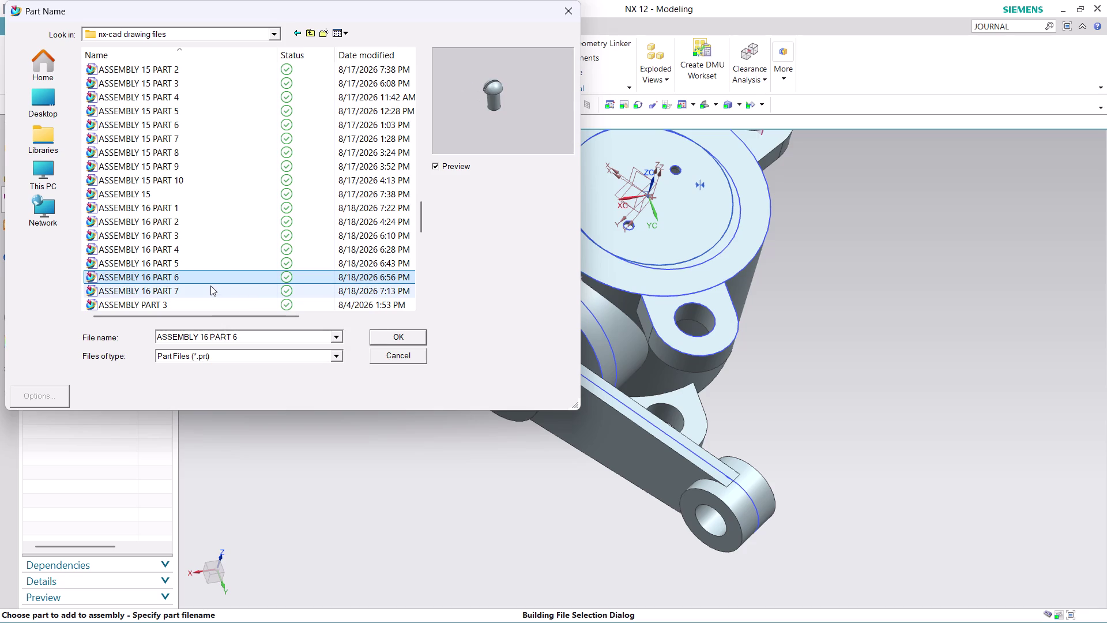
click(214, 269)
click(214, 280)
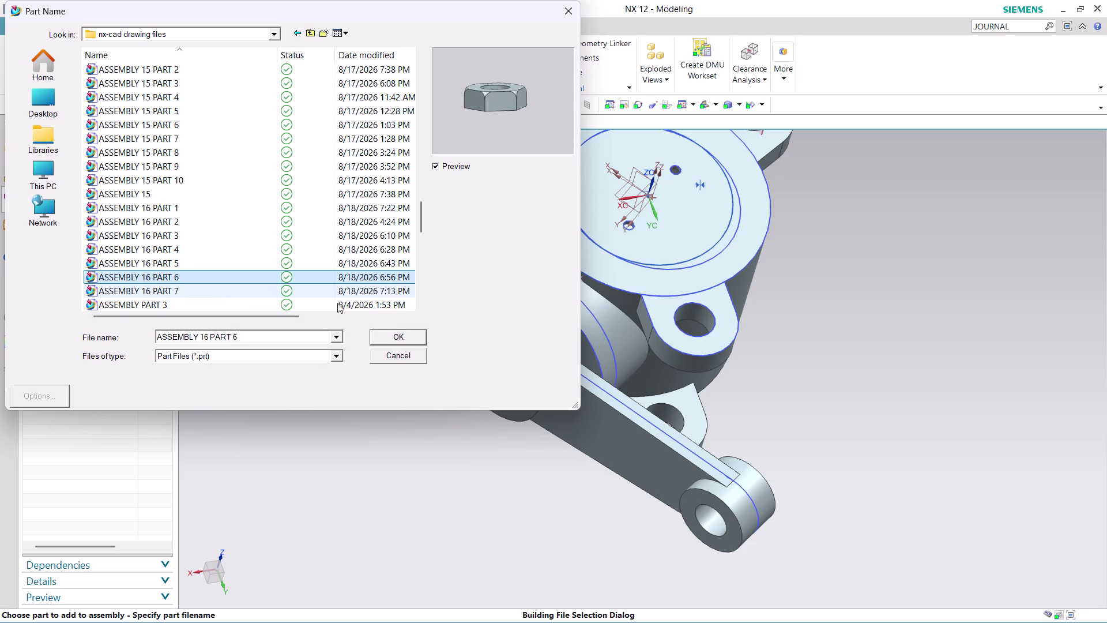
click(399, 328)
click(399, 332)
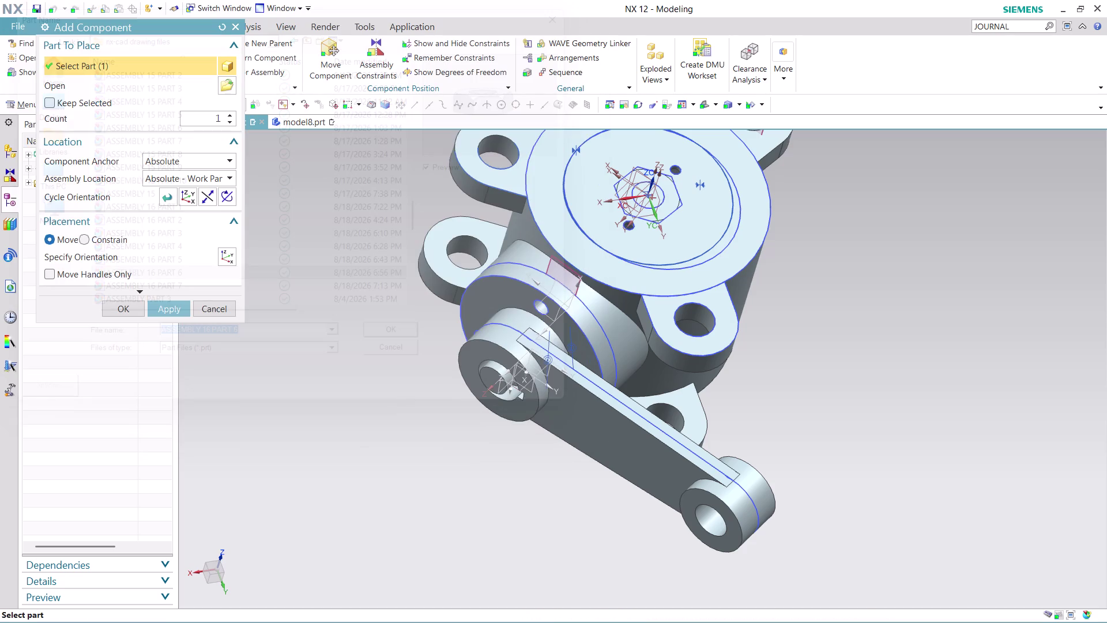
Drag and rotate the PART 6 nut's handles to place it beside the housing on the arm.
click(228, 180)
click(220, 216)
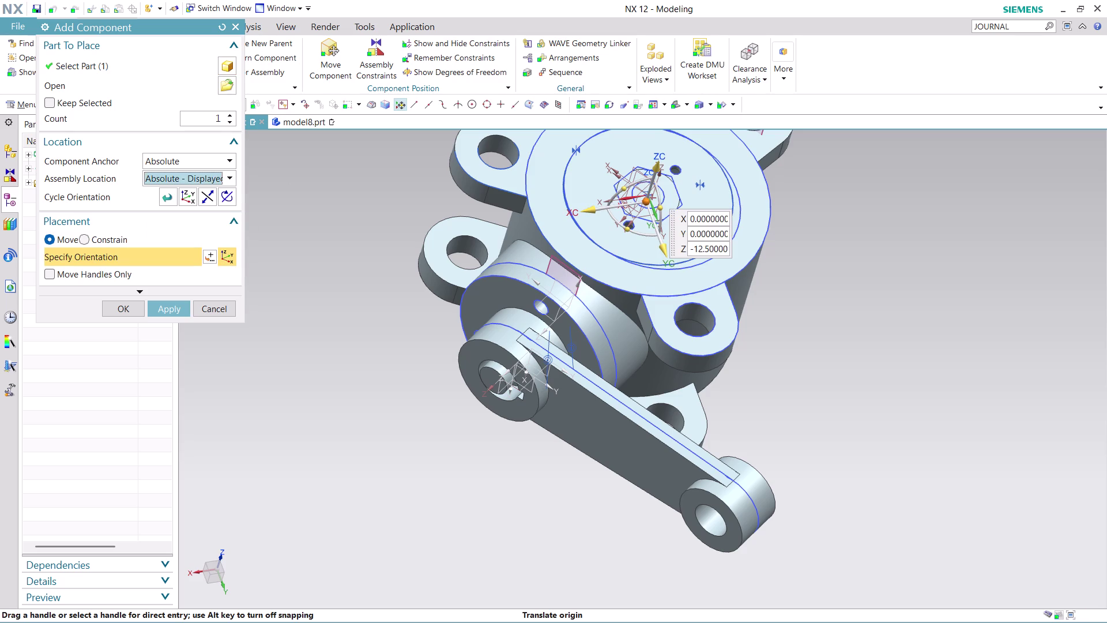
drag(585, 207, 351, 314)
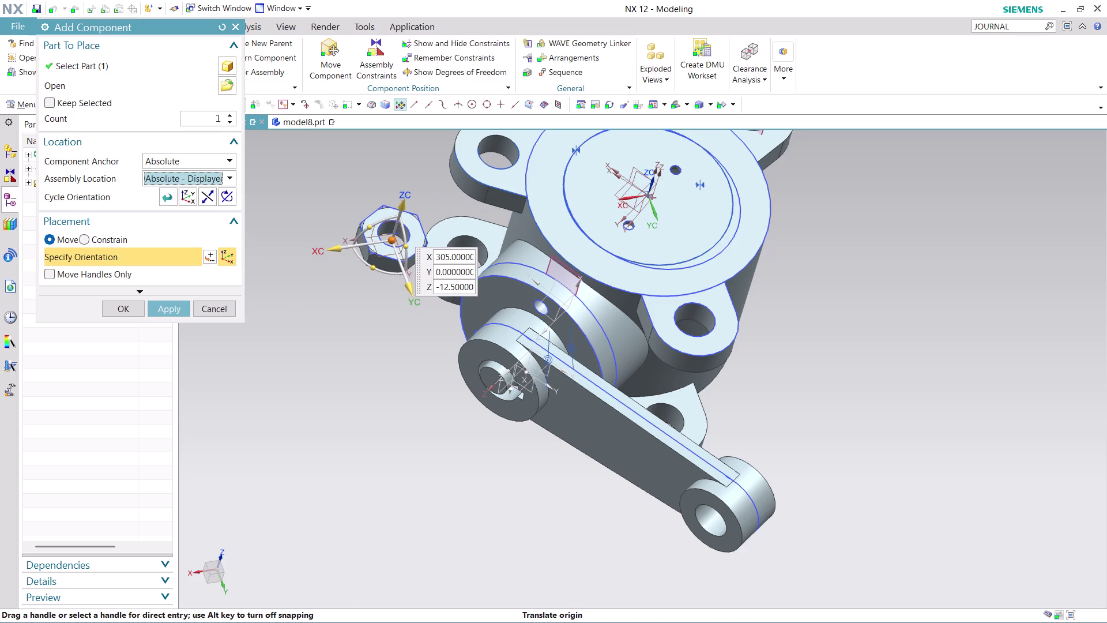
drag(371, 226, 331, 278)
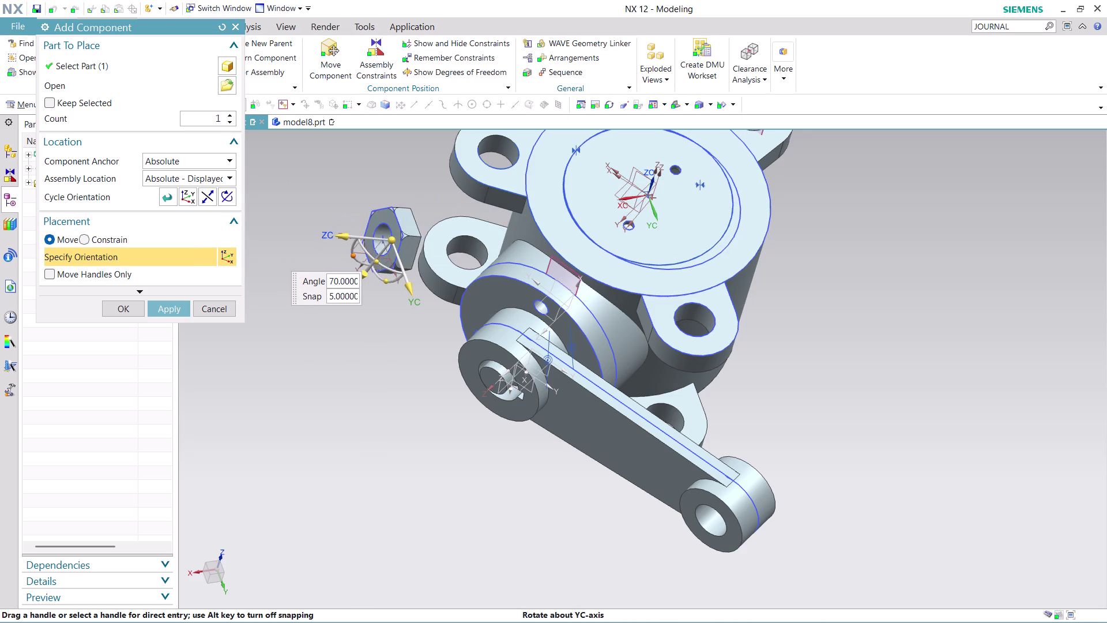
drag(331, 278, 328, 299)
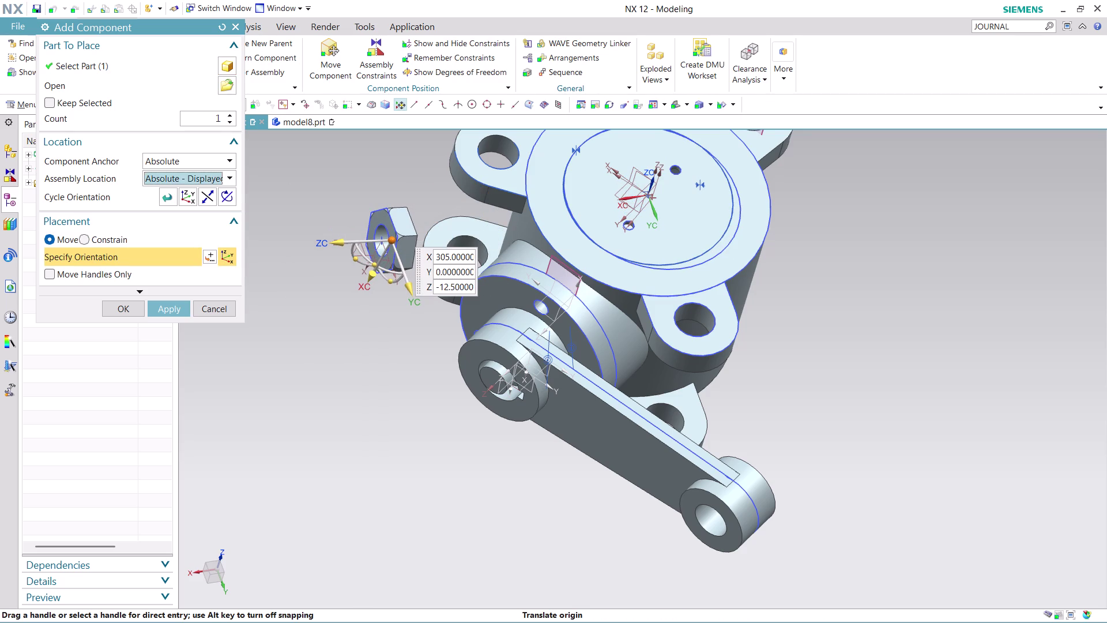
drag(372, 267, 384, 284)
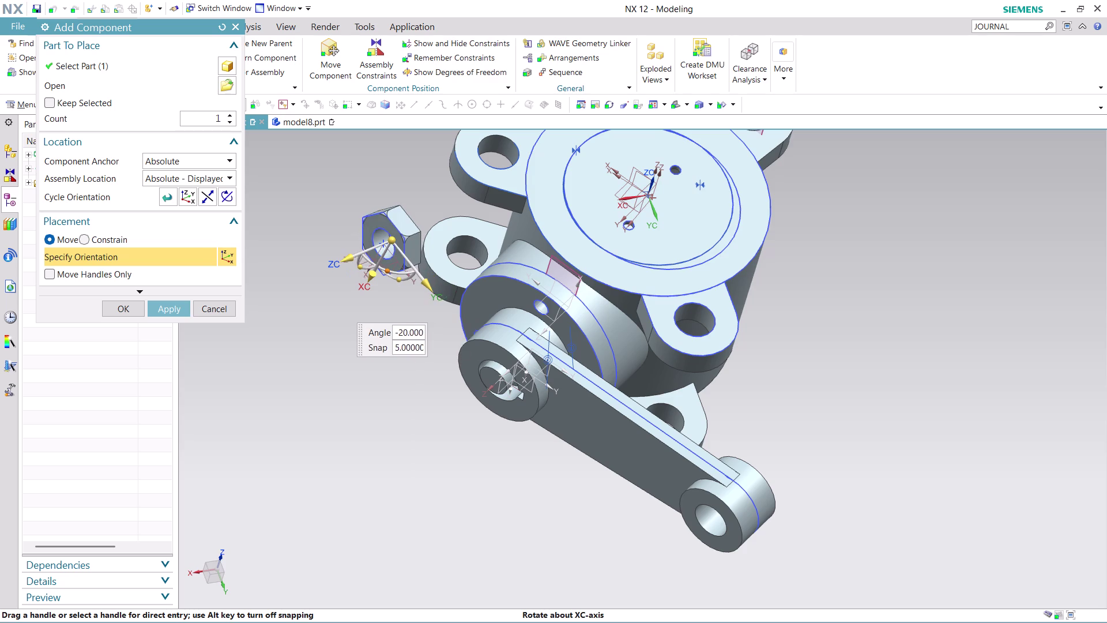
drag(383, 284, 386, 287)
drag(439, 280, 535, 364)
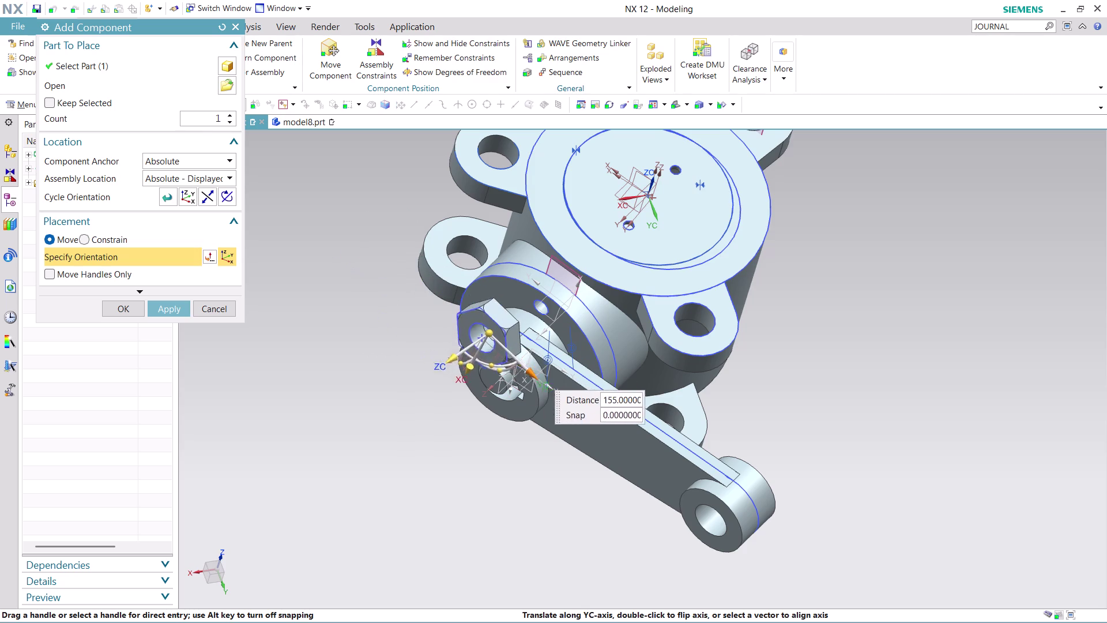
drag(536, 365, 550, 383)
Orbit and zoom to inspect the nut's placement over the link's end hole.
middle_drag(773, 303, 790, 247)
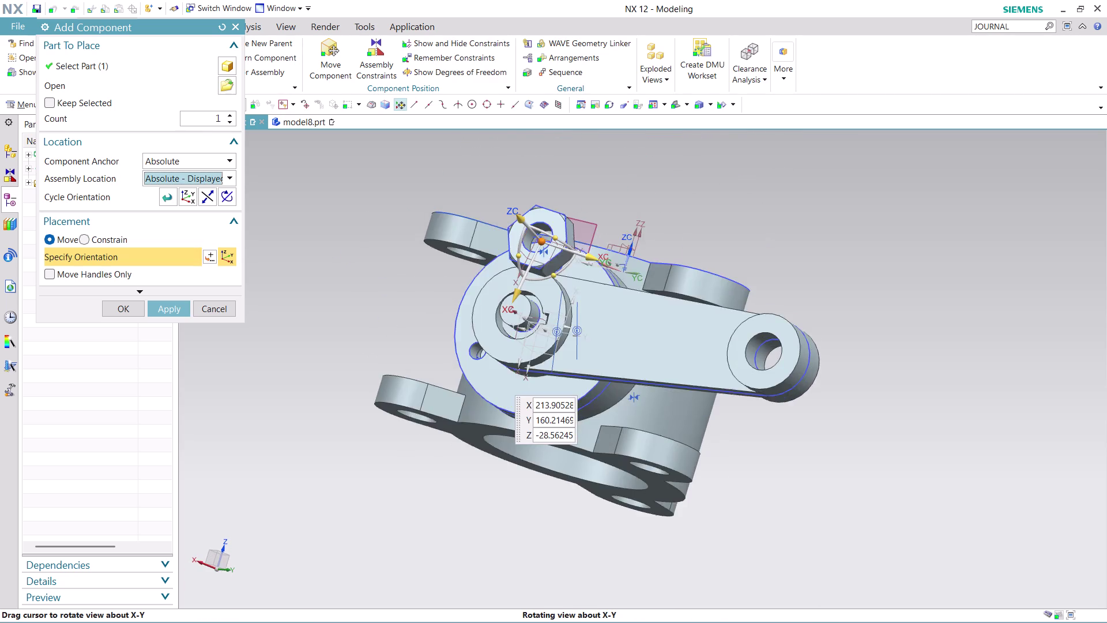
middle_drag(790, 247, 801, 248)
scroll(up, 3)
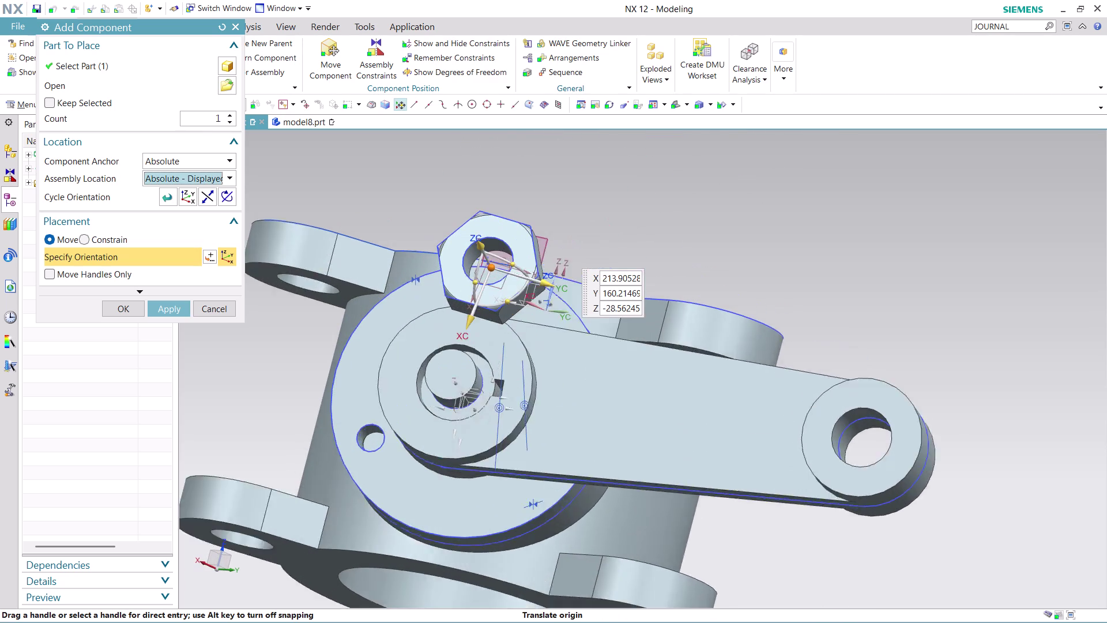
scroll(up, 3)
middle_drag(333, 219, 349, 238)
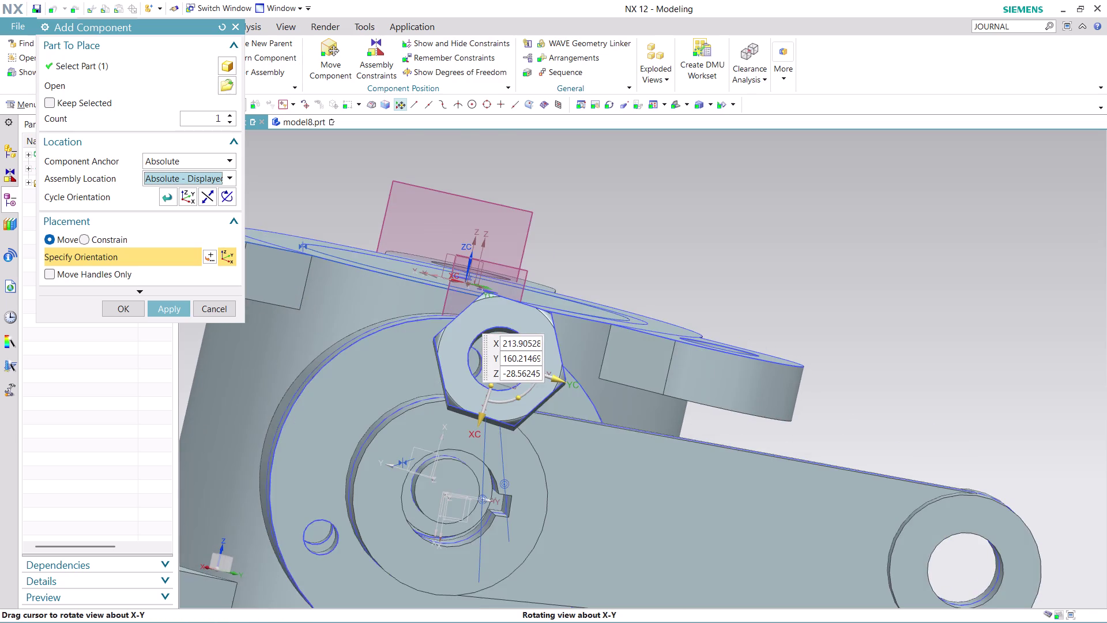
middle_drag(348, 238, 345, 235)
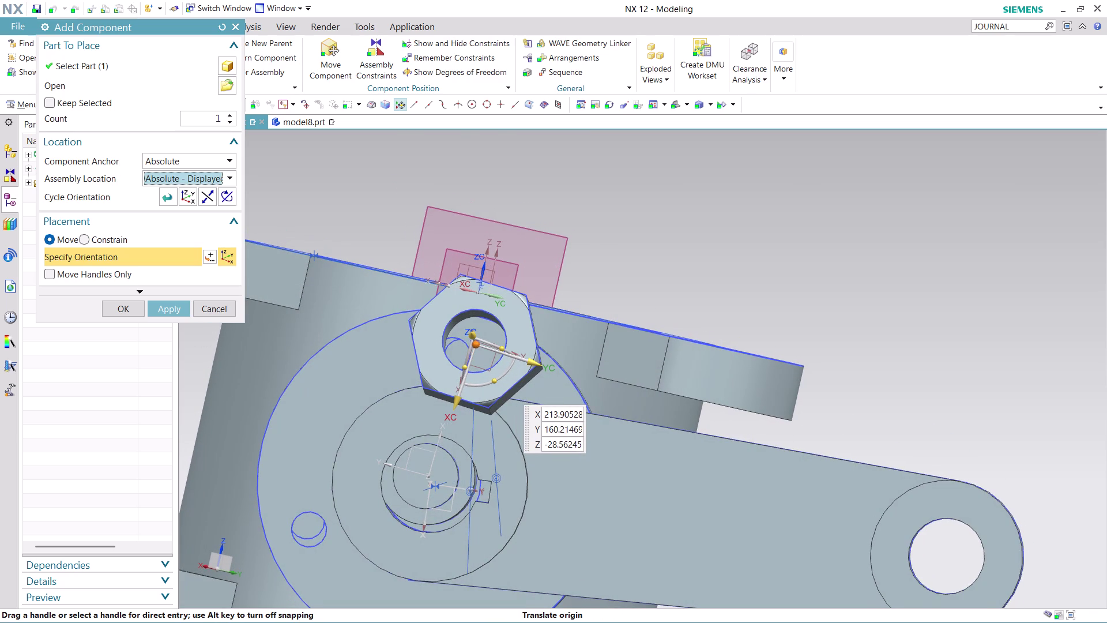
click(116, 305)
scroll(down, 3)
middle_drag(606, 280, 548, 281)
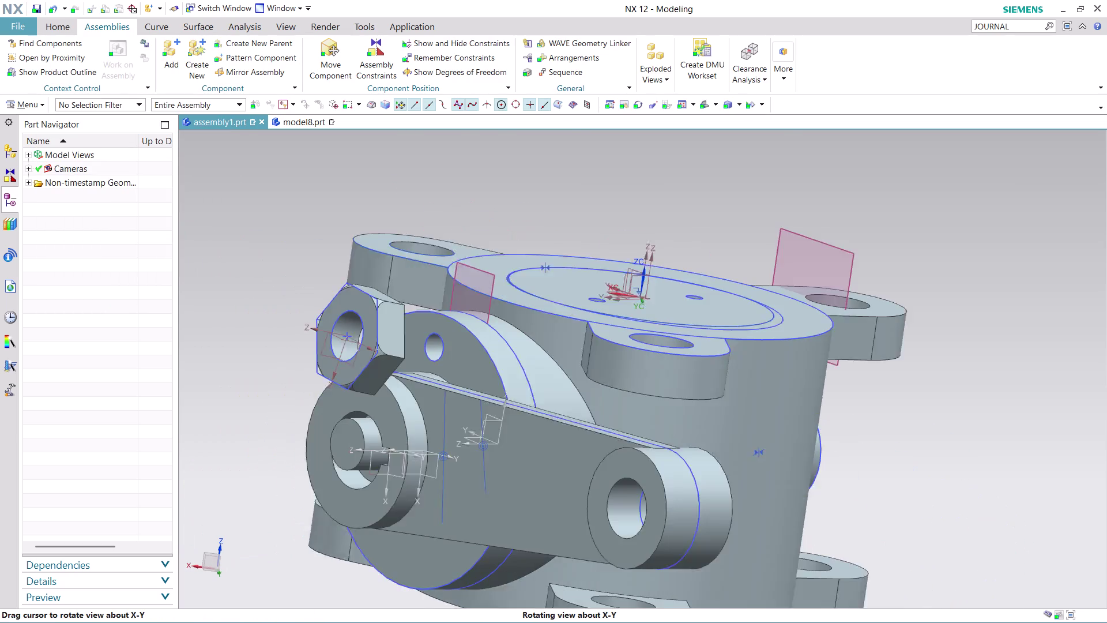
Constrain the PART 6 nut's hole edge concentric with the shaft's end edge.
middle_drag(548, 282, 553, 284)
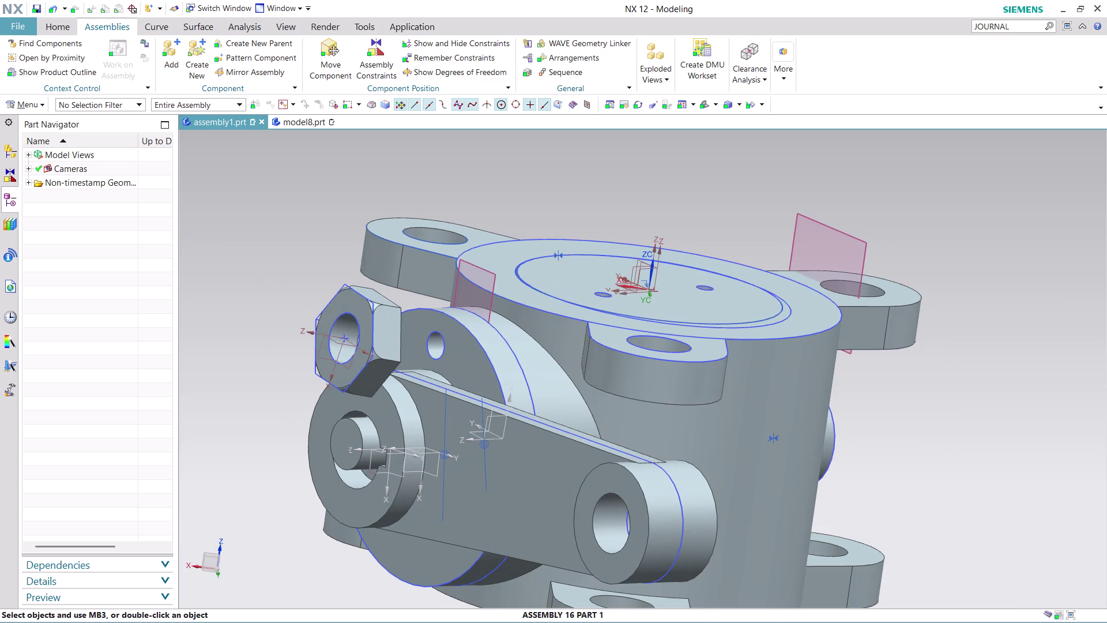
click(372, 53)
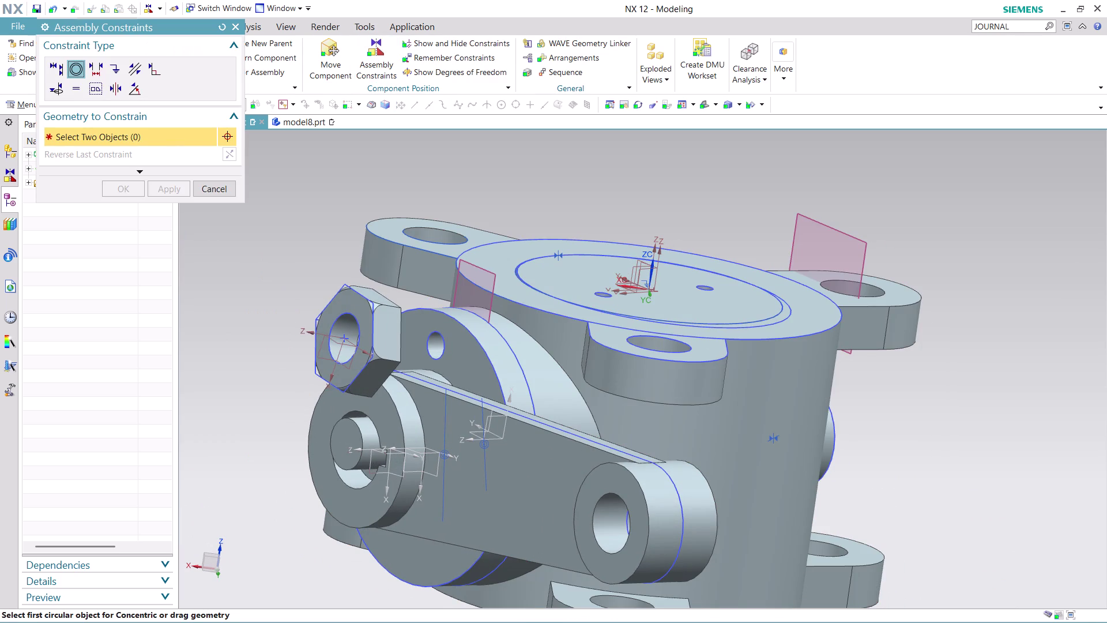
middle_drag(310, 273, 285, 274)
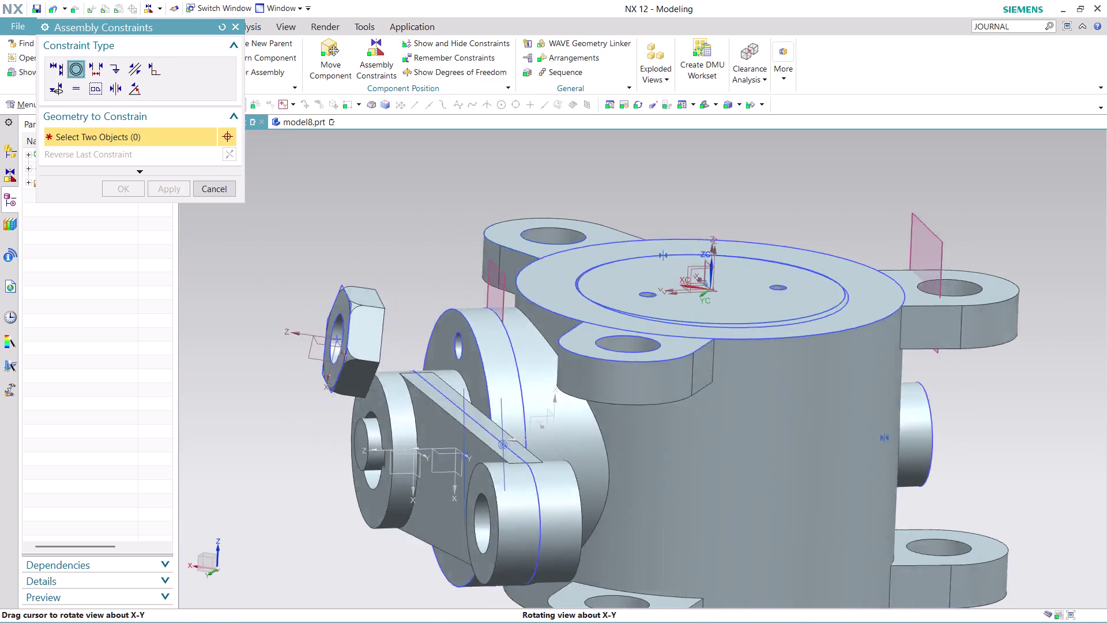
middle_drag(286, 274, 260, 269)
click(429, 329)
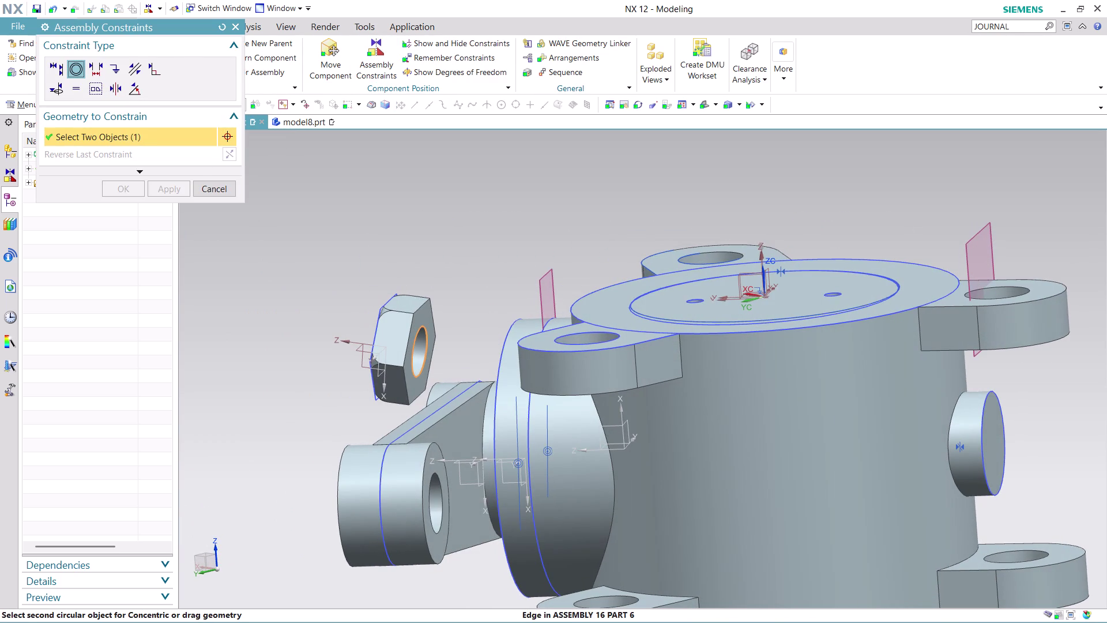
middle_drag(312, 381, 378, 370)
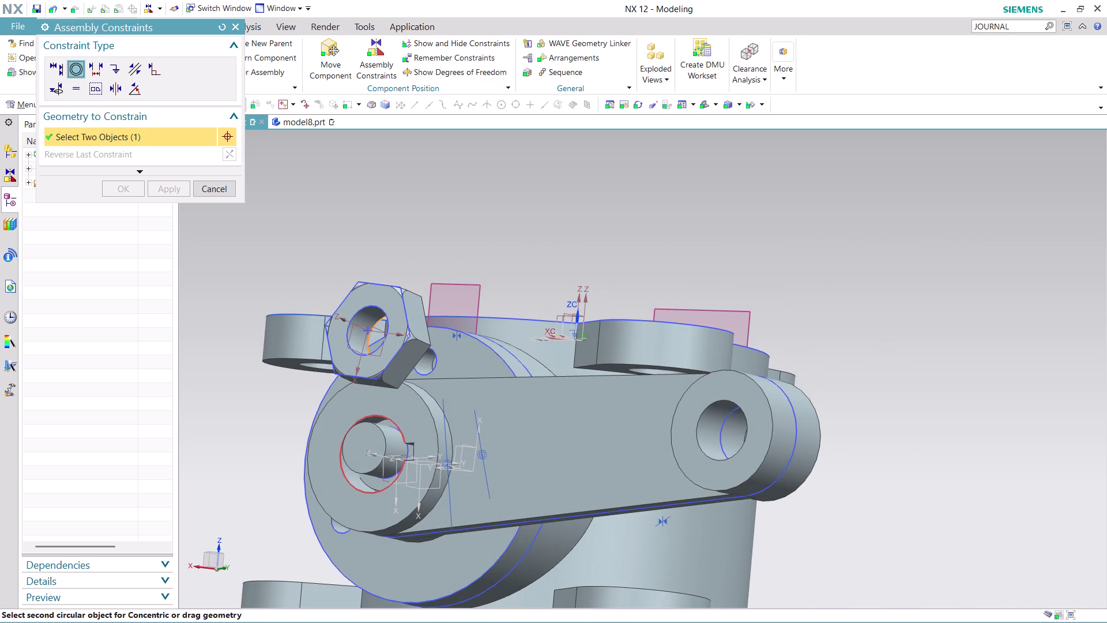
click(384, 417)
Orbit and zoom to check the nut seated on the pin, then confirm the constraint.
middle_drag(557, 254, 577, 291)
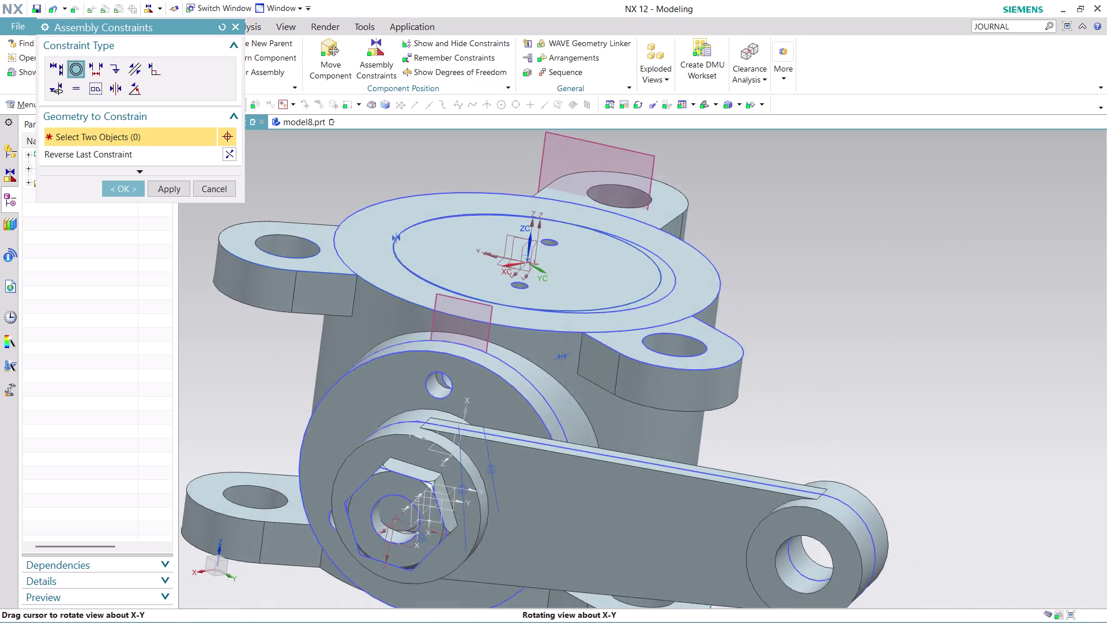
middle_drag(578, 291, 533, 310)
scroll(down, 3)
scroll(up, 3)
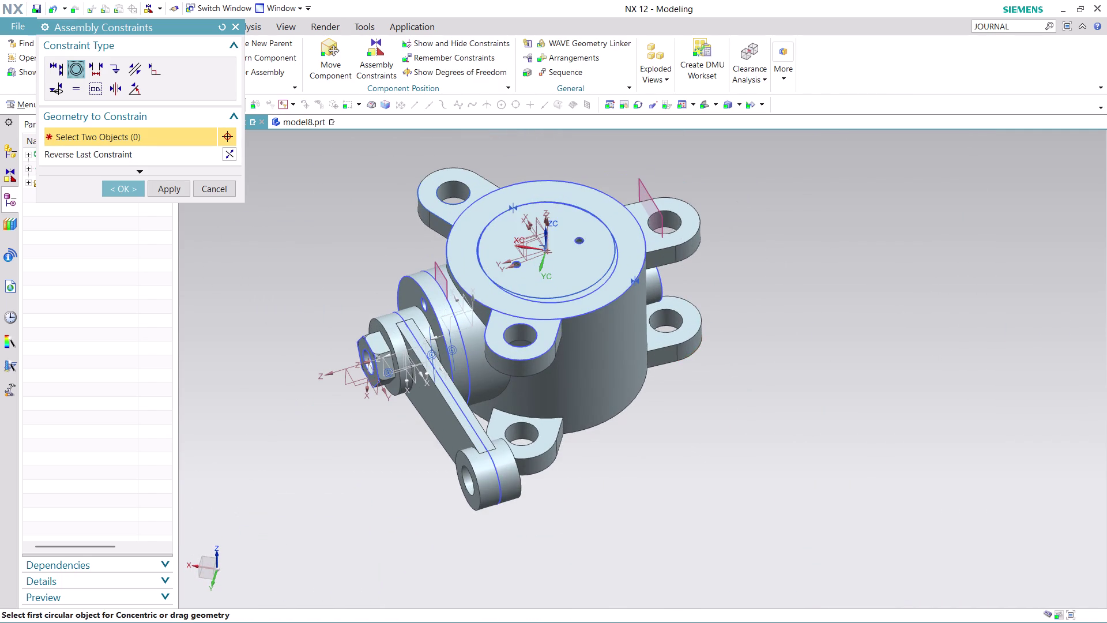
scroll(down, 3)
scroll(up, 3)
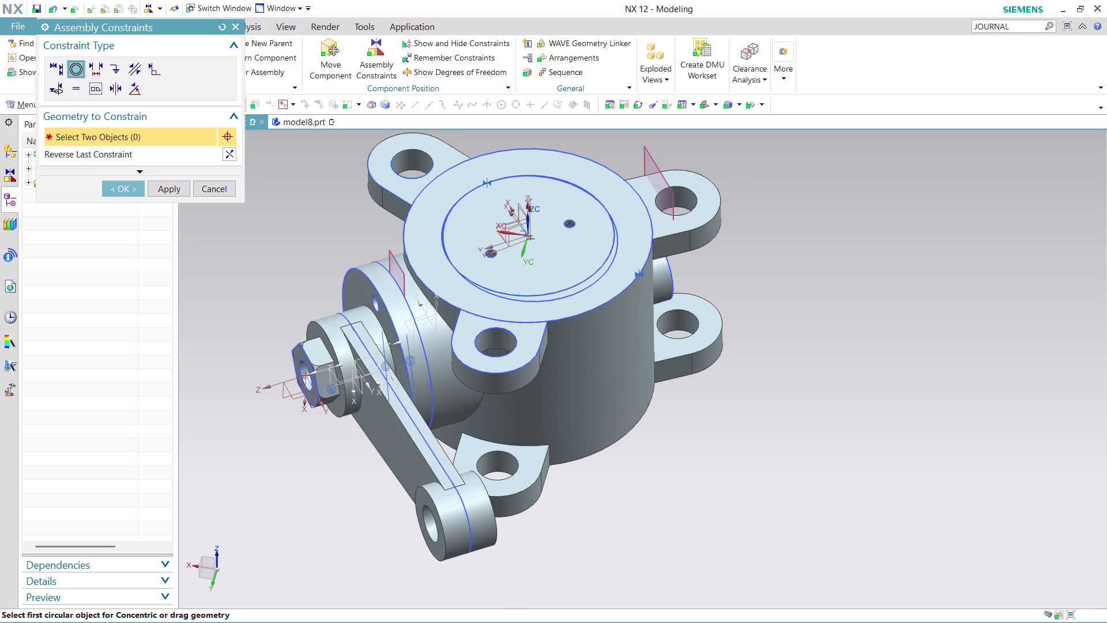
scroll(down, 3)
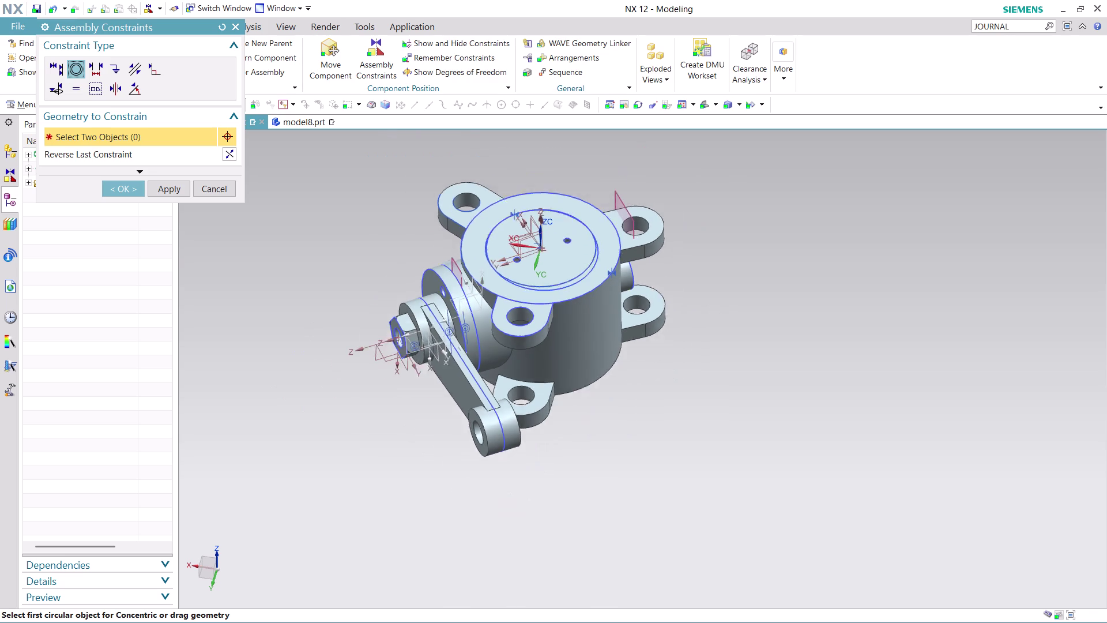
scroll(down, 3)
scroll(up, 3)
middle_drag(587, 176, 613, 184)
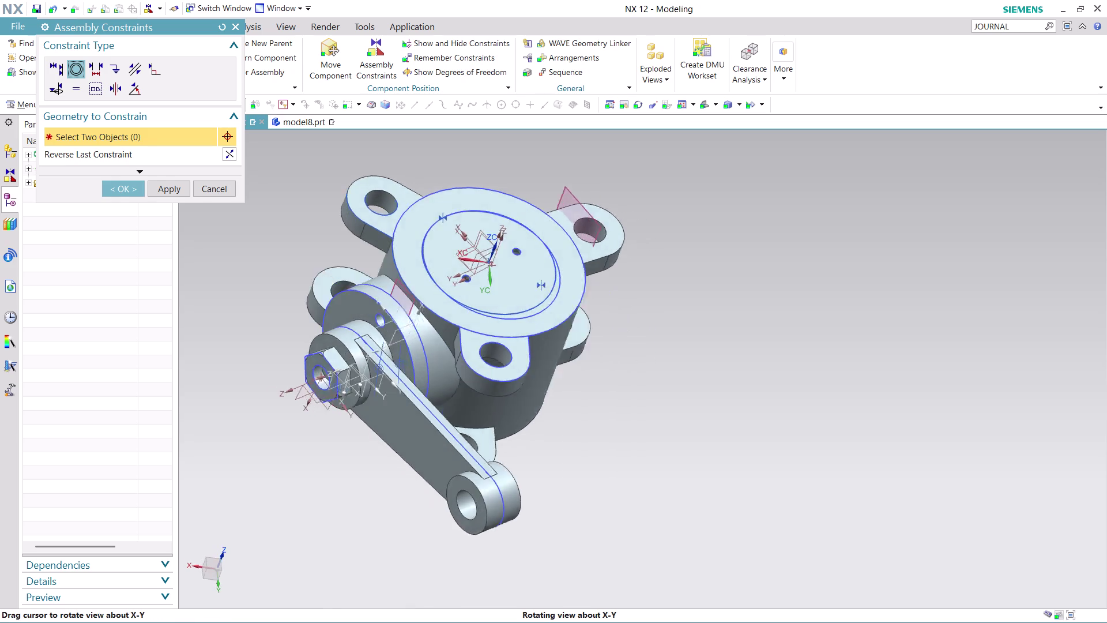
middle_drag(613, 184, 632, 191)
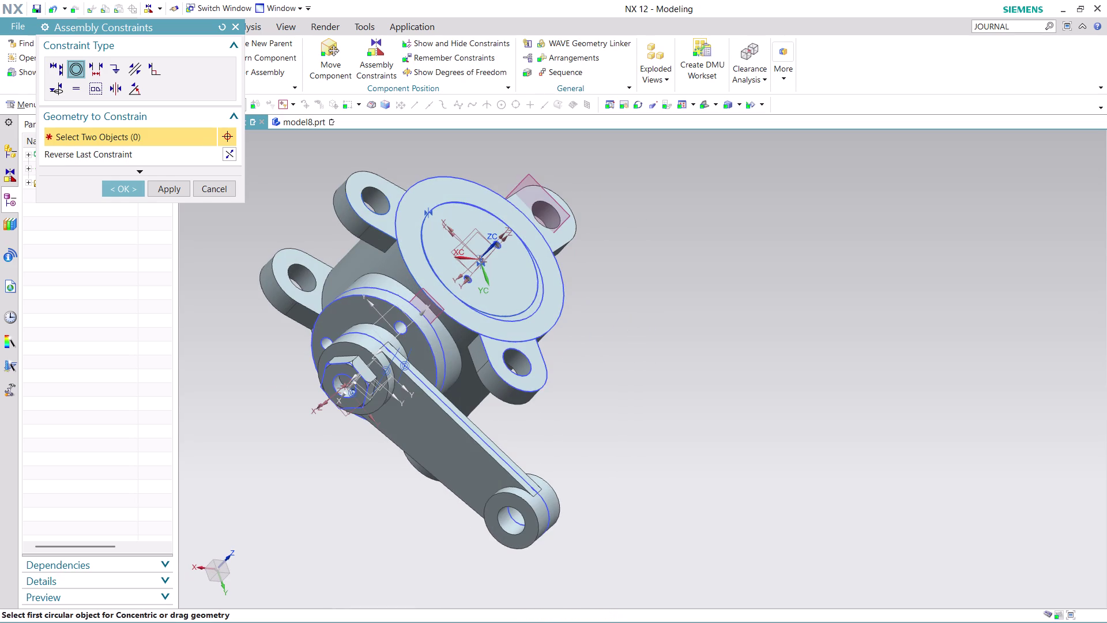
click(113, 187)
Delete the PART 5 top cover component together with its constraints.
right_click(508, 276)
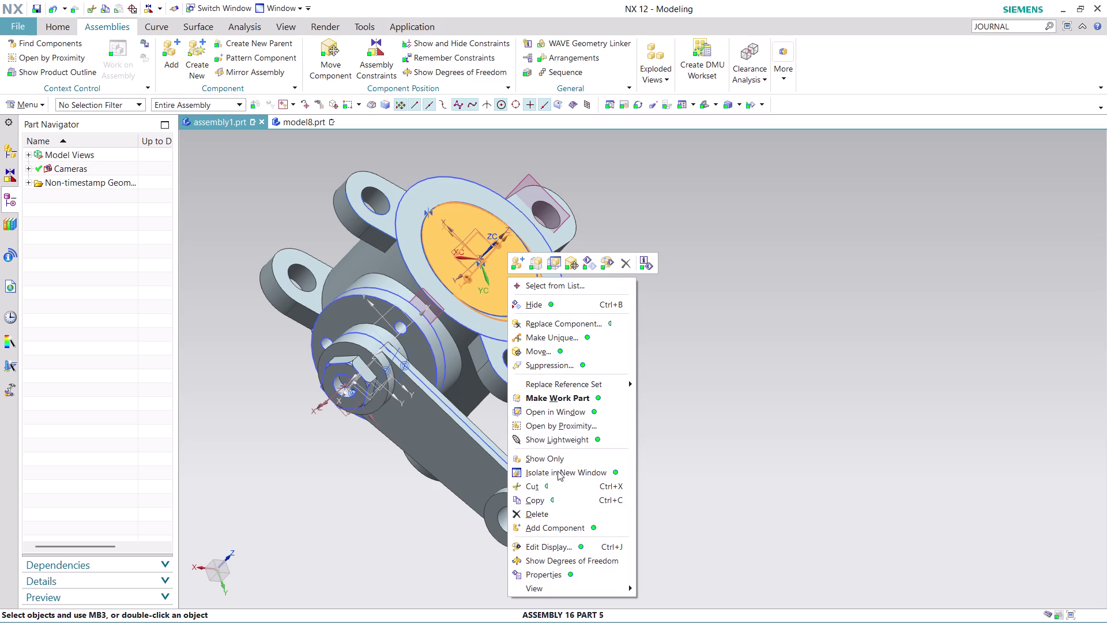
click(548, 514)
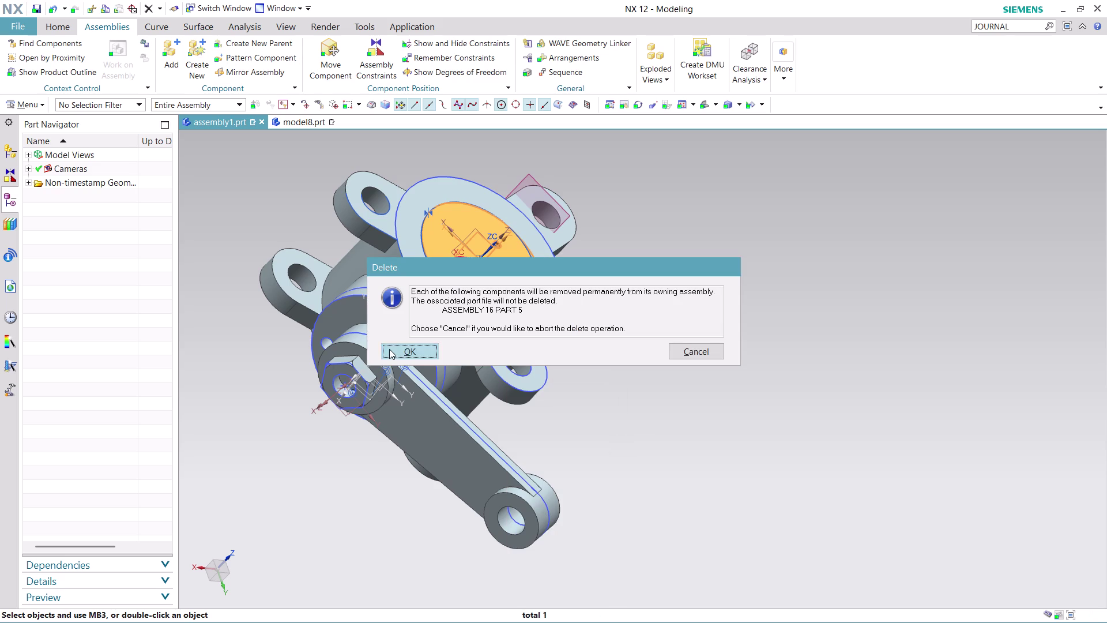
click(389, 349)
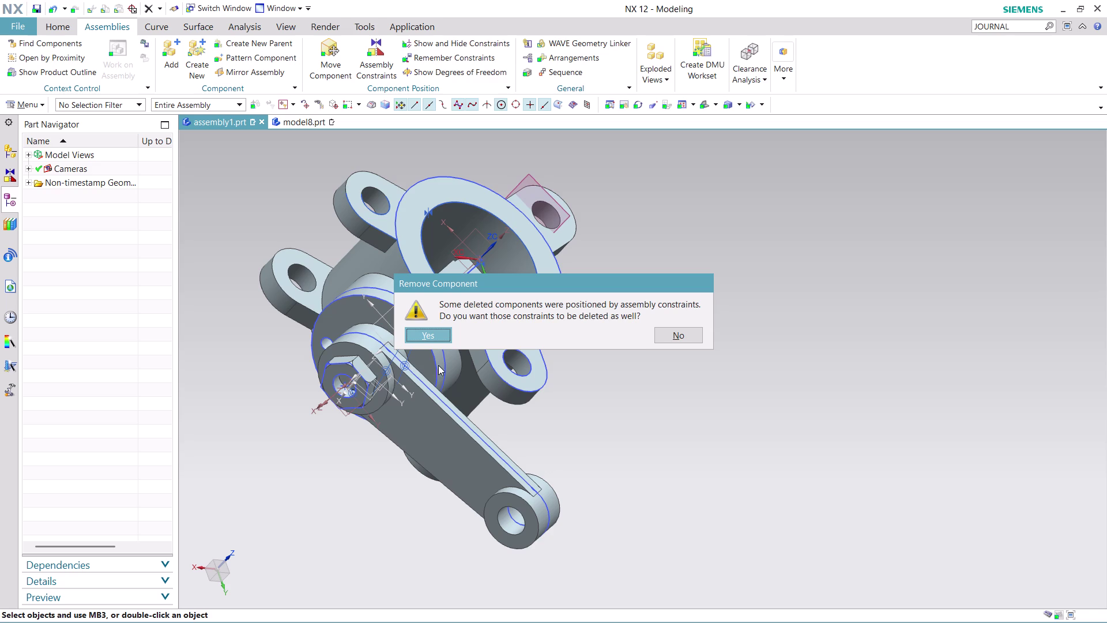
click(673, 333)
Orbit and zoom around the now-open housing top, then reopen Add Component.
scroll(down, 3)
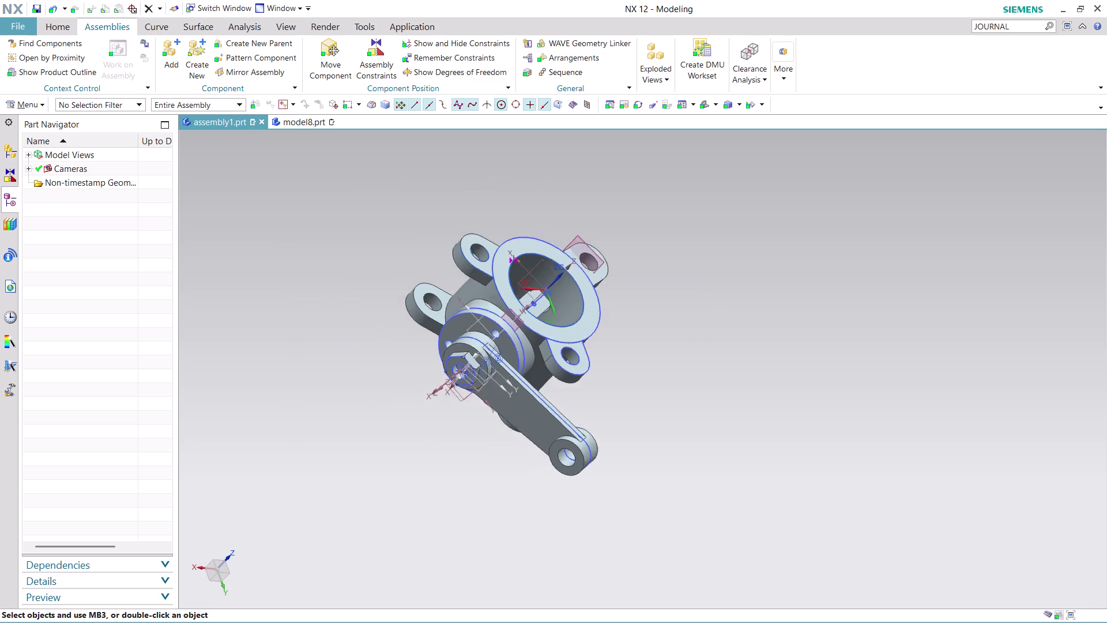
scroll(down, 3)
scroll(up, 3)
middle_drag(659, 317, 607, 322)
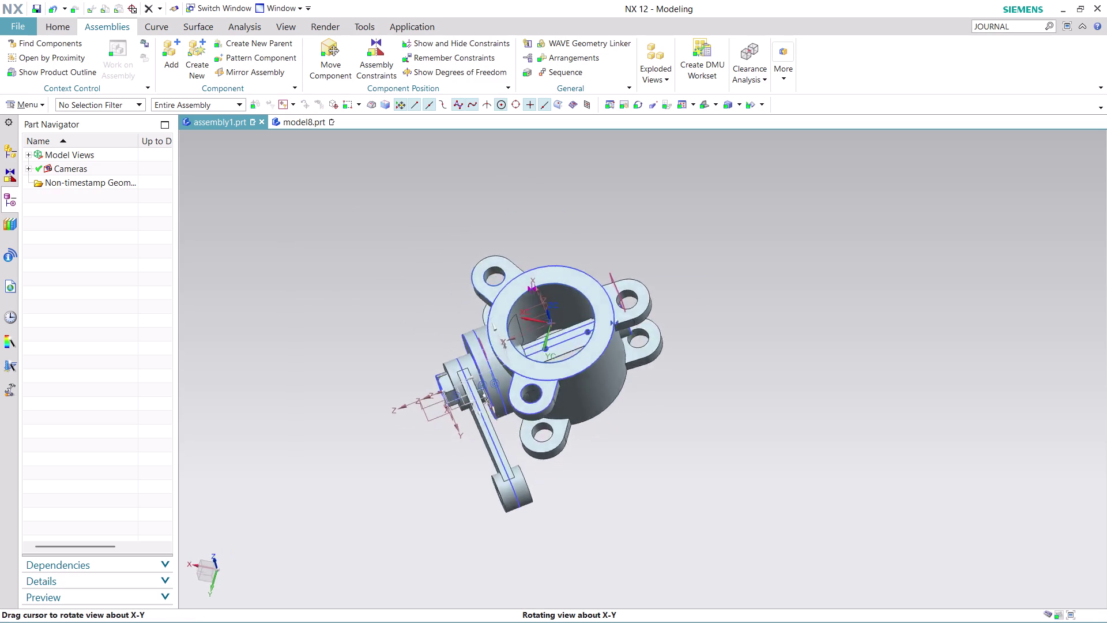
middle_drag(608, 322, 612, 325)
scroll(up, 3)
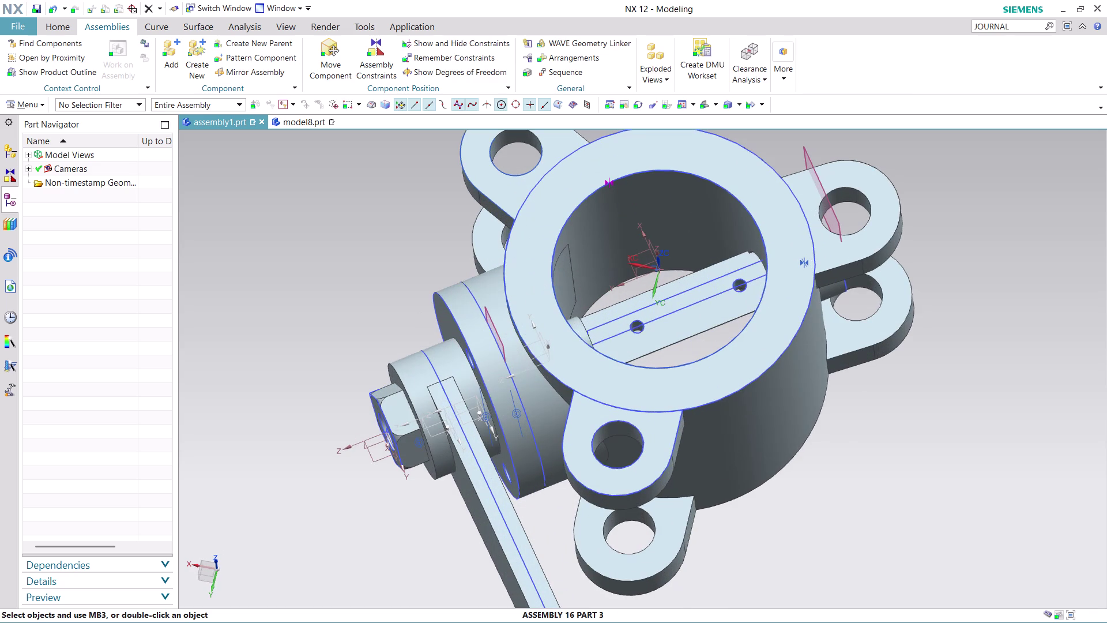
scroll(up, 3)
scroll(down, 3)
scroll(up, 3)
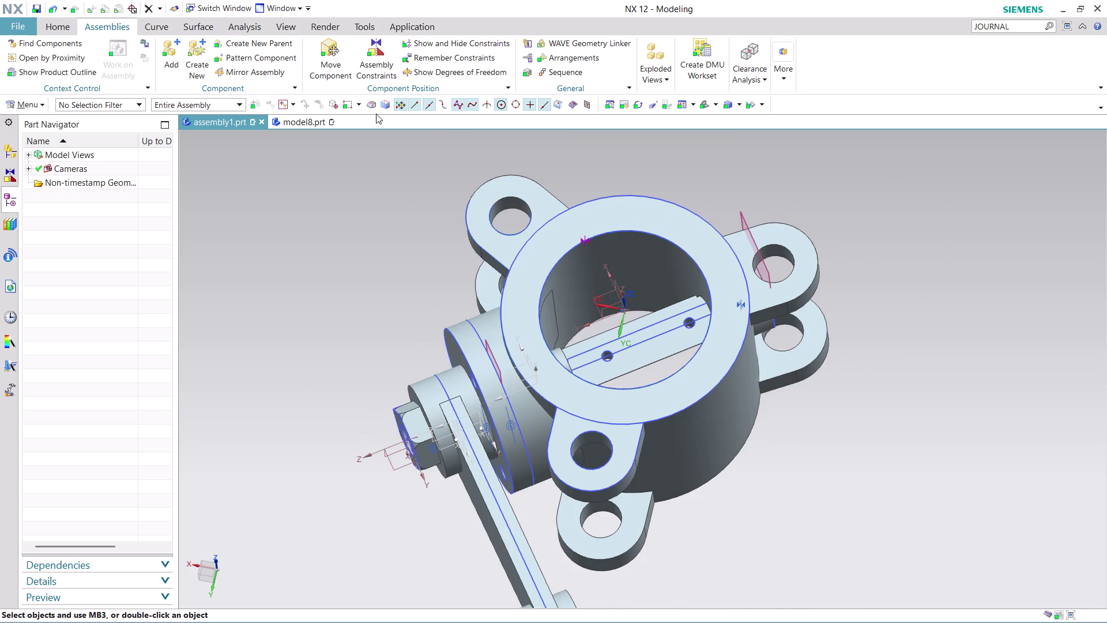
click(168, 49)
Browse the part files and choose ASSEMBLY 16 PART 5 to add.
click(224, 92)
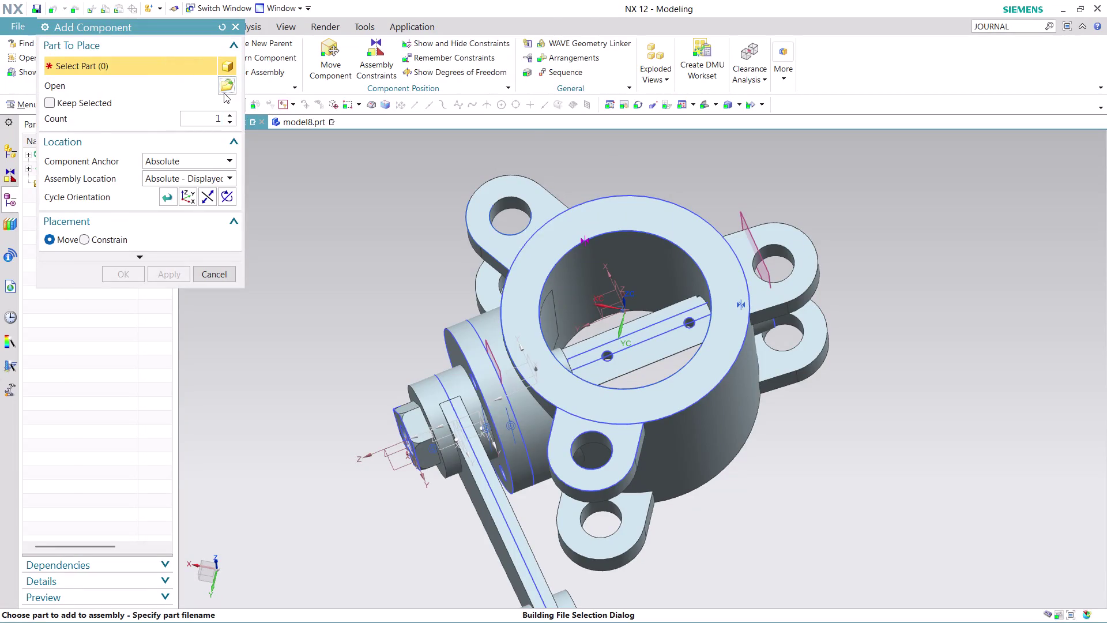
scroll(down, 3)
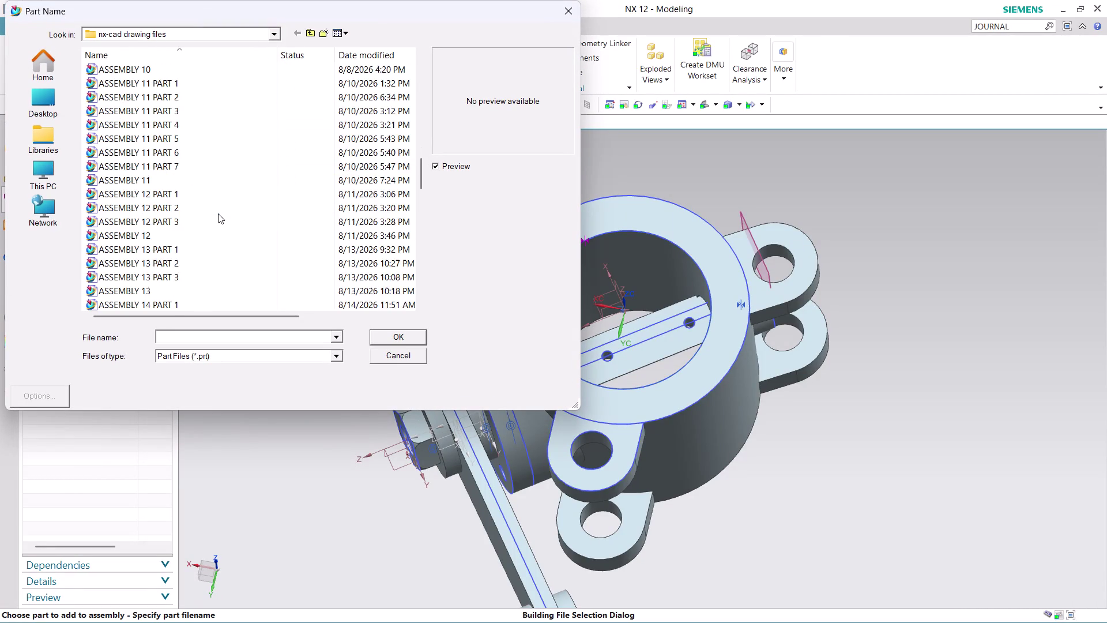
scroll(down, 3)
click(200, 114)
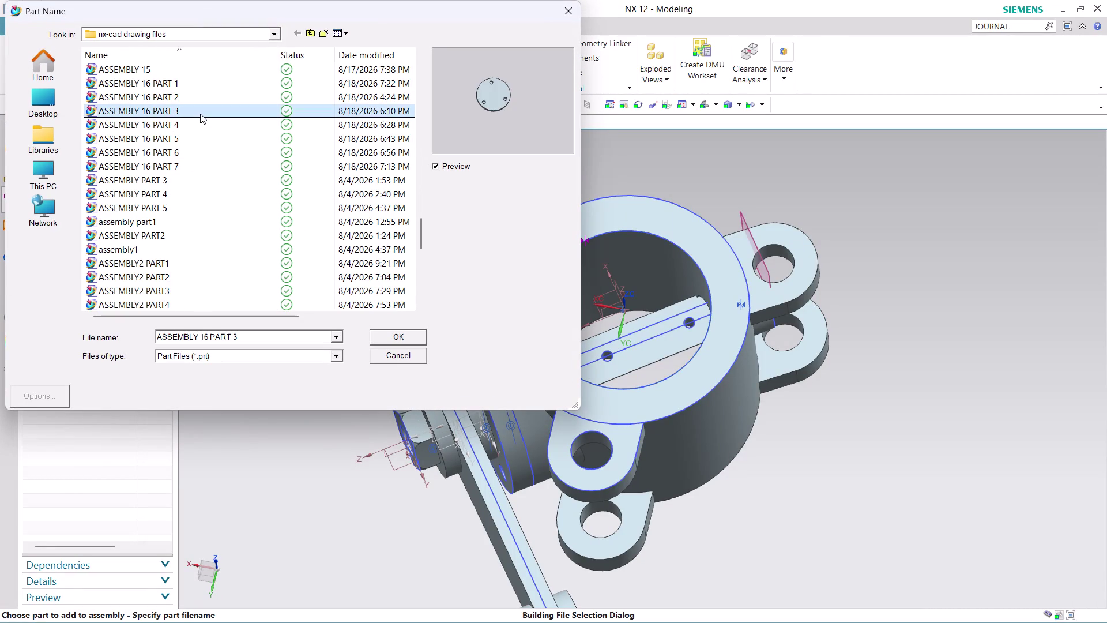
click(183, 129)
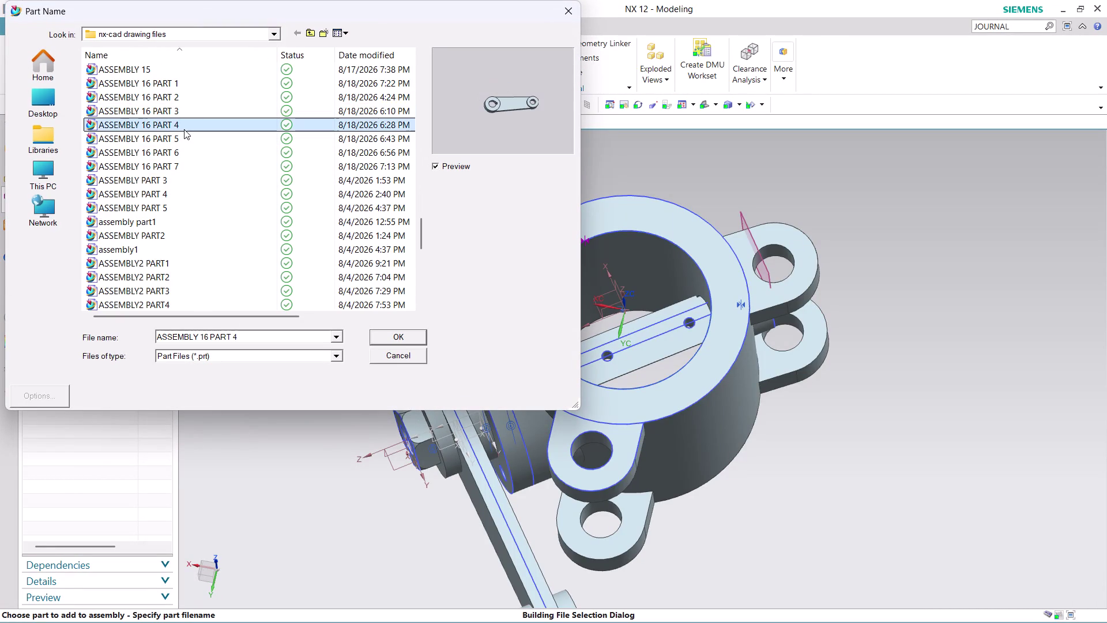
click(185, 96)
click(192, 122)
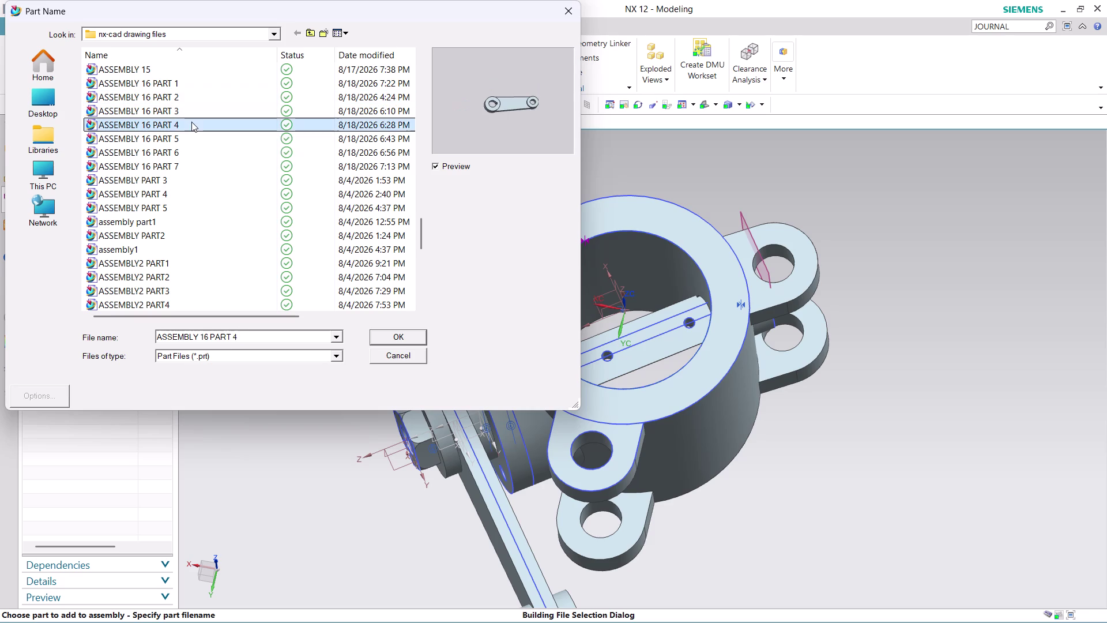
click(189, 138)
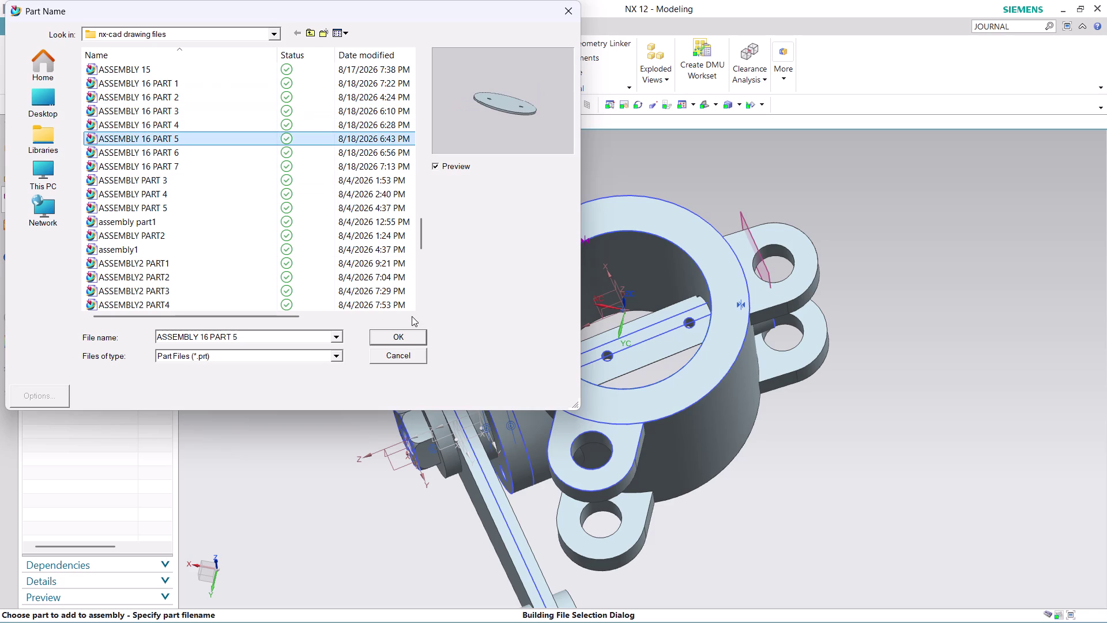
click(412, 334)
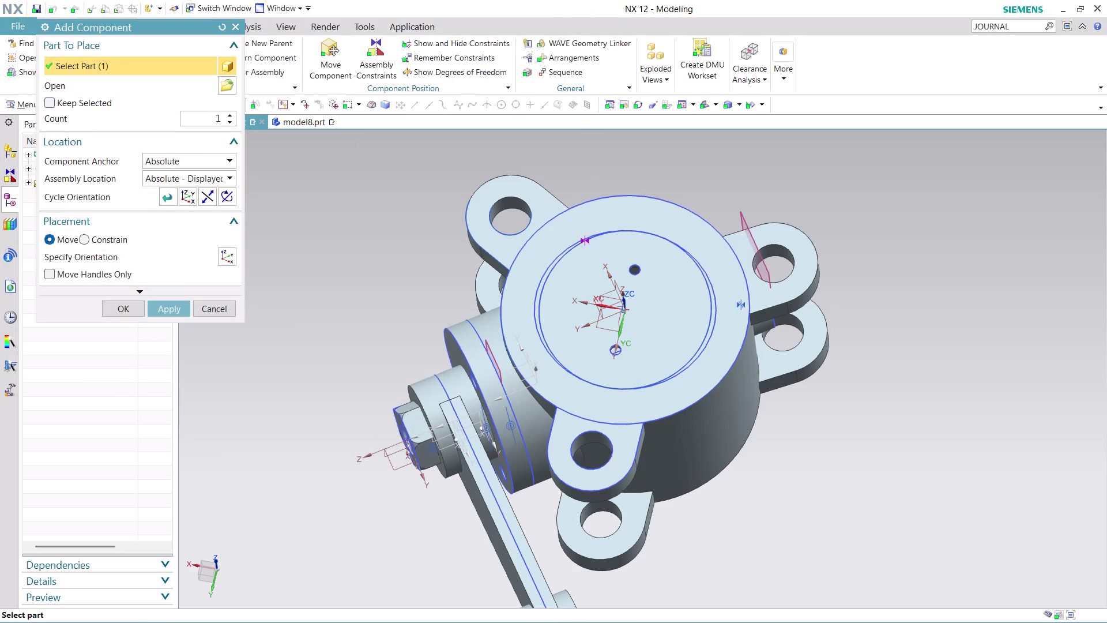
Place the cover at Absolute - Work Part, lift it above the housing, and confirm.
click(219, 176)
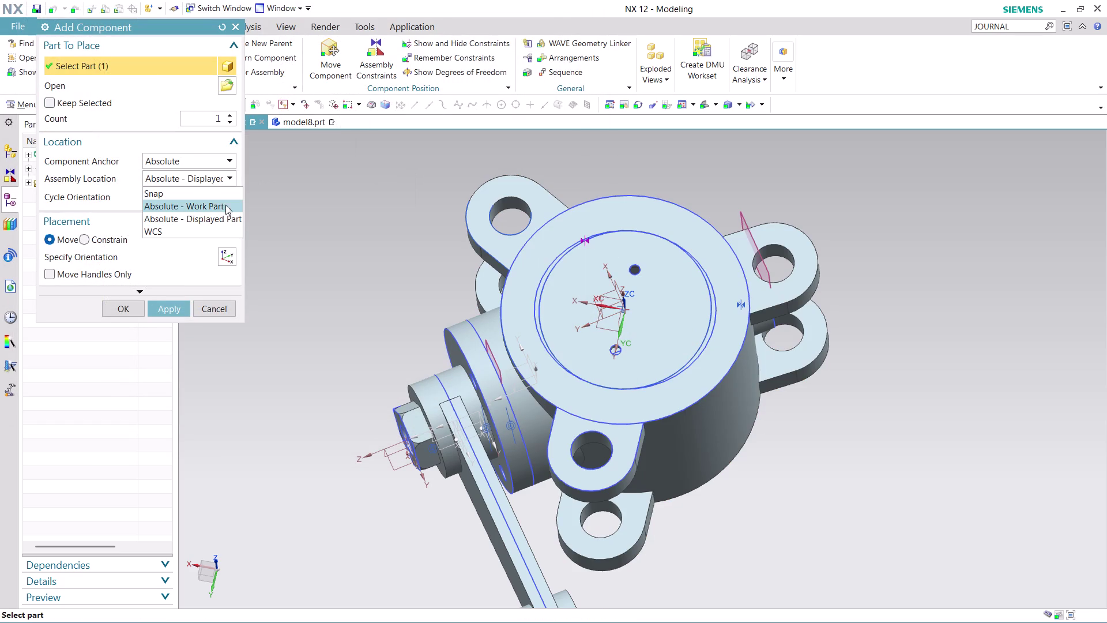
click(225, 209)
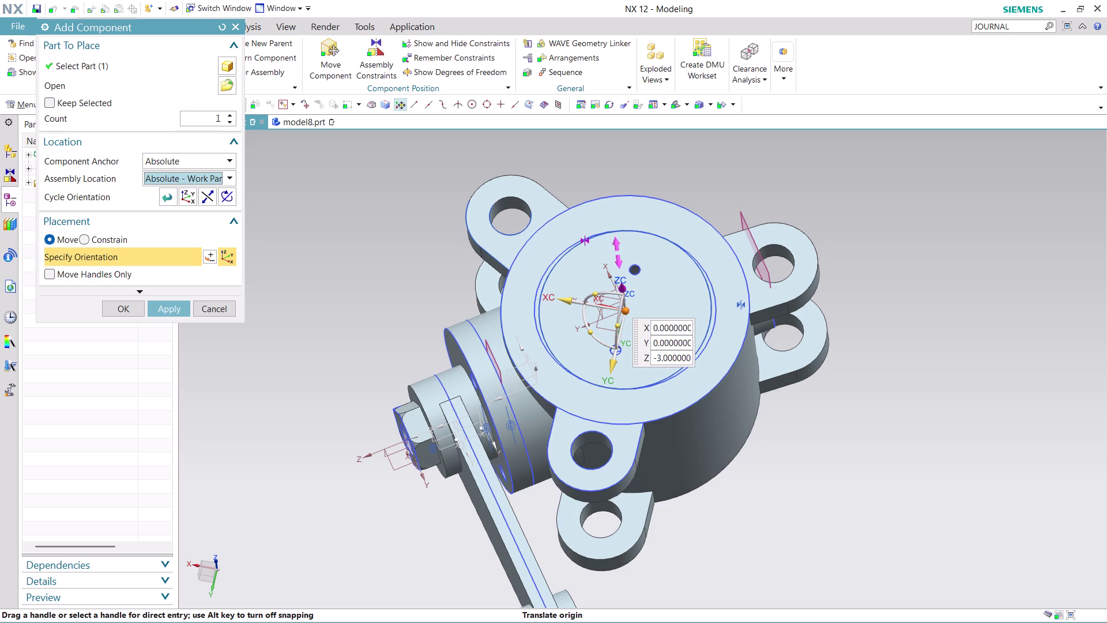
drag(617, 287, 593, 218)
middle_drag(803, 441, 792, 411)
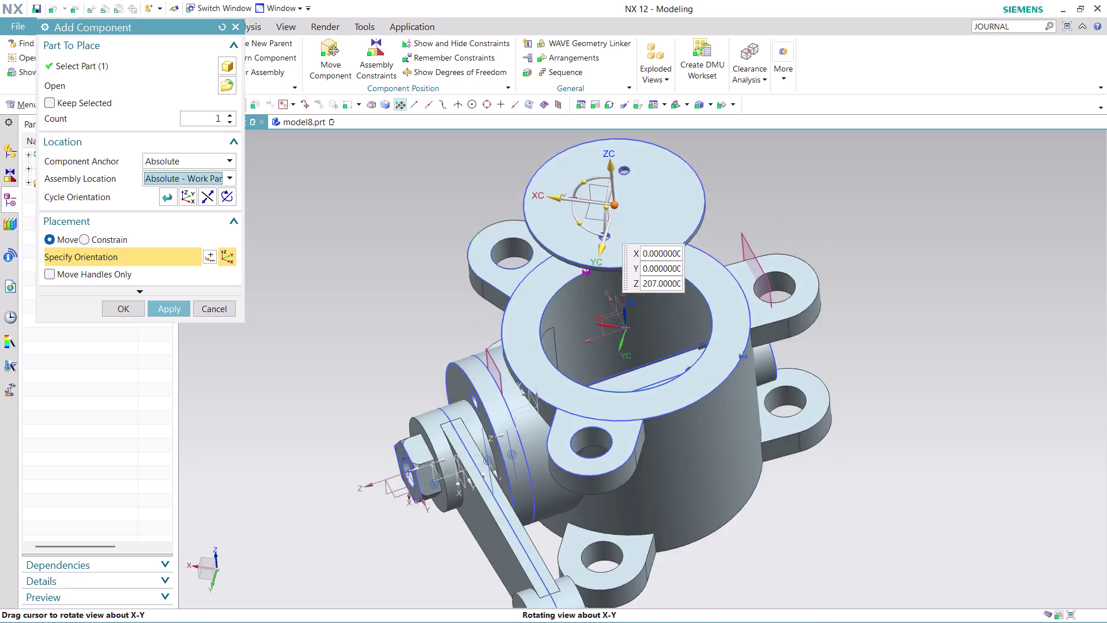
middle_drag(793, 411, 777, 370)
click(108, 306)
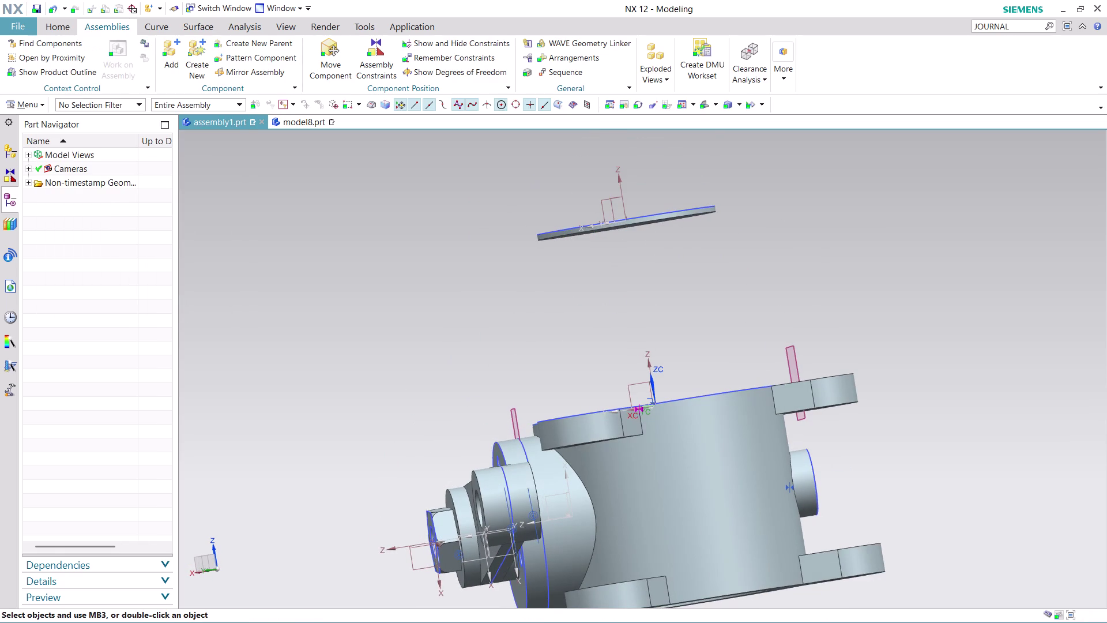
In Assembly Constraints, try a Distance constraint on the cover disc's underside face.
click(378, 49)
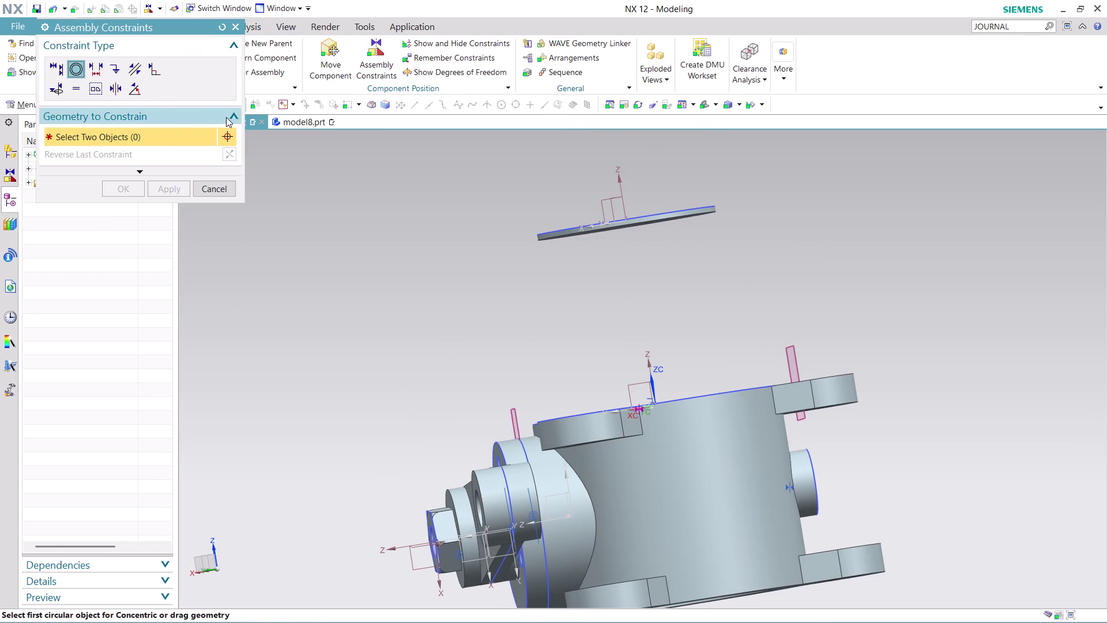
click(101, 73)
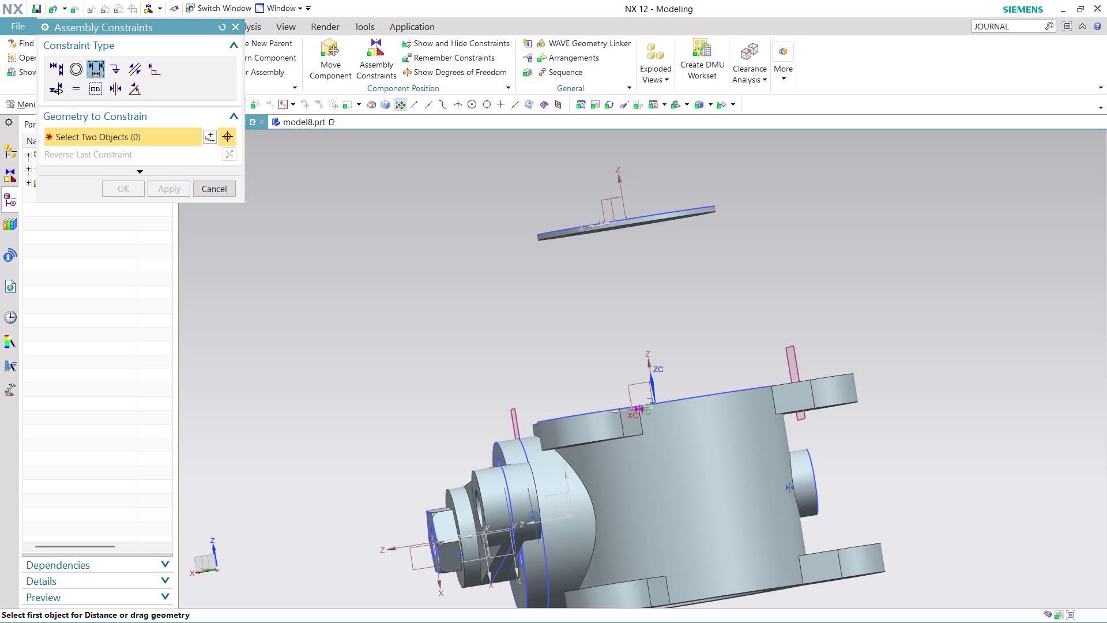
middle_drag(705, 246, 697, 221)
click(690, 258)
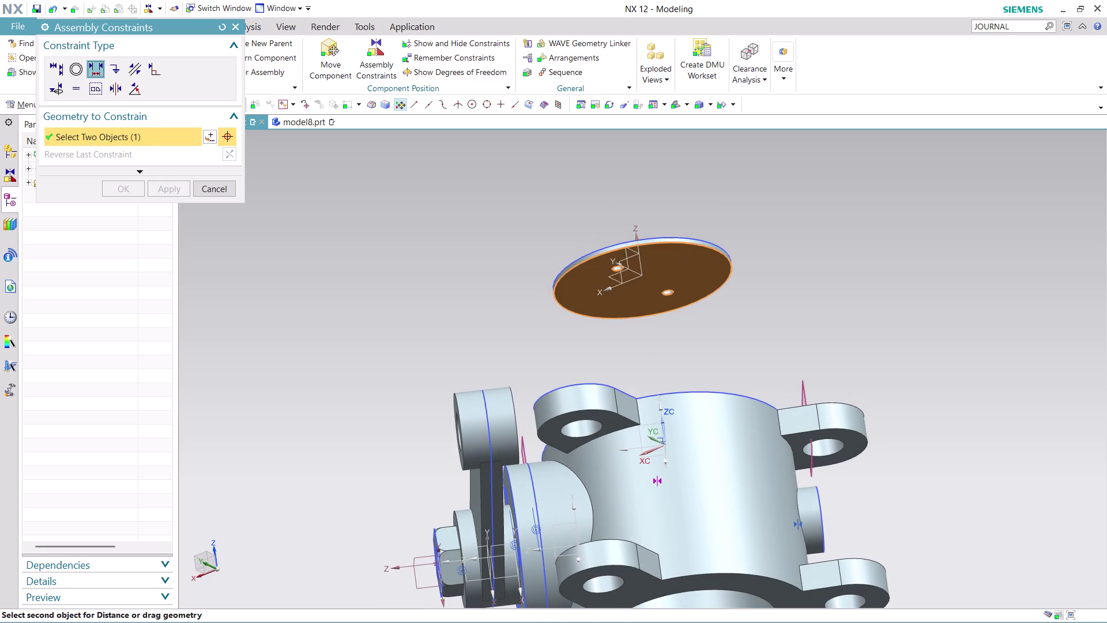
middle_drag(728, 302, 771, 382)
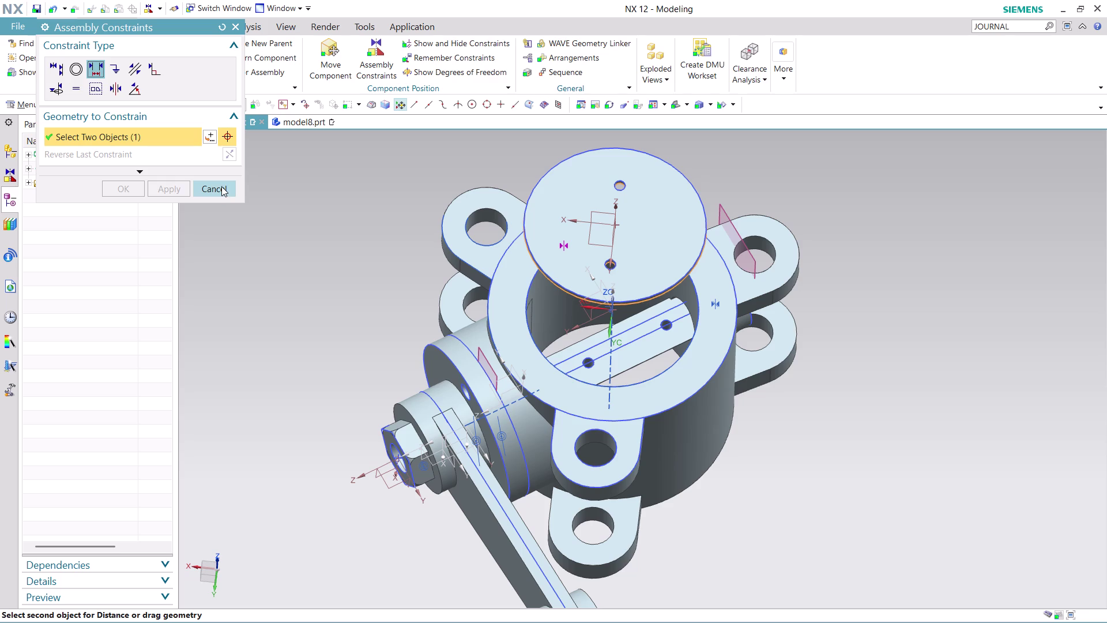
Trial a Touch Align edge alignment, undo it, cancel, and select the cover disc.
click(57, 71)
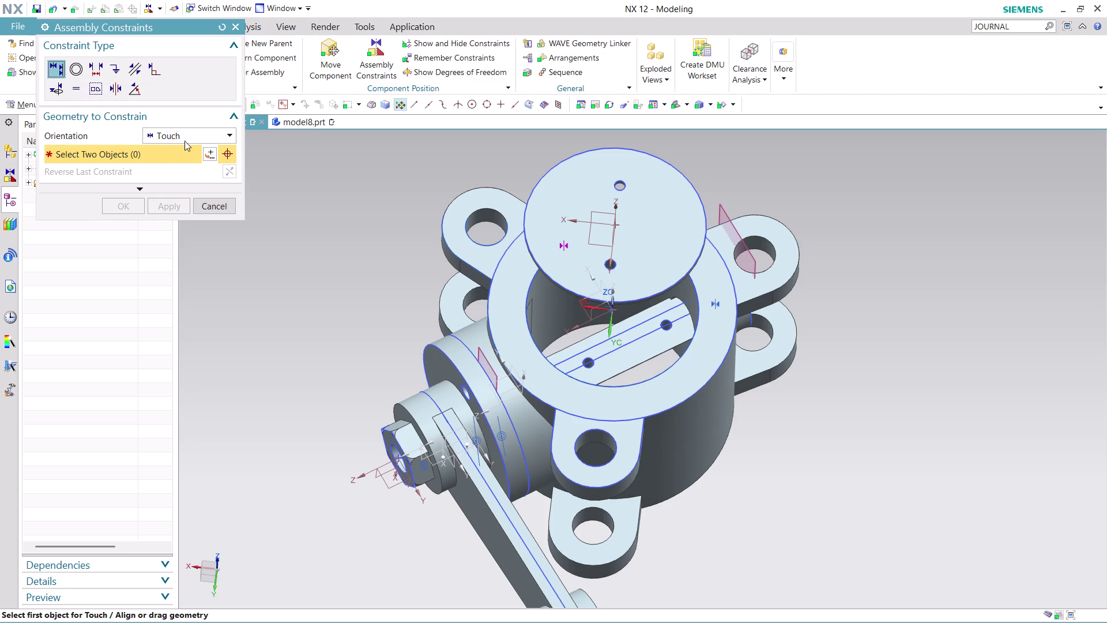
click(201, 135)
click(186, 177)
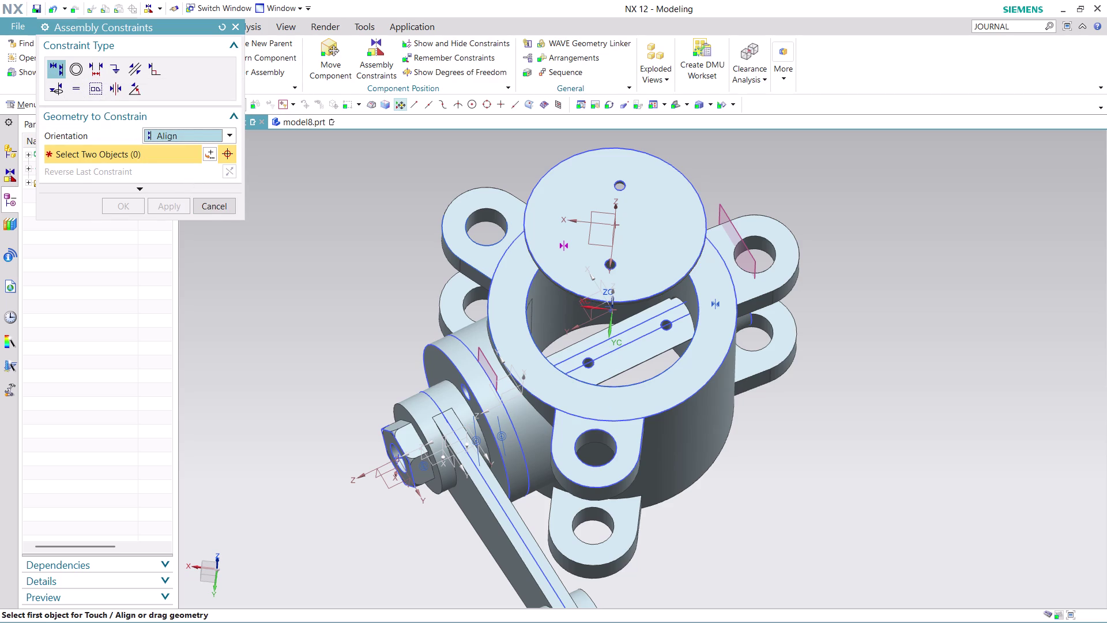
click(622, 182)
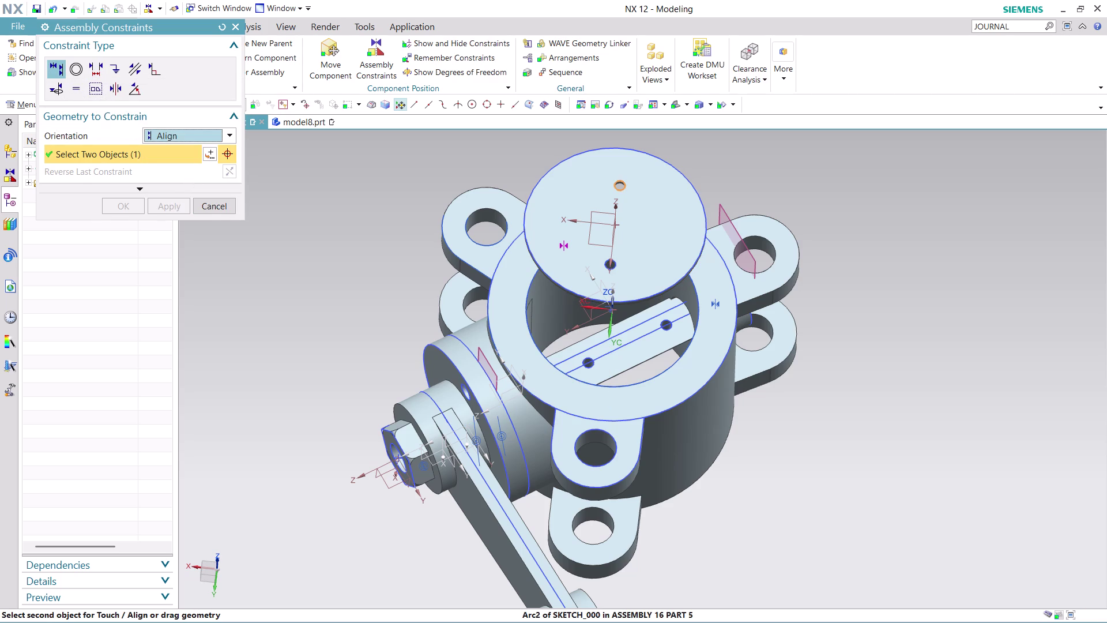
click(666, 319)
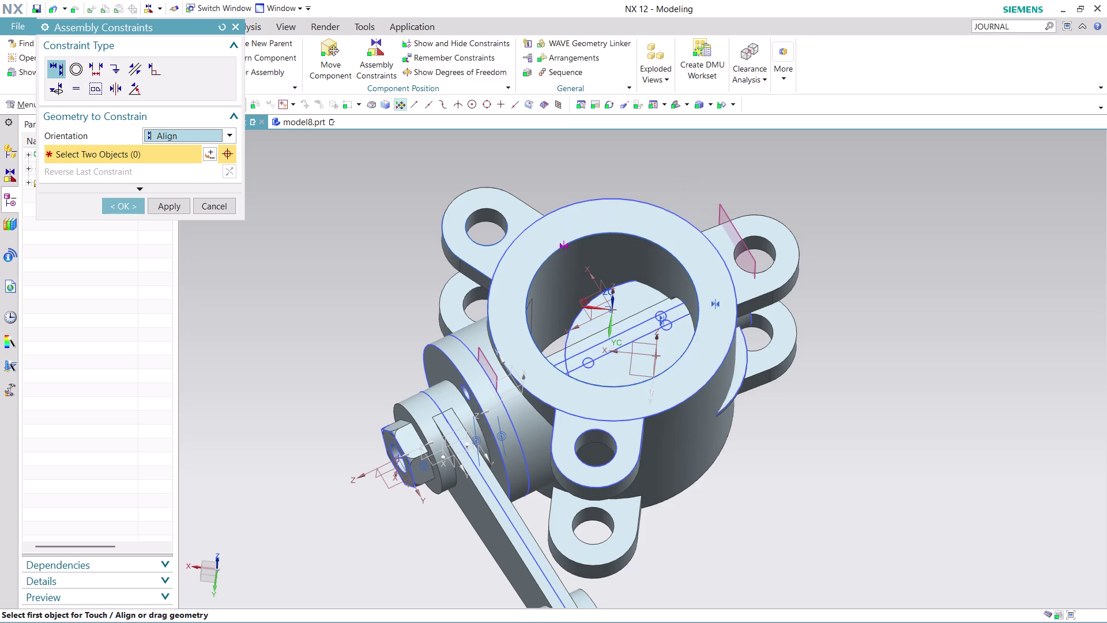
key(ctrl+z)
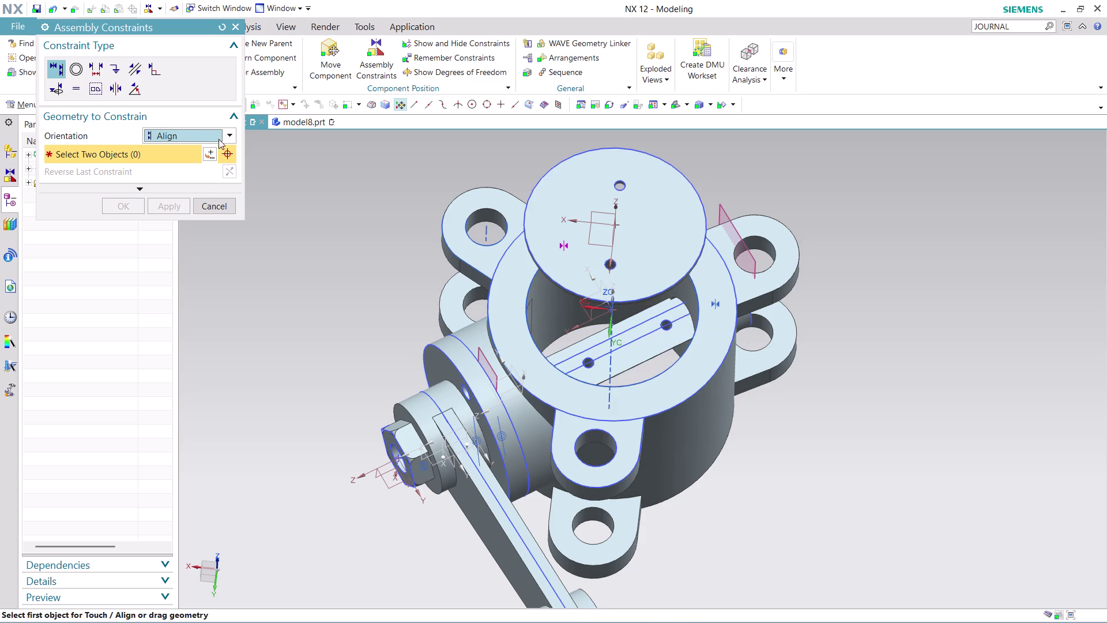
click(223, 207)
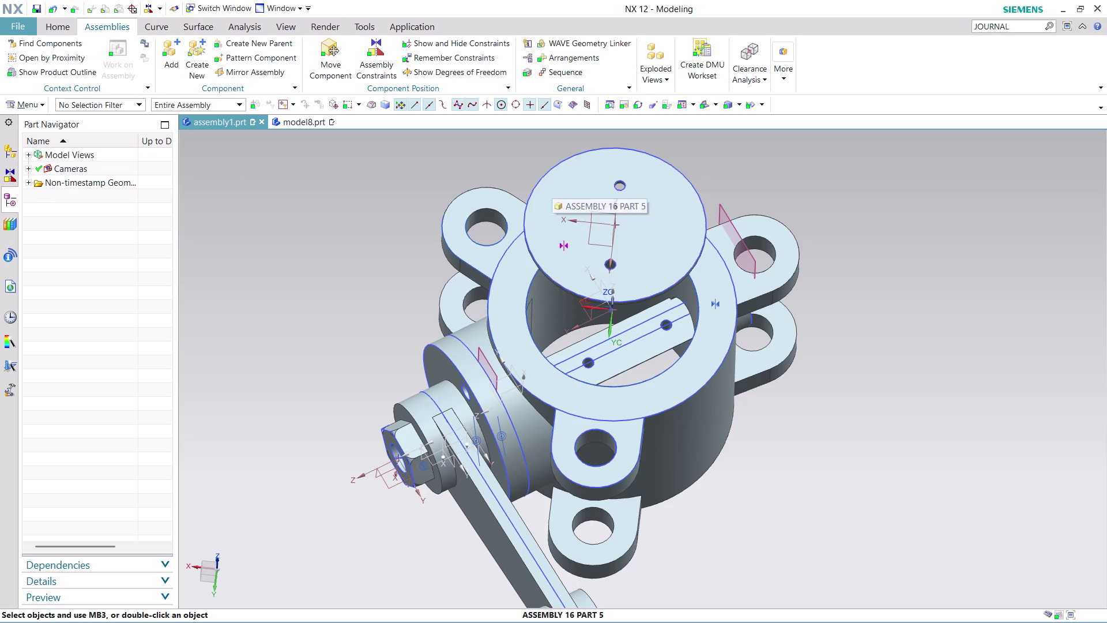
click(327, 64)
Spin the PART 5 cover disc about its vertical ZC axis with Move Component and confirm.
click(631, 253)
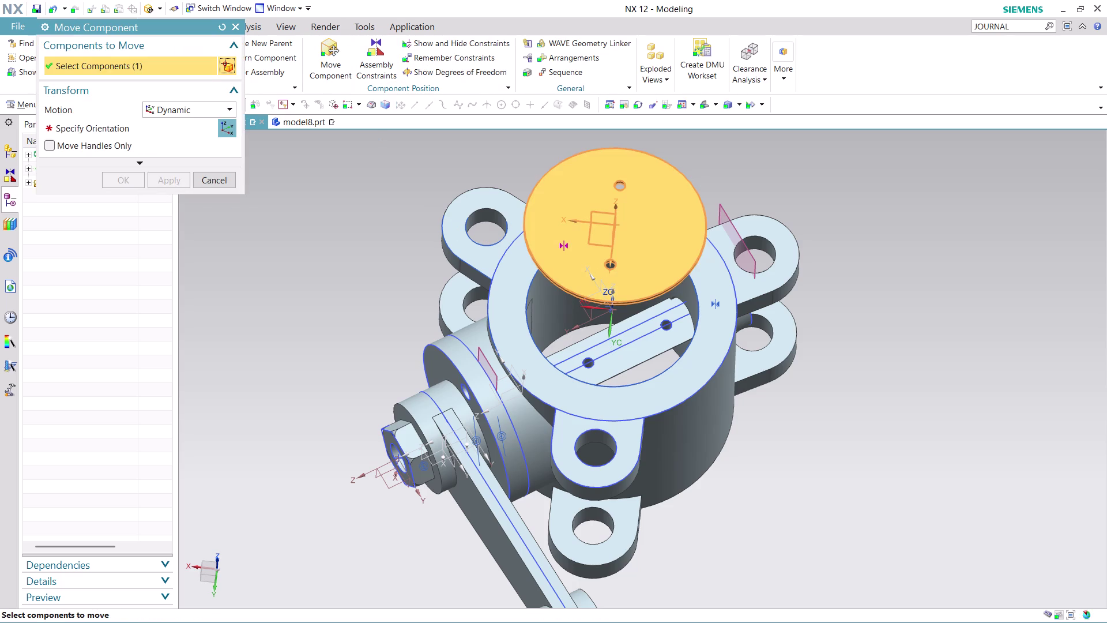
click(231, 125)
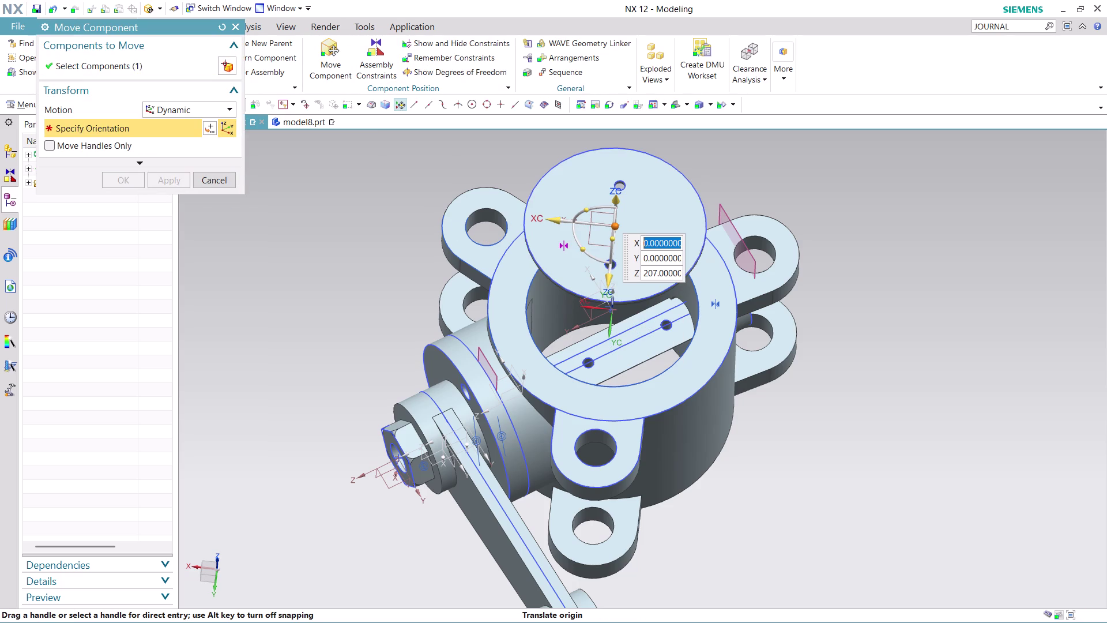
drag(587, 249, 570, 240)
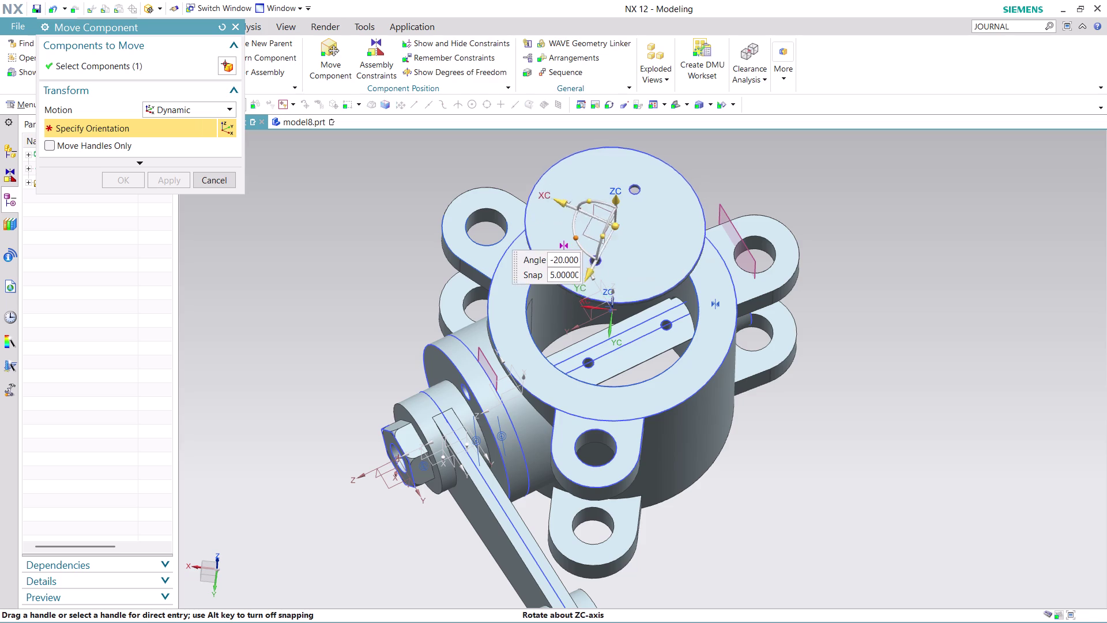
drag(570, 240, 537, 209)
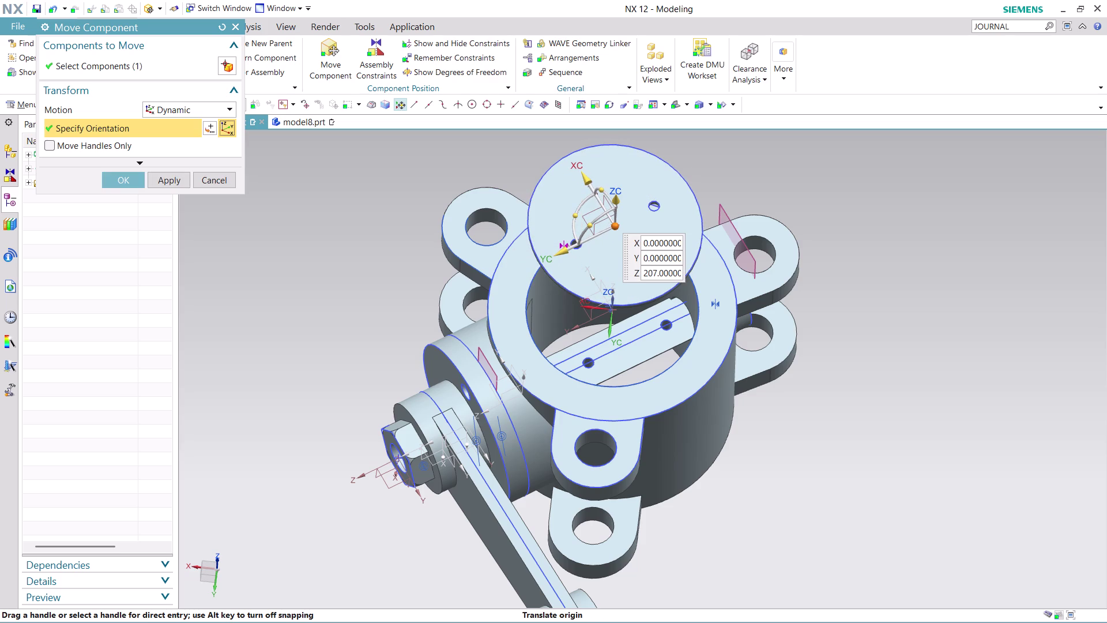
middle_click(781, 210)
scroll(down, 3)
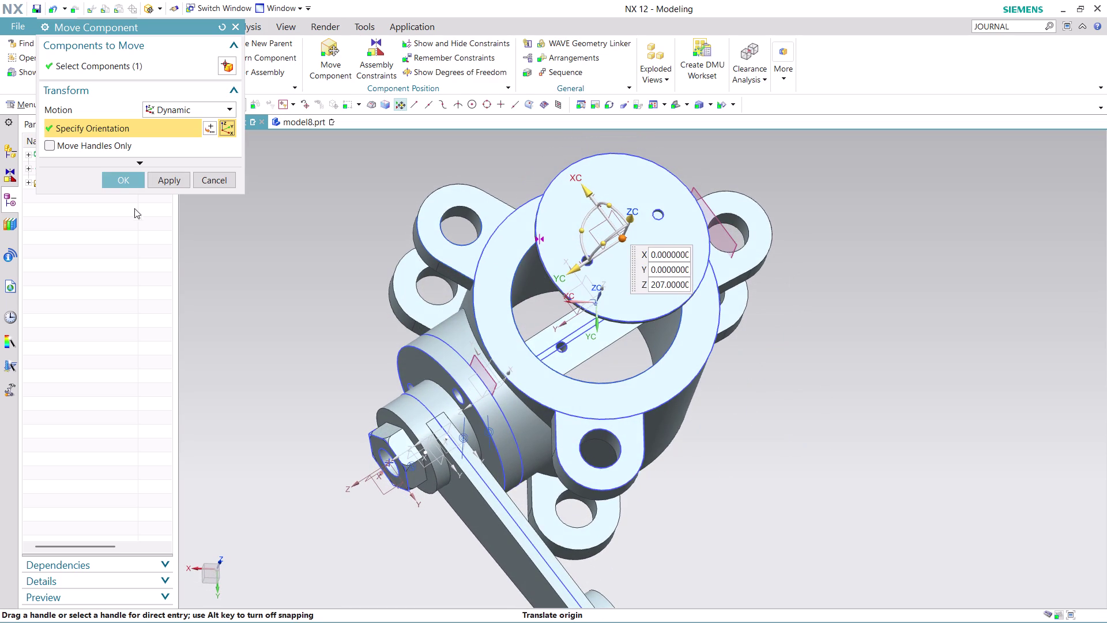
click(131, 180)
Start a Distance constraint between the cover disc underside and the housing's top ring face.
click(386, 53)
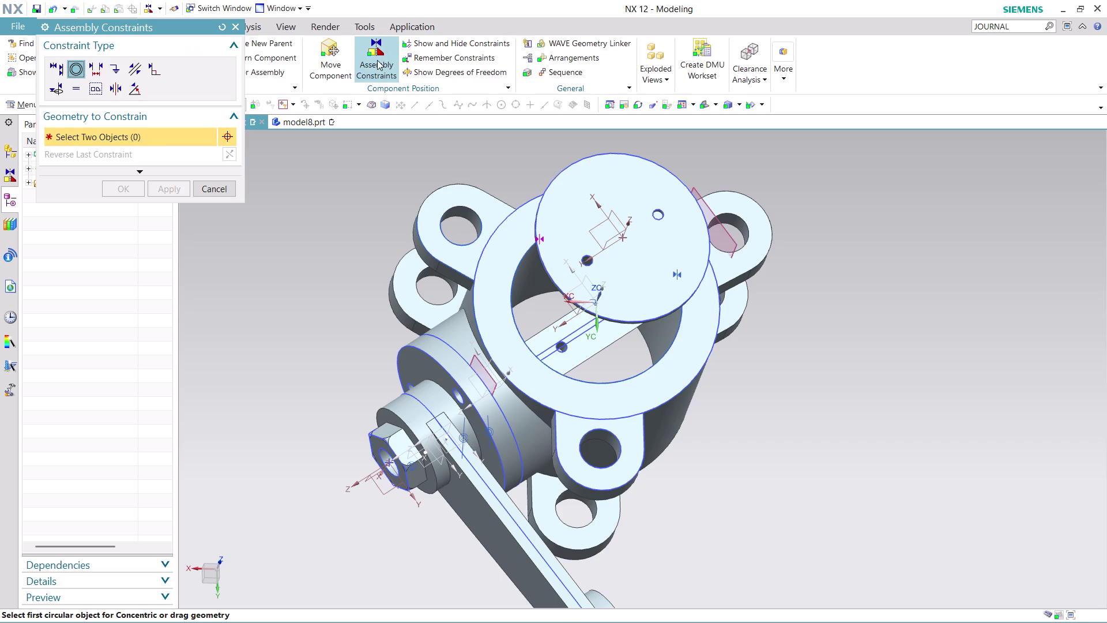
click(100, 71)
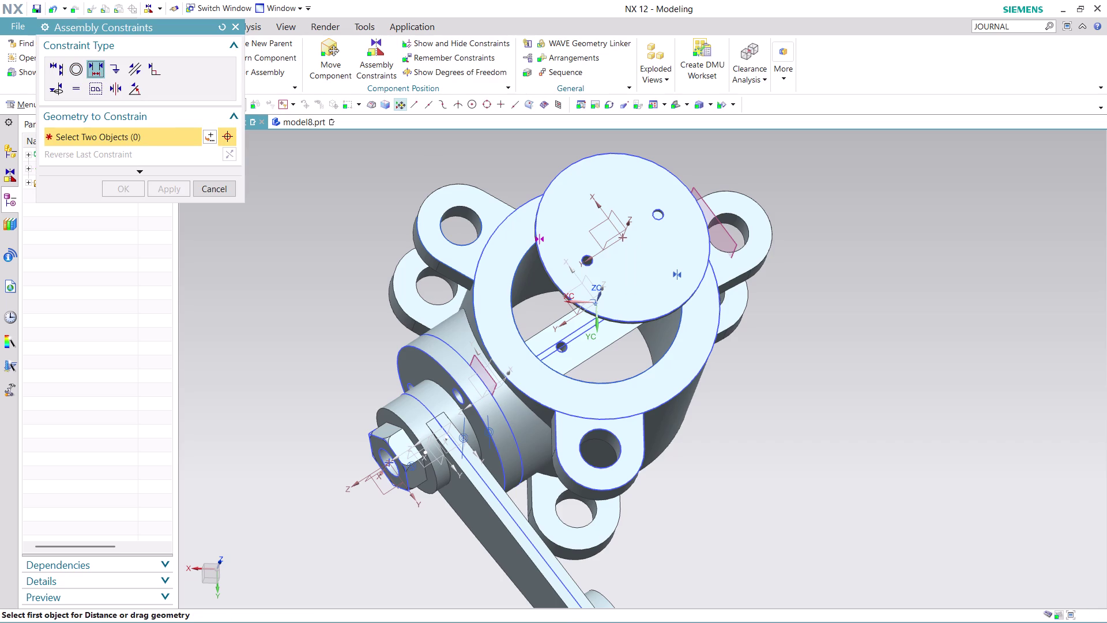
scroll(down, 3)
scroll(up, 3)
middle_drag(833, 404, 822, 382)
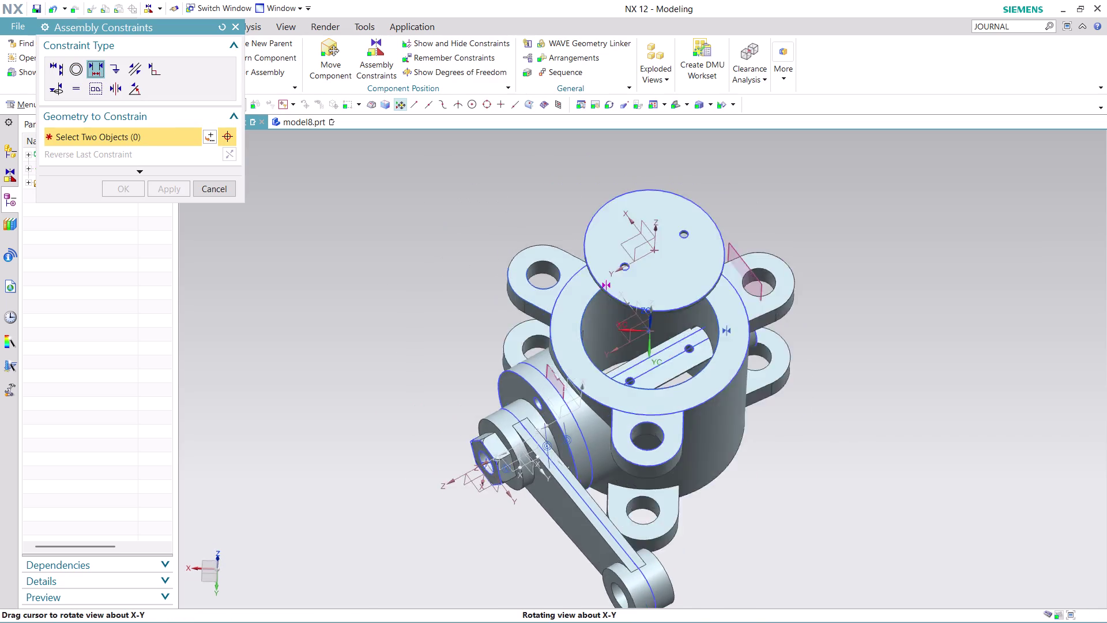
middle_drag(821, 383, 805, 360)
scroll(up, 3)
scroll(up, 3)
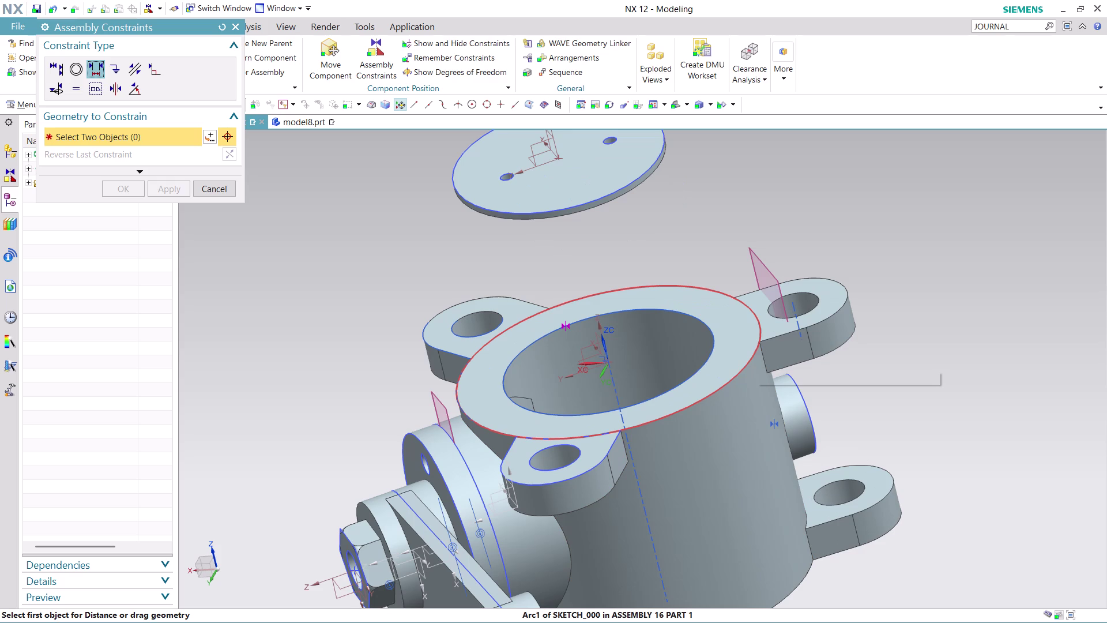
scroll(down, 3)
middle_drag(850, 311, 850, 263)
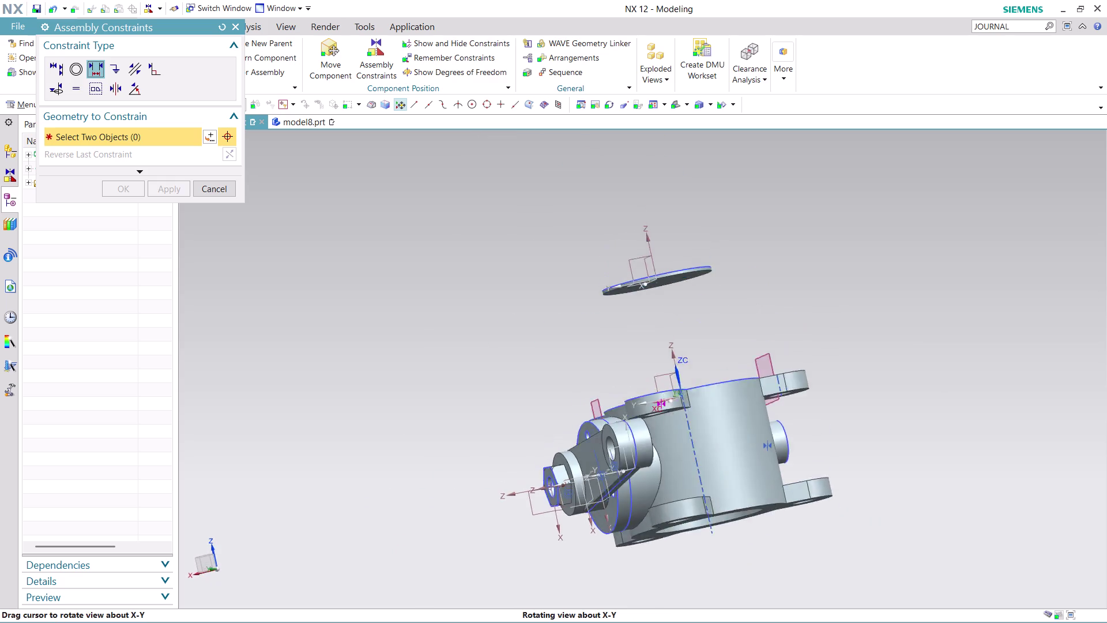
middle_drag(850, 263, 843, 251)
click(691, 301)
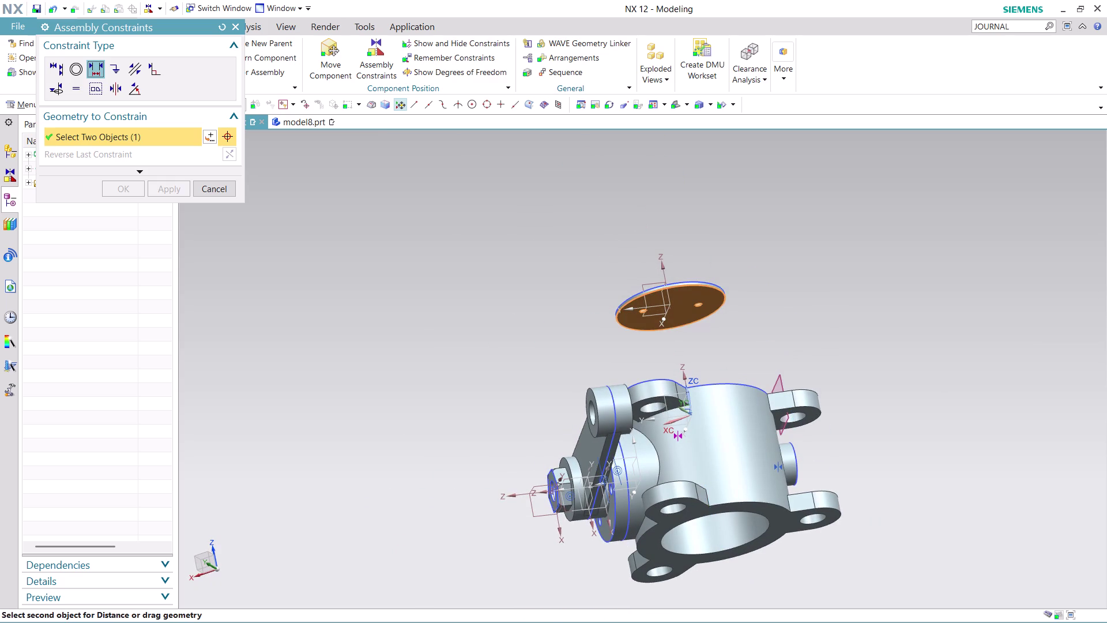
middle_drag(766, 316, 810, 385)
middle_click(810, 386)
click(651, 354)
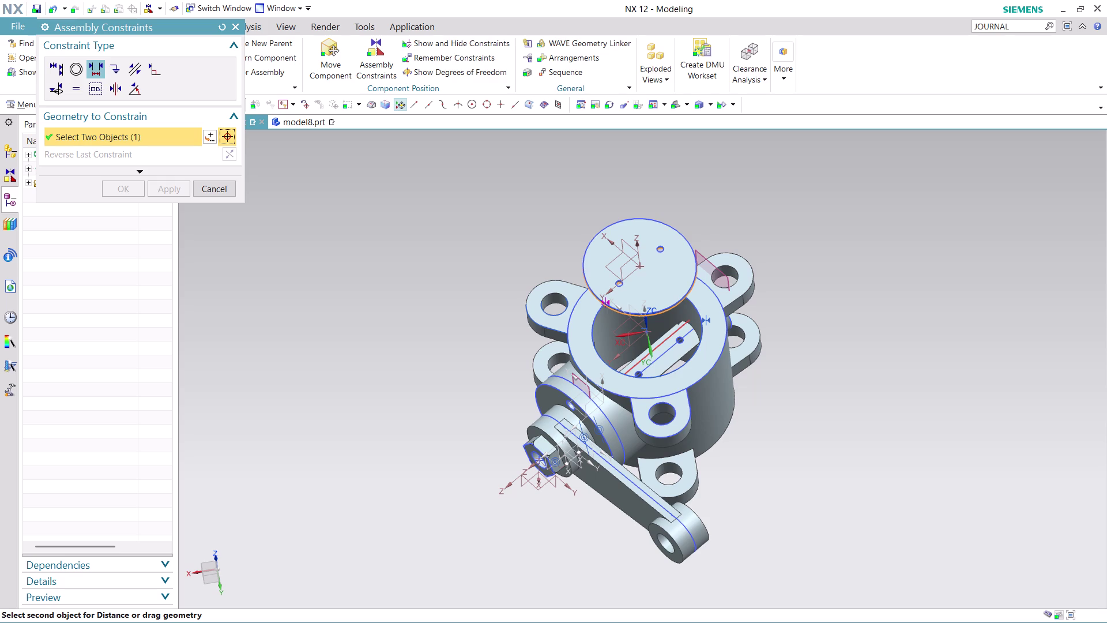
click(665, 362)
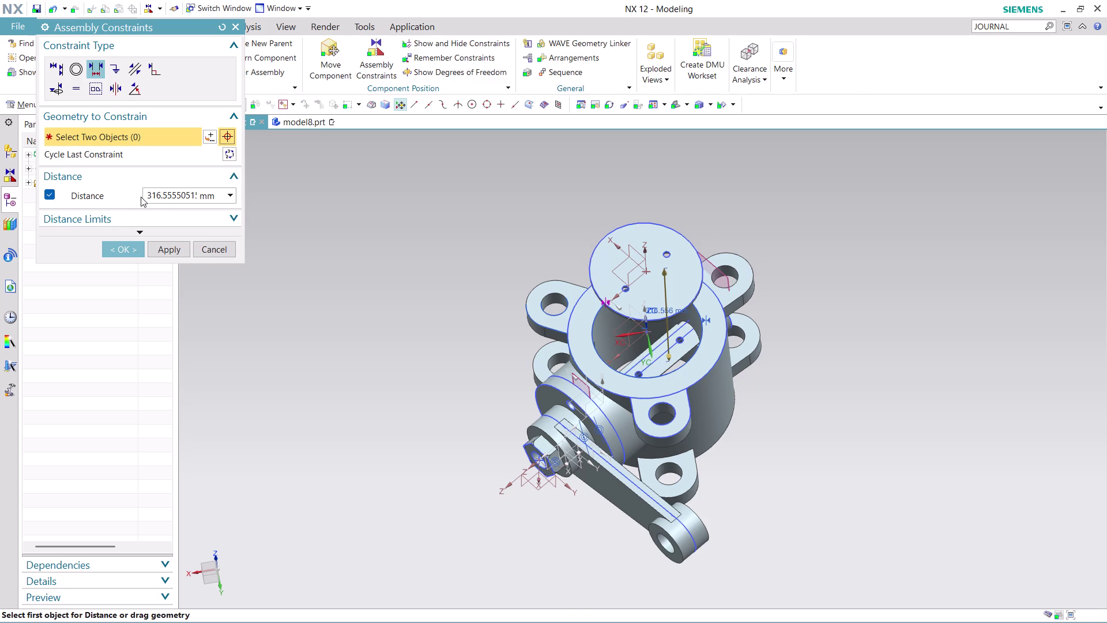
Set the distance to 50 mm, apply it, inspect the result and exit.
drag(147, 195, 195, 196)
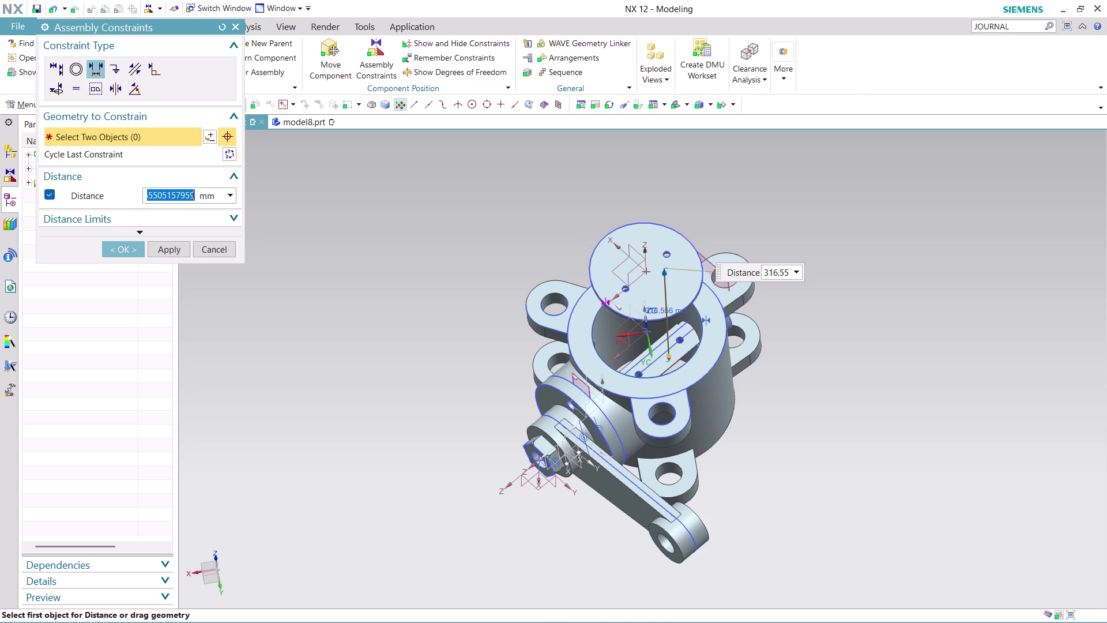
drag(195, 196, 233, 196)
text(50)
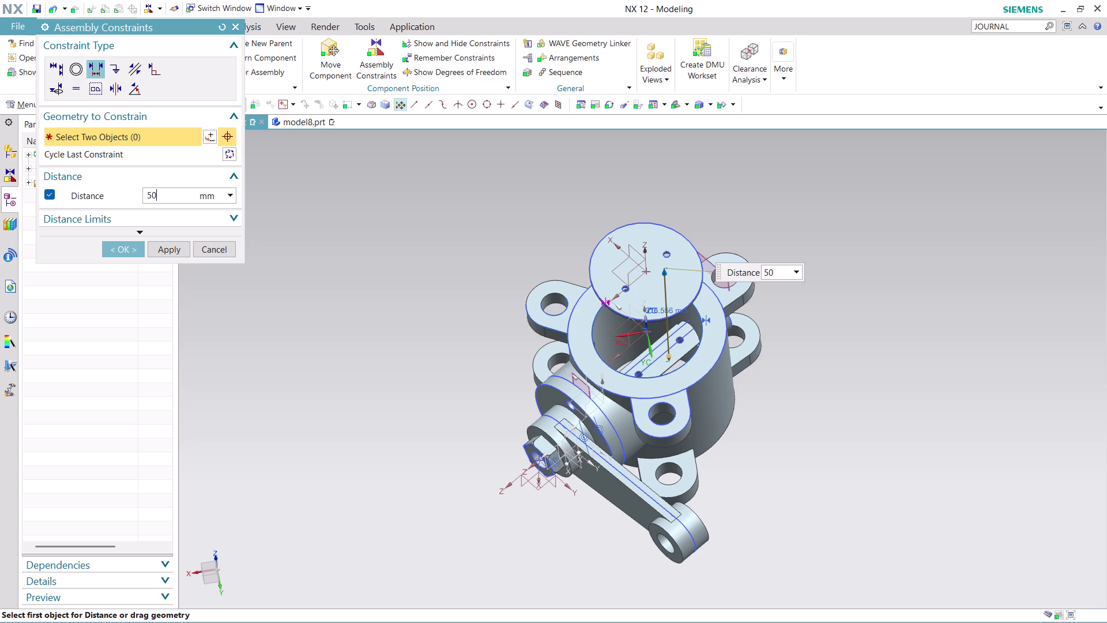
click(170, 252)
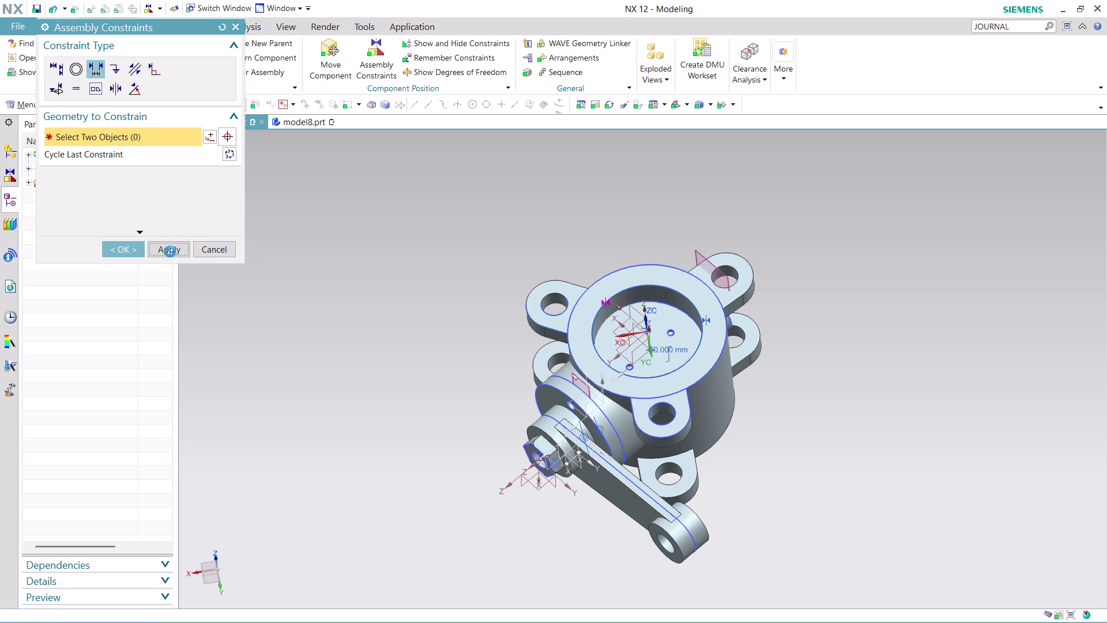
scroll(down, 3)
scroll(down, 3)
scroll(up, 3)
middle_drag(776, 373, 761, 321)
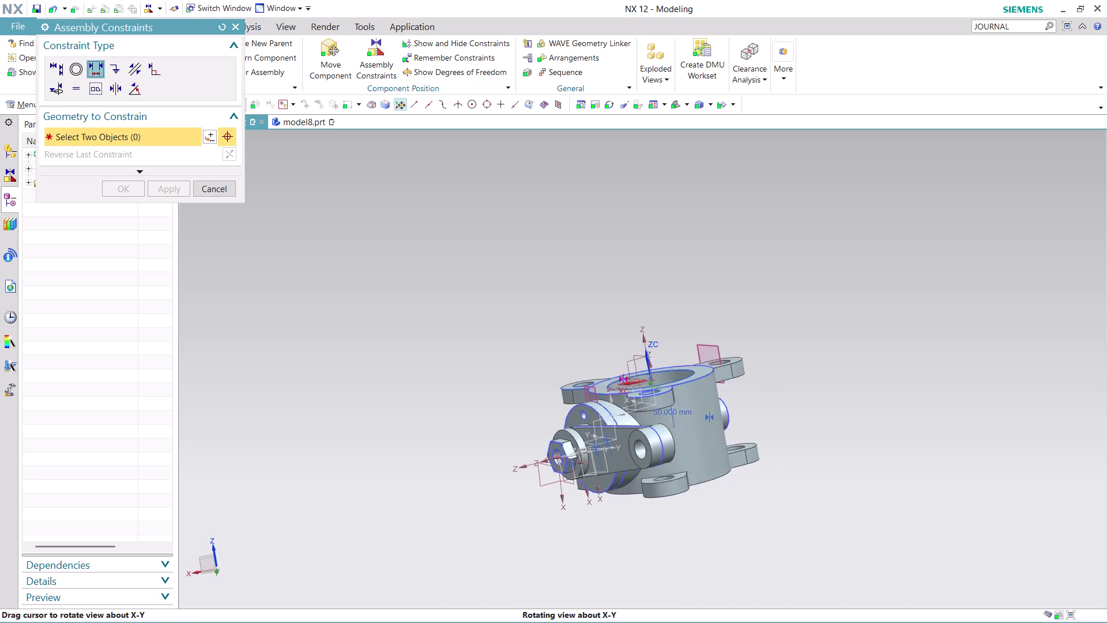
middle_drag(761, 321, 728, 351)
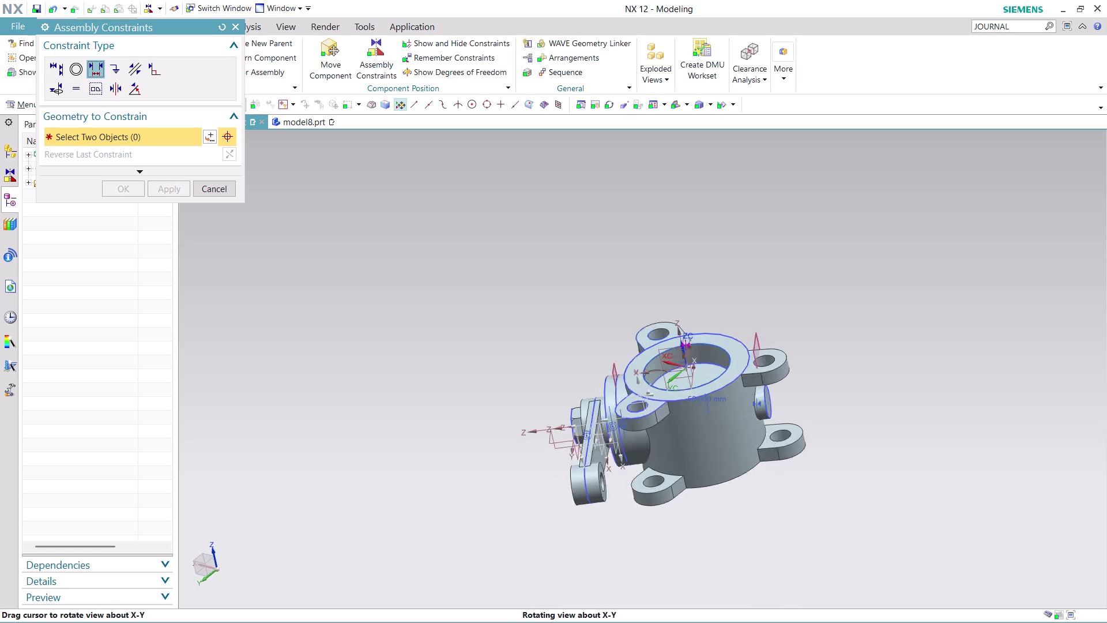
middle_drag(728, 350, 775, 353)
scroll(up, 3)
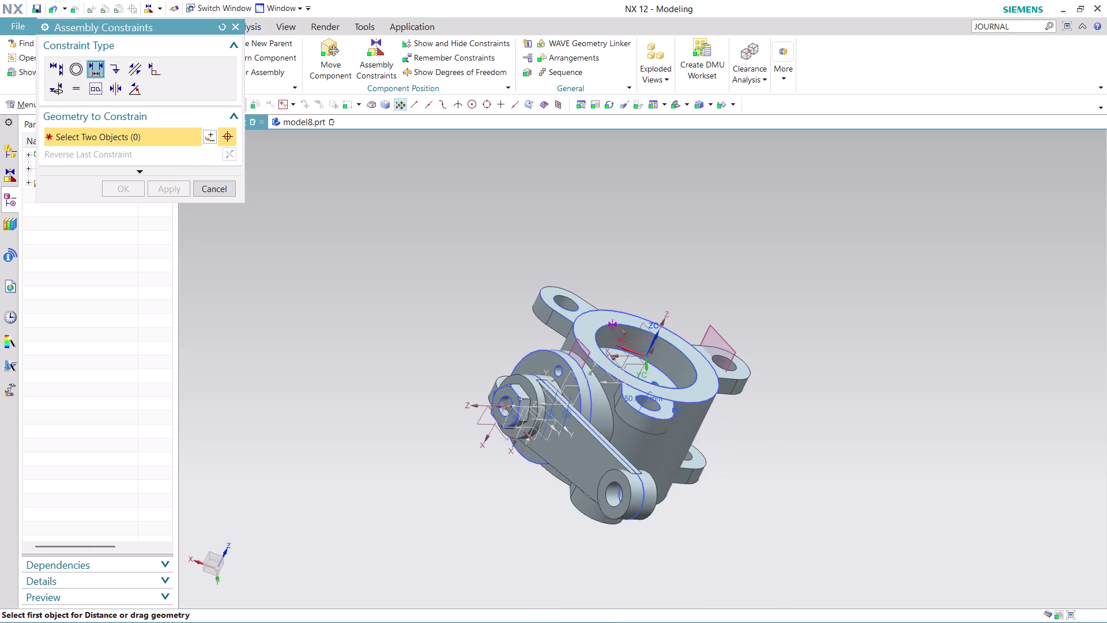
scroll(up, 3)
scroll(up, 3)
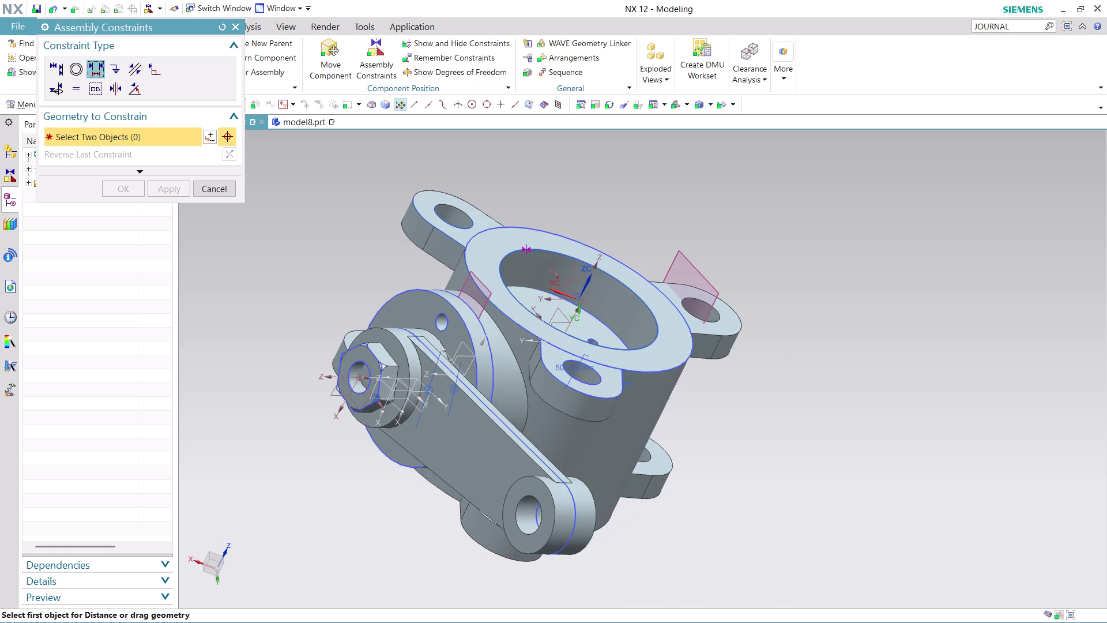
click(226, 188)
scroll(down, 3)
scroll(up, 3)
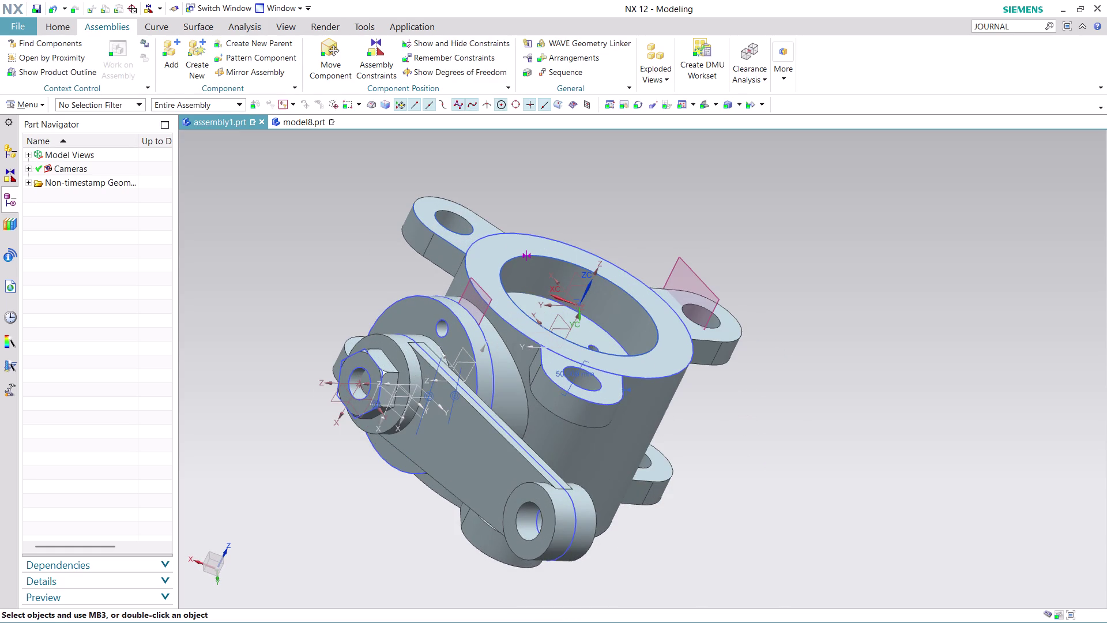
Close the model8.prt tab, choosing 'No - Close' to discard changes.
scroll(down, 3)
scroll(up, 3)
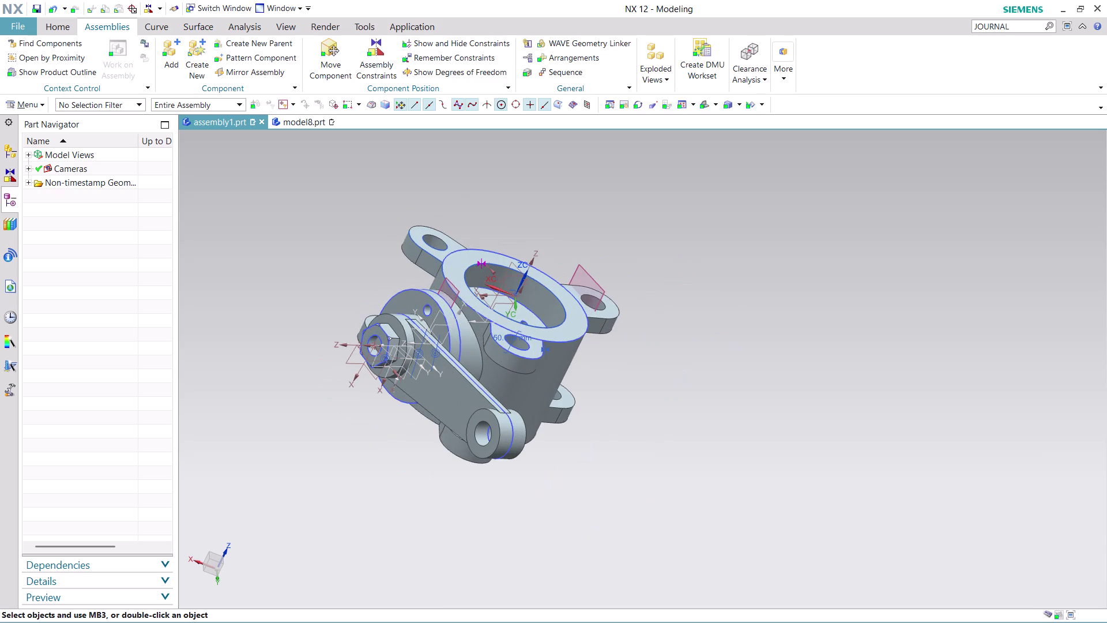
middle_drag(328, 321, 411, 348)
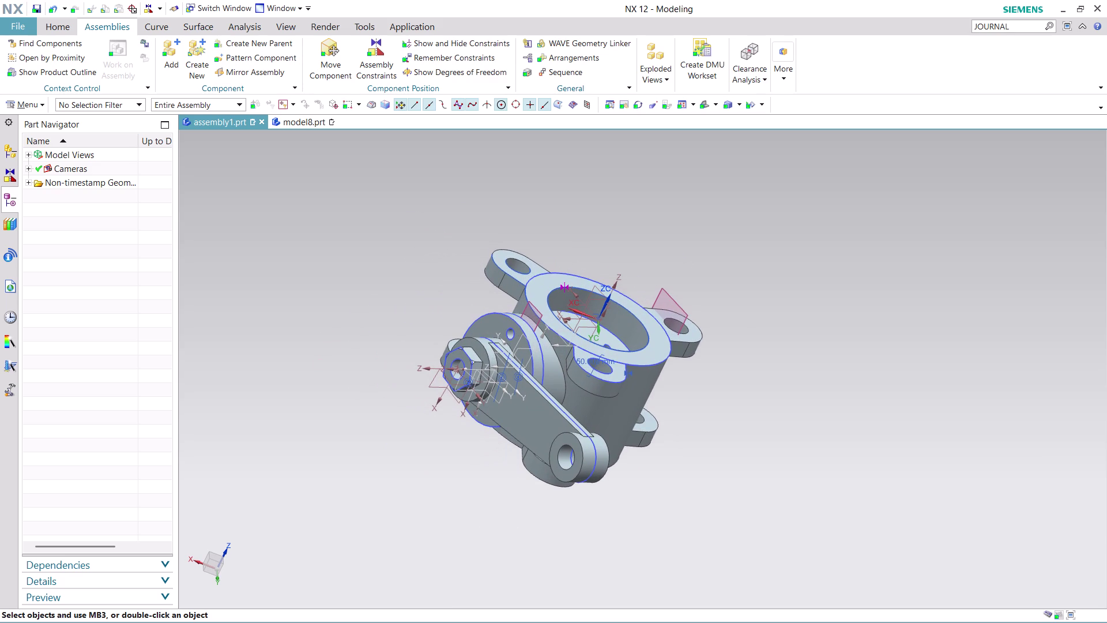
click(316, 128)
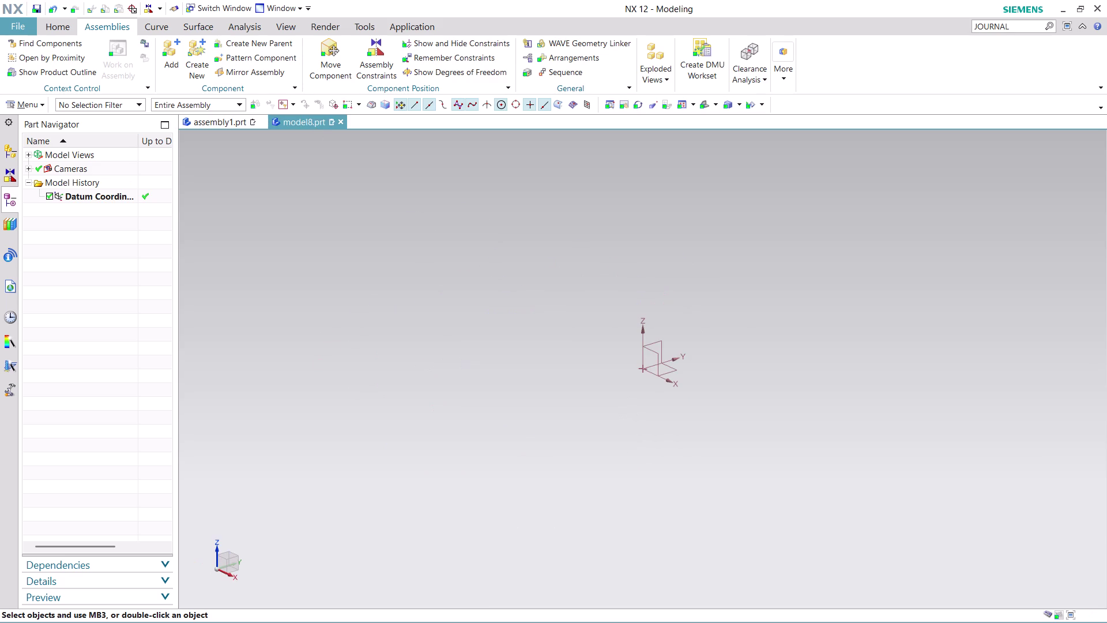
click(343, 123)
click(578, 344)
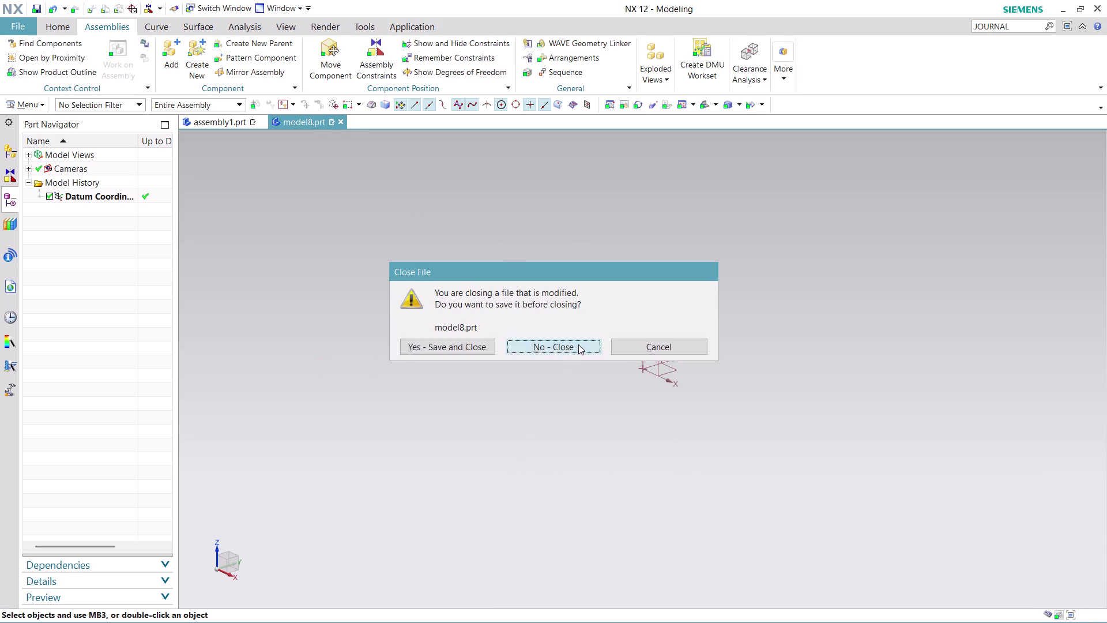
scroll(down, 3)
scroll(up, 3)
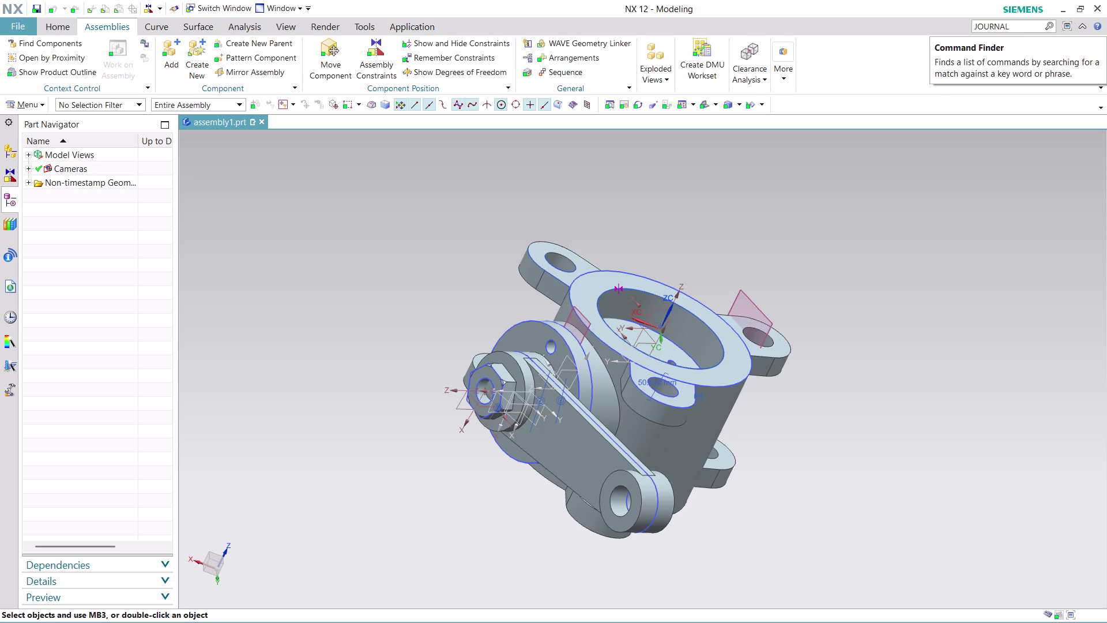
Start a new file from File > New and show the drawing templates.
click(13, 28)
click(34, 44)
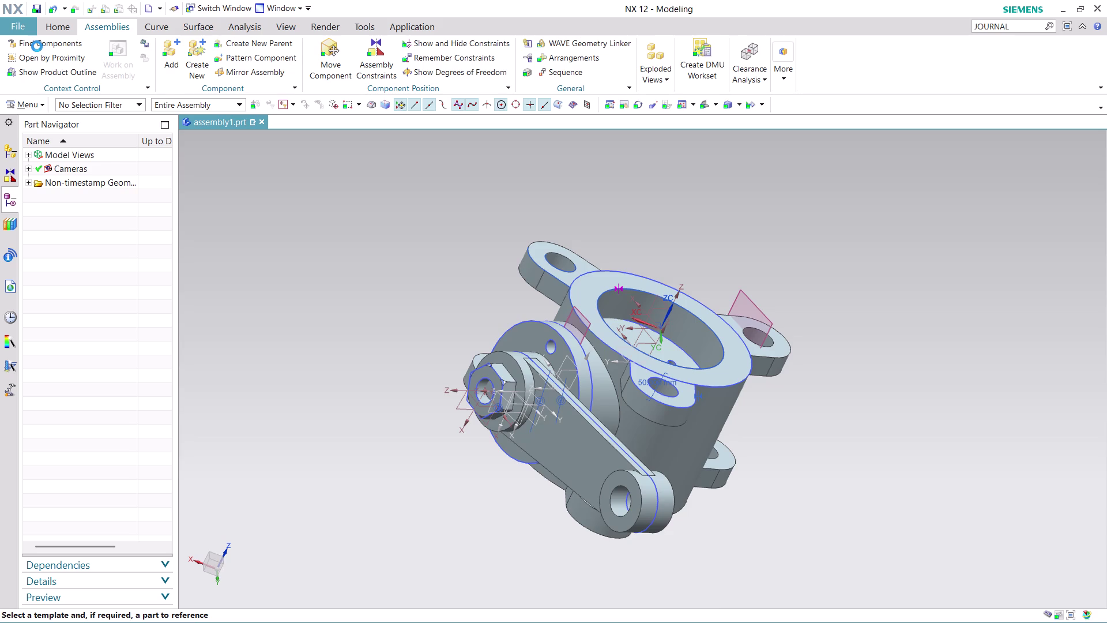
click(384, 300)
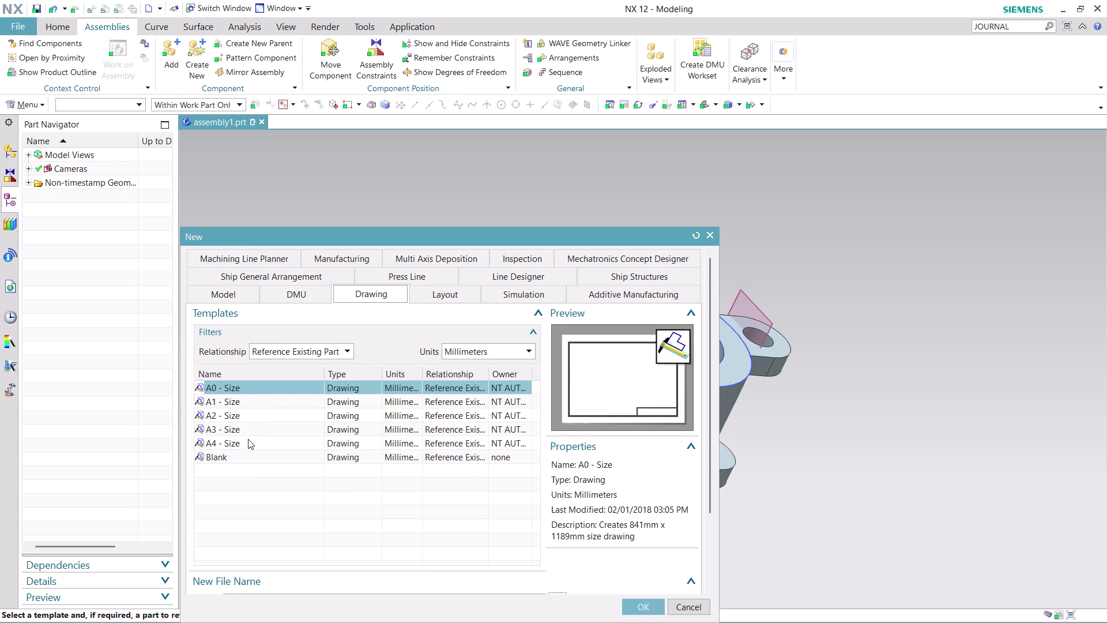
Create a drawing from the A4 - Size template and dismiss Populate Title Block.
click(251, 445)
click(648, 605)
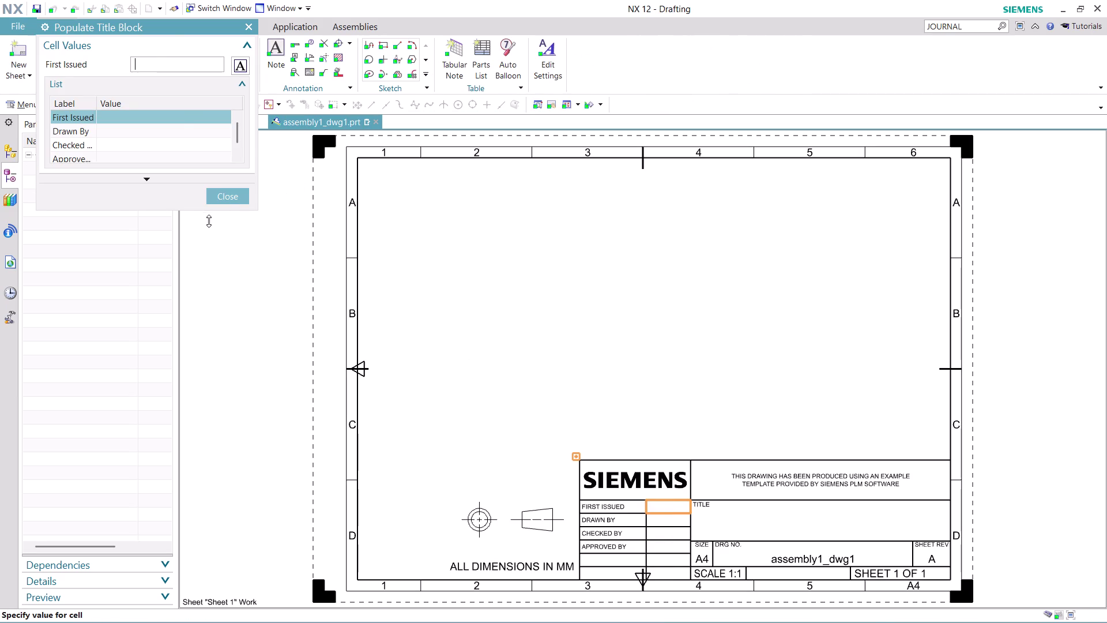
click(224, 200)
click(341, 287)
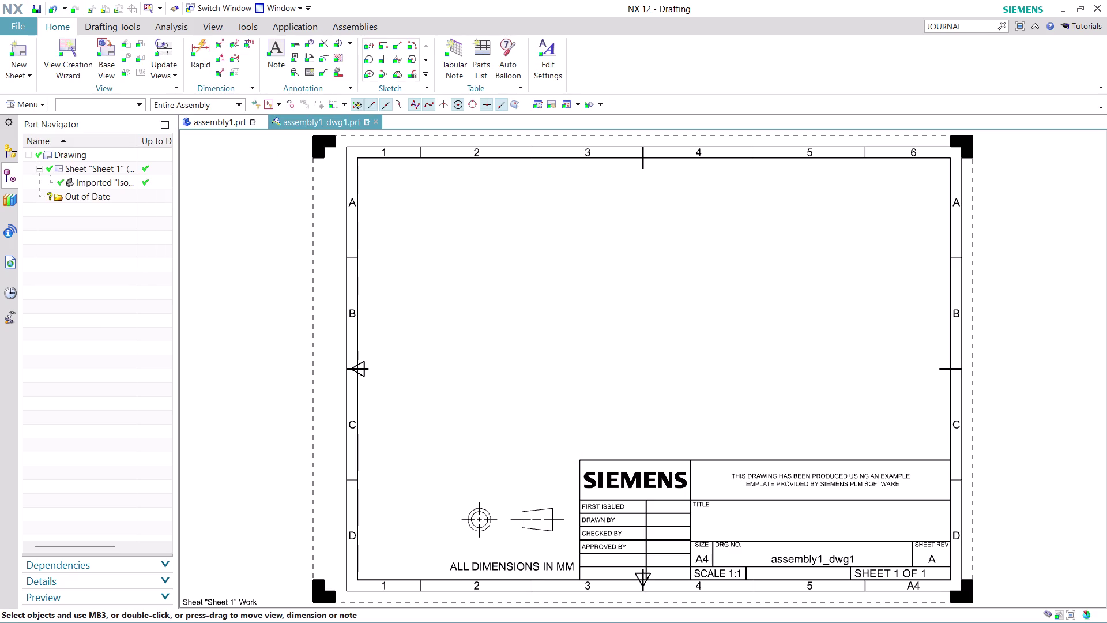
Open Base View, set the scale to 1:2, then cancel without placing.
click(107, 58)
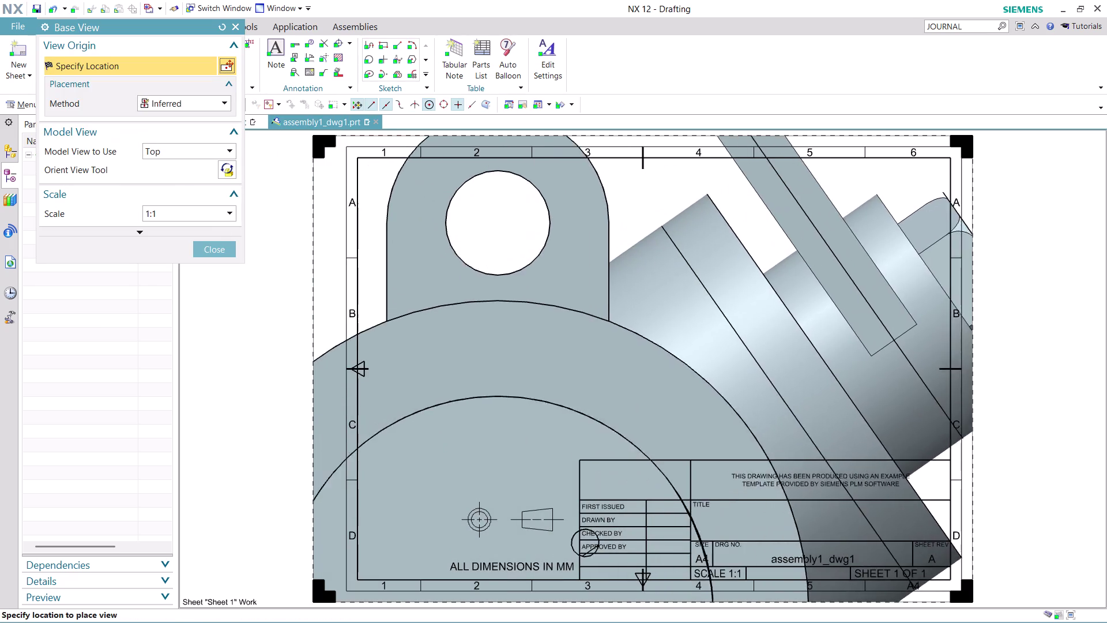
click(226, 213)
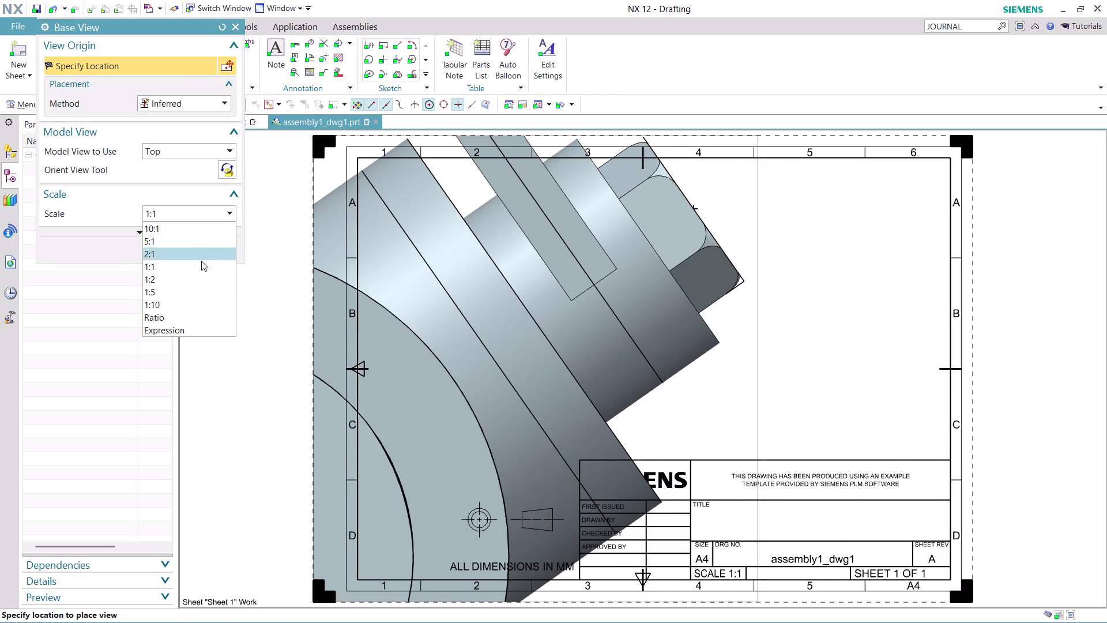
click(199, 280)
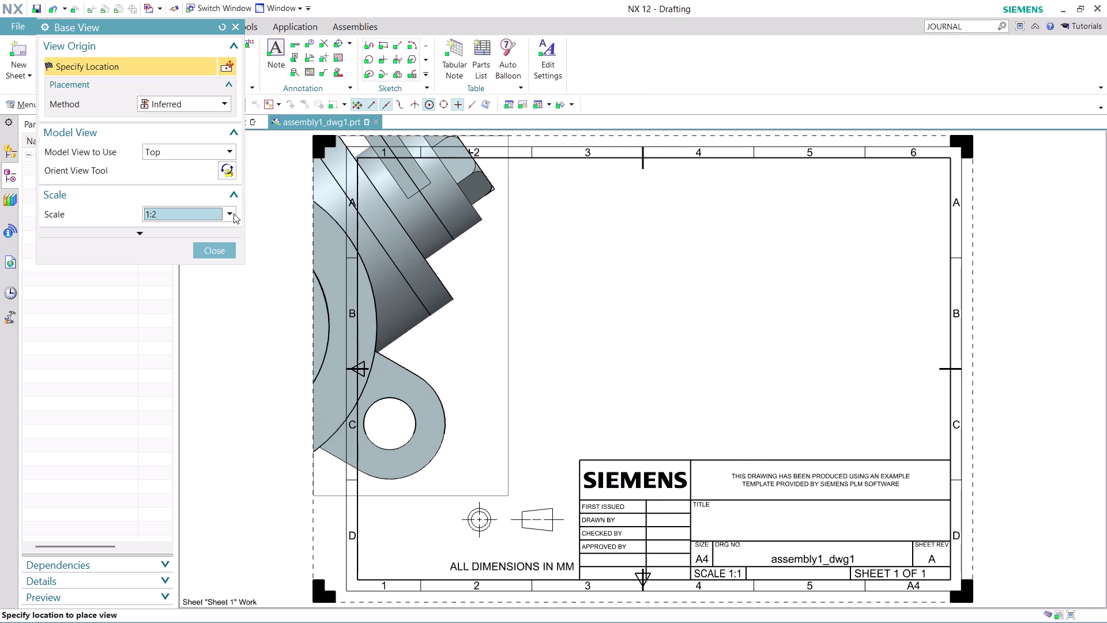
click(223, 252)
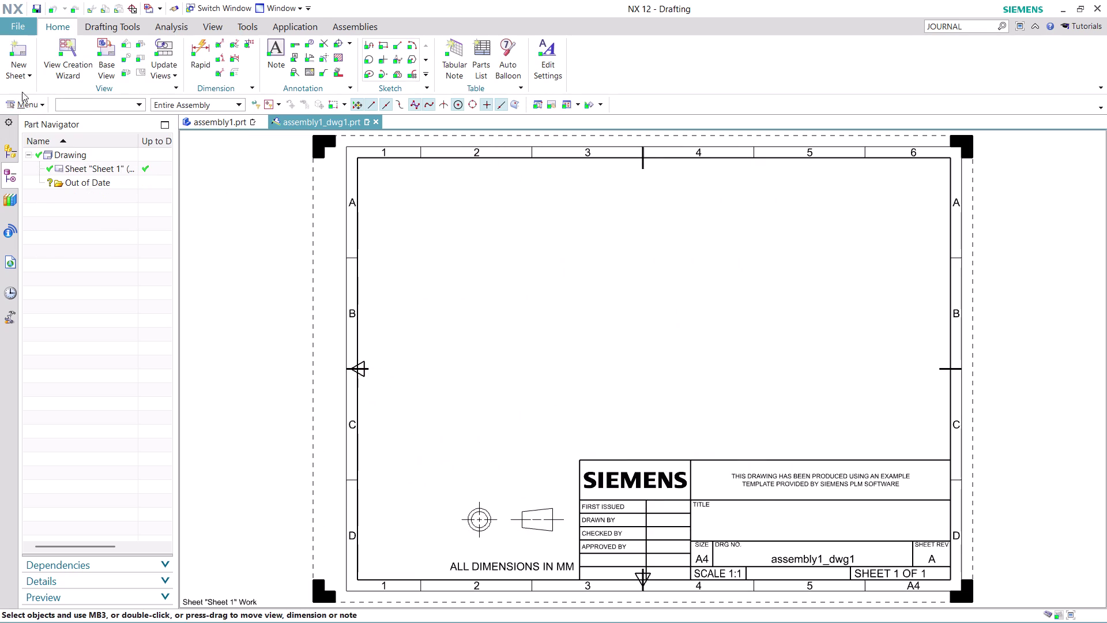
Change the sheet size to A3 - 297 x 420 in Edit Sheet, then start Base View.
click(19, 74)
click(42, 106)
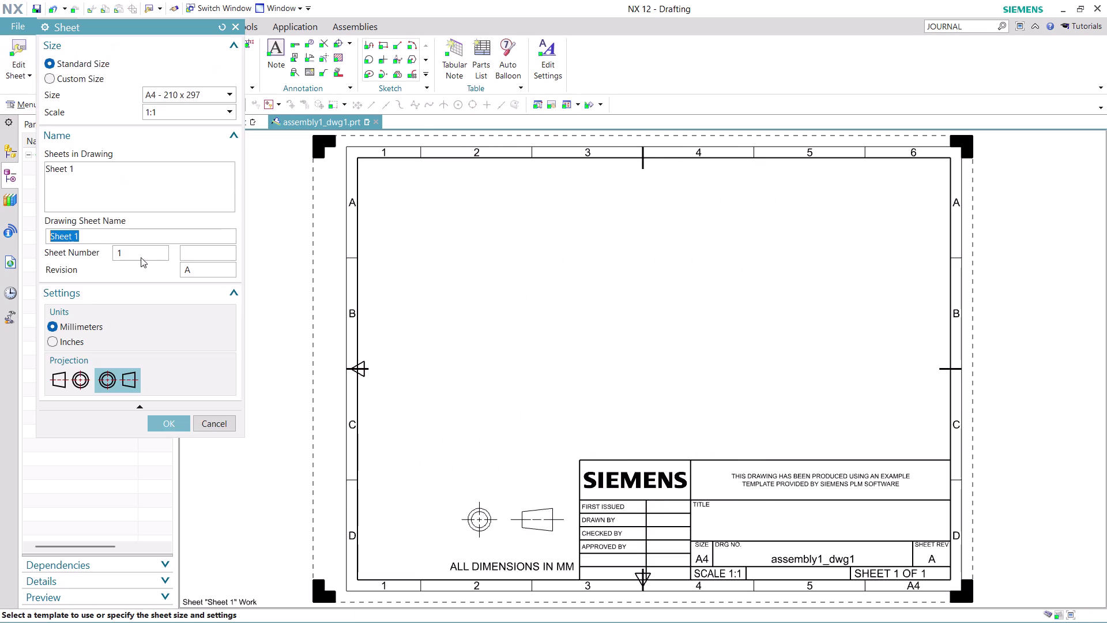
click(219, 94)
click(191, 121)
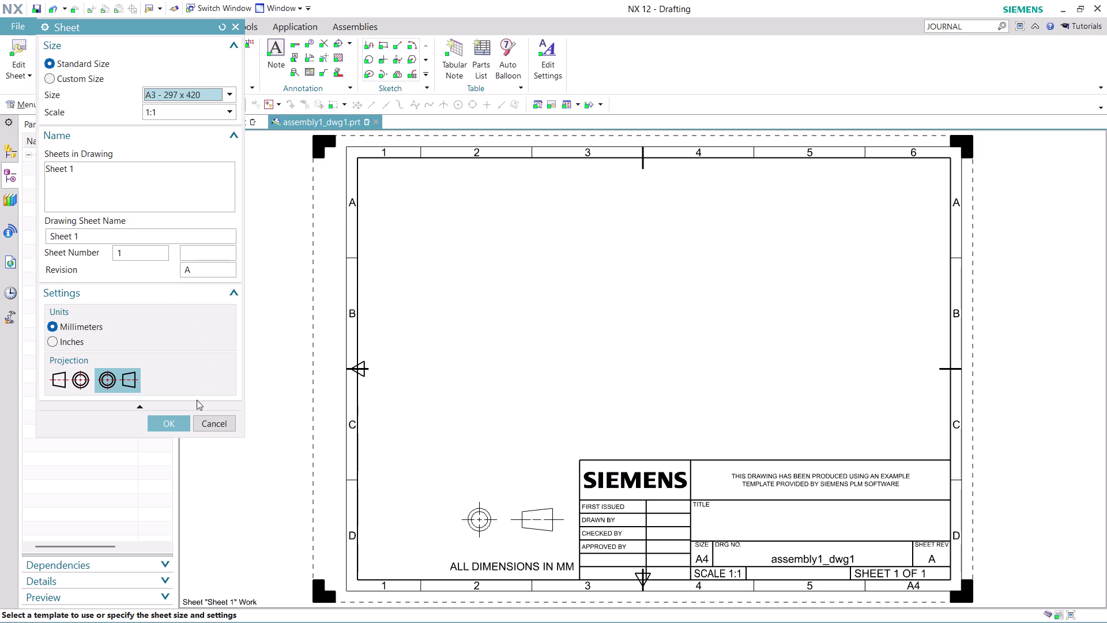
click(178, 423)
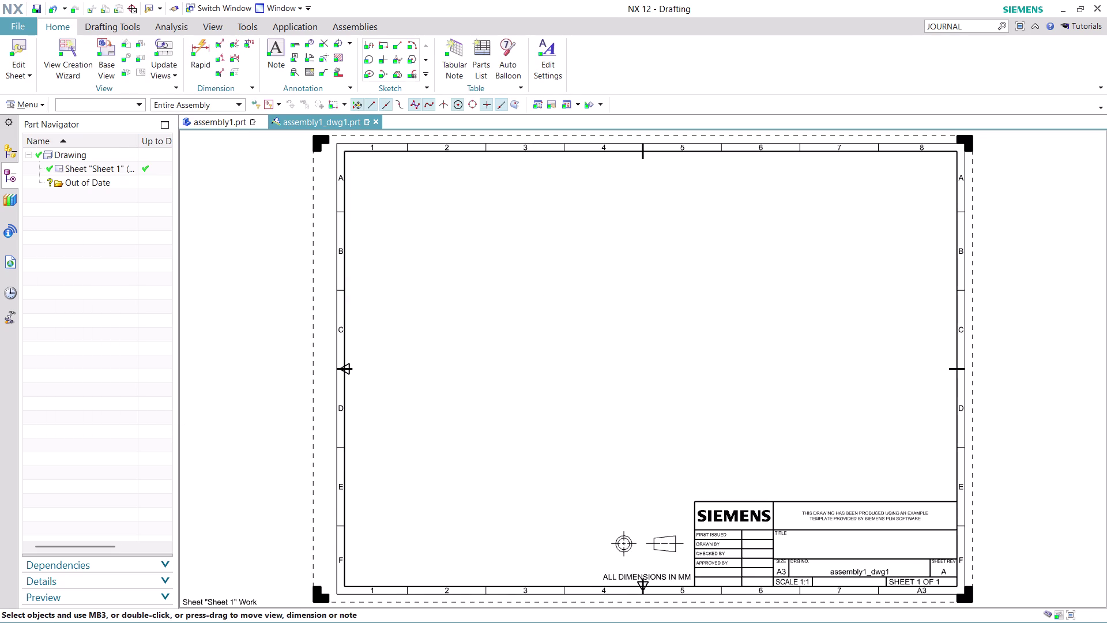
click(111, 60)
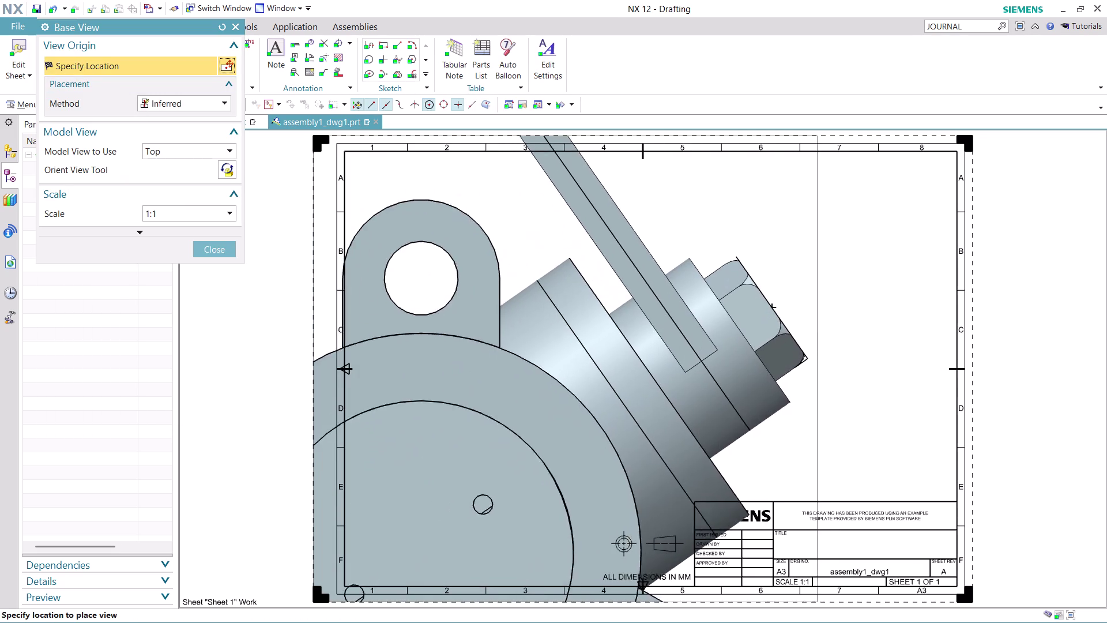
click(229, 210)
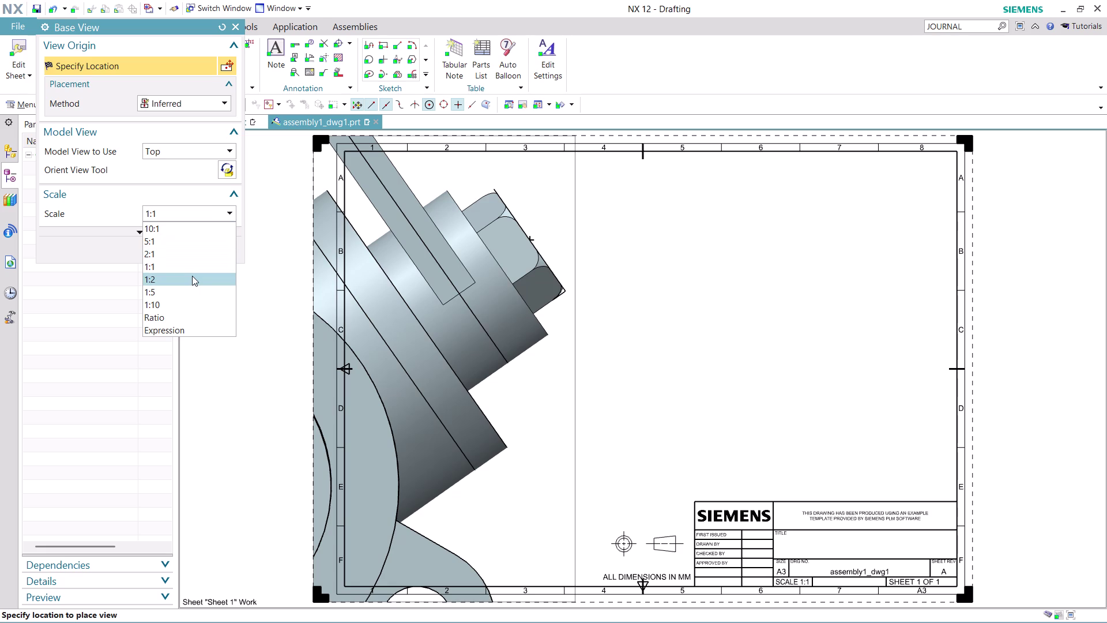
click(192, 276)
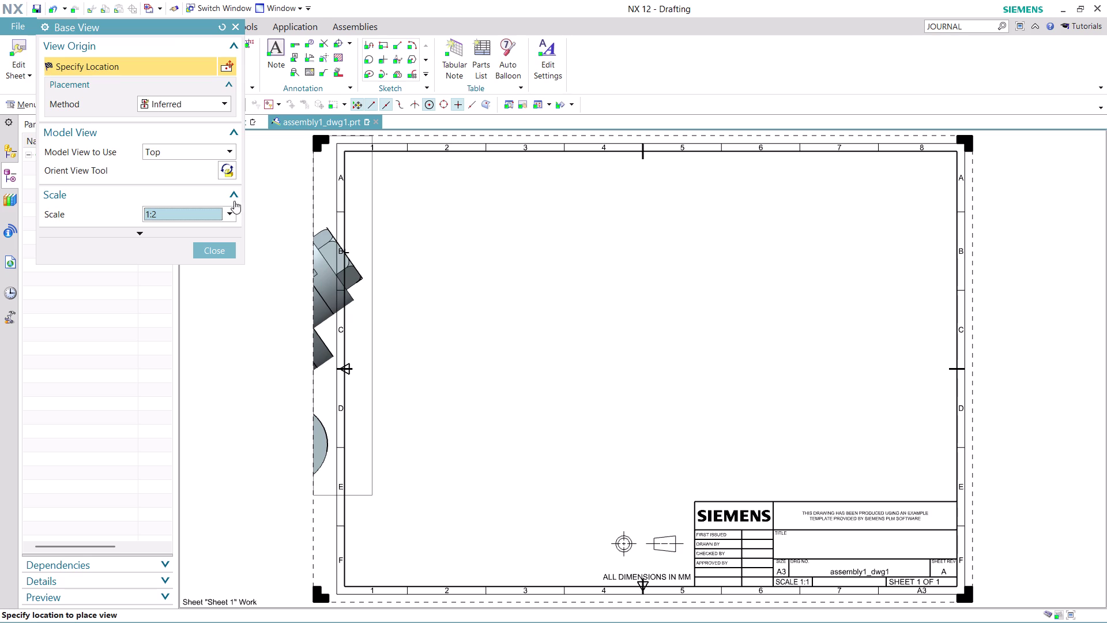
click(227, 210)
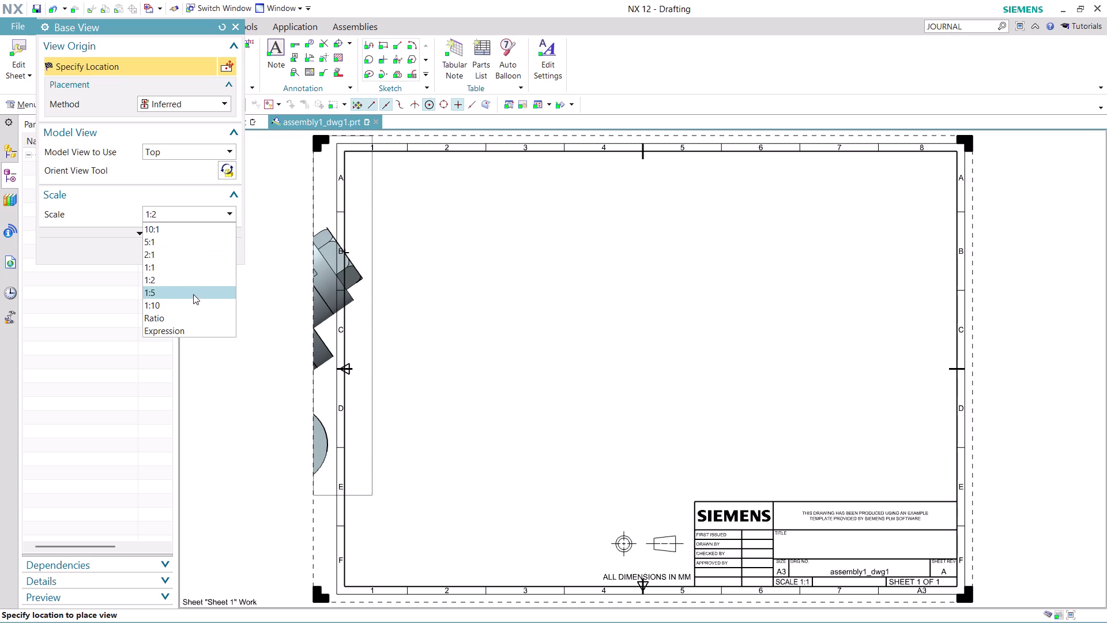
click(193, 294)
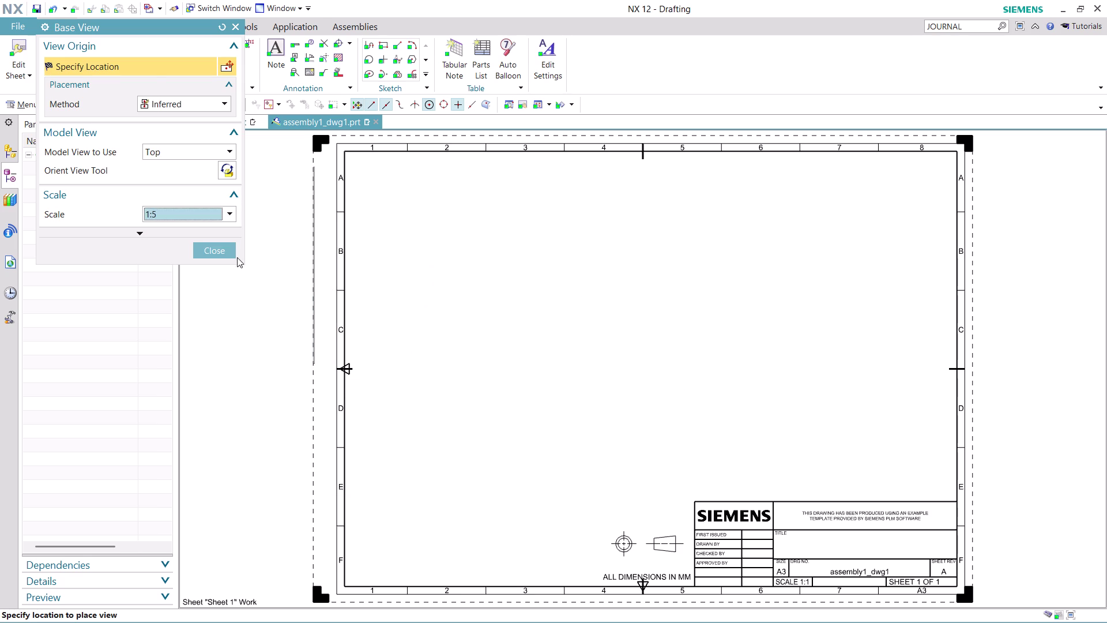
click(227, 252)
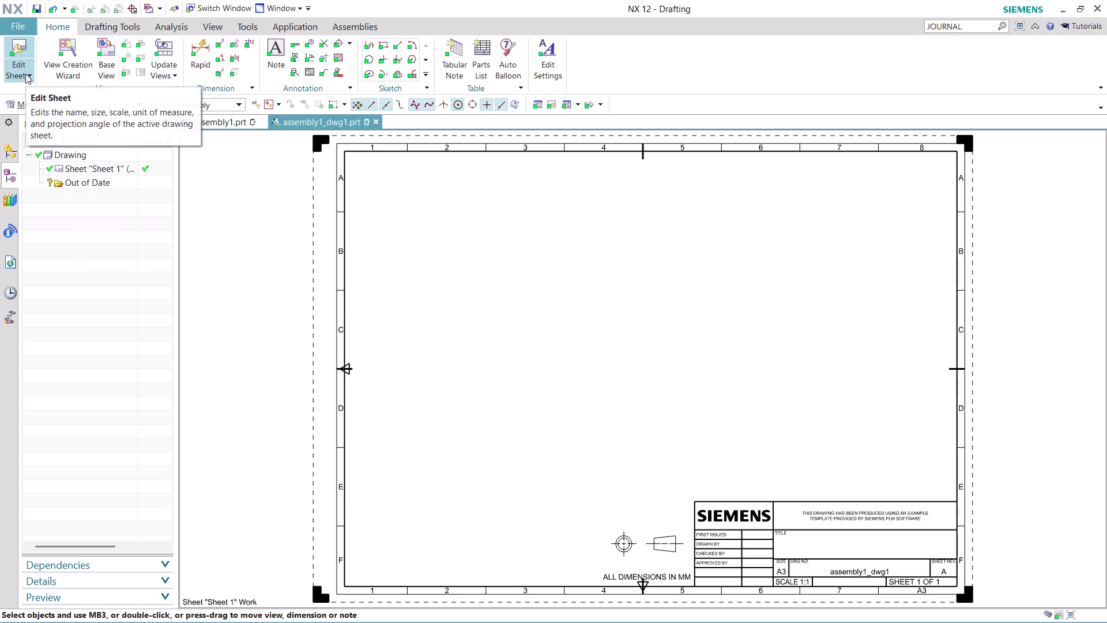
Change the sheet size to A2 - 420 x 594 in Edit Sheet, then start Base View.
click(25, 74)
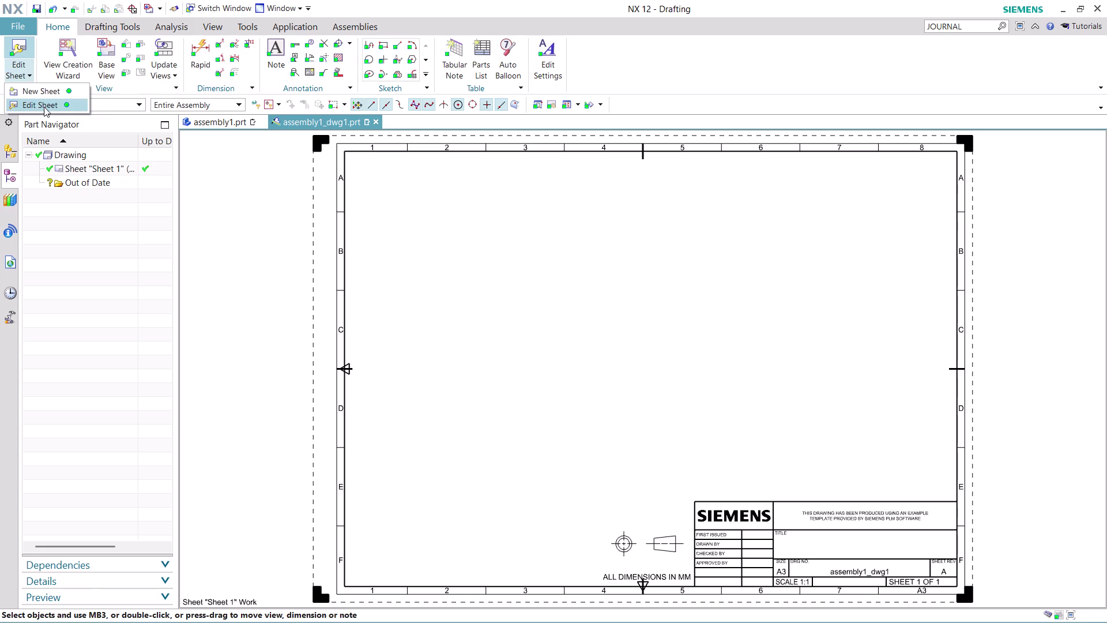
click(44, 107)
click(224, 95)
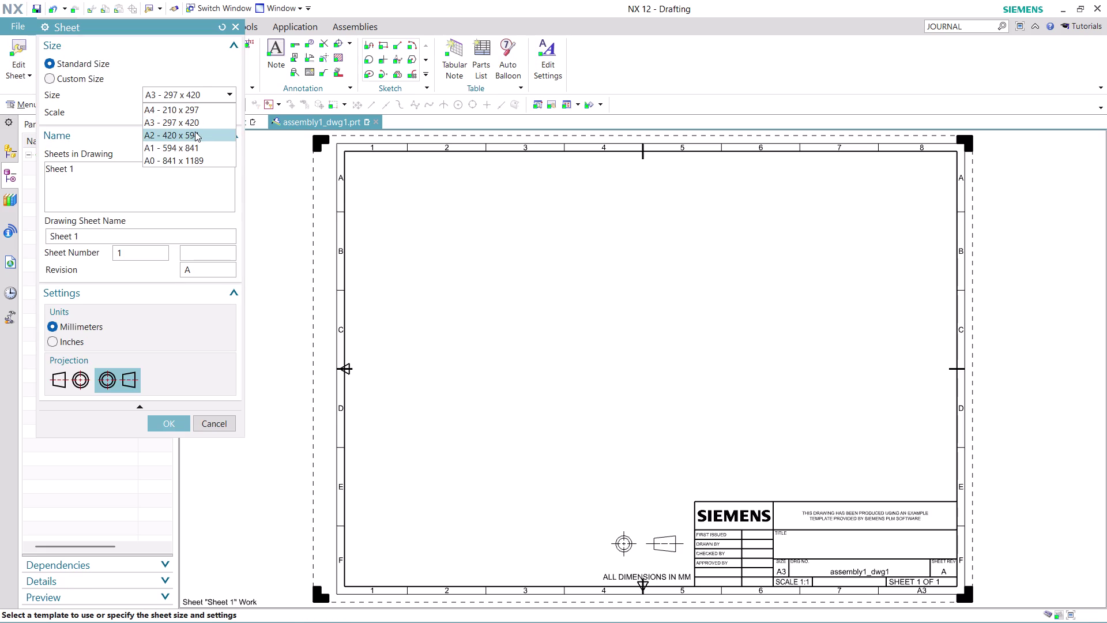
click(195, 132)
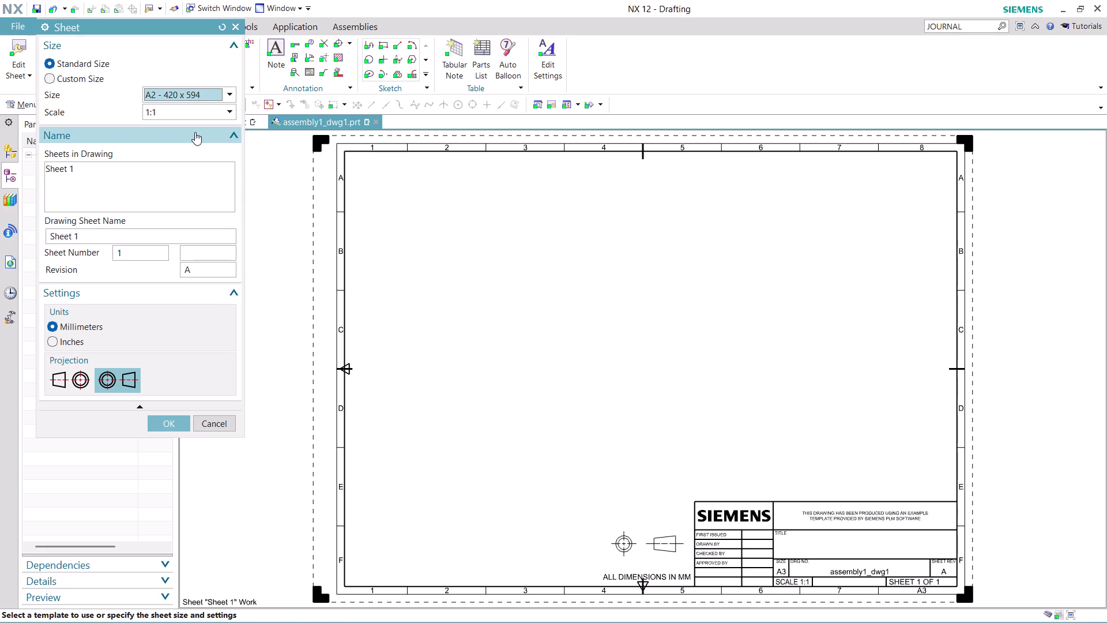
click(178, 425)
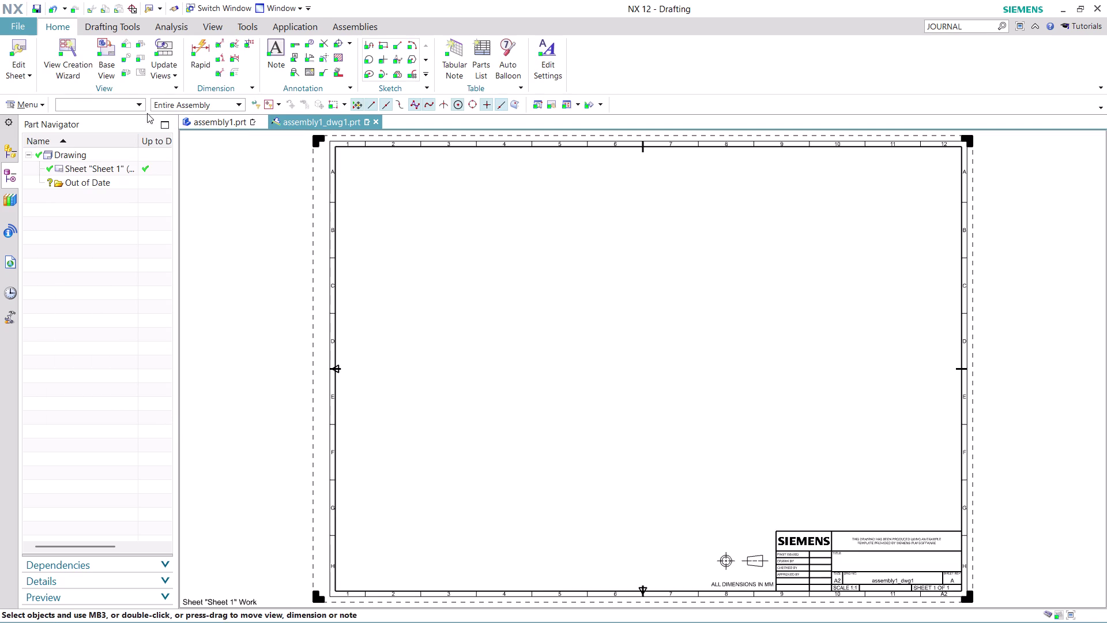
click(112, 67)
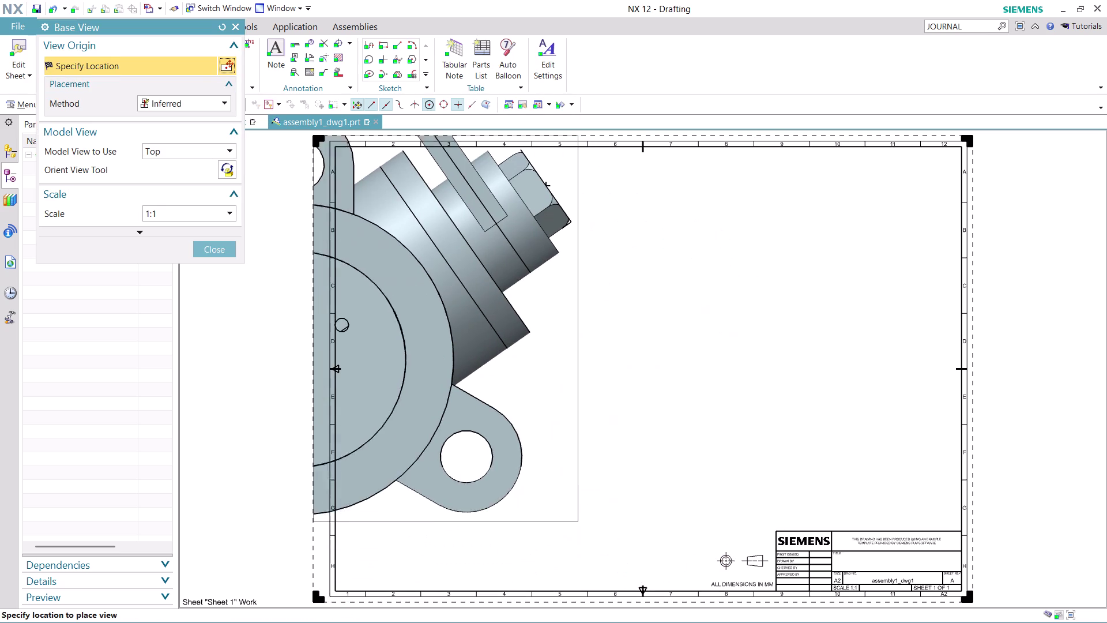
Place a 1:2 Isometric base view at the sheet centre and open its context menu.
click(225, 212)
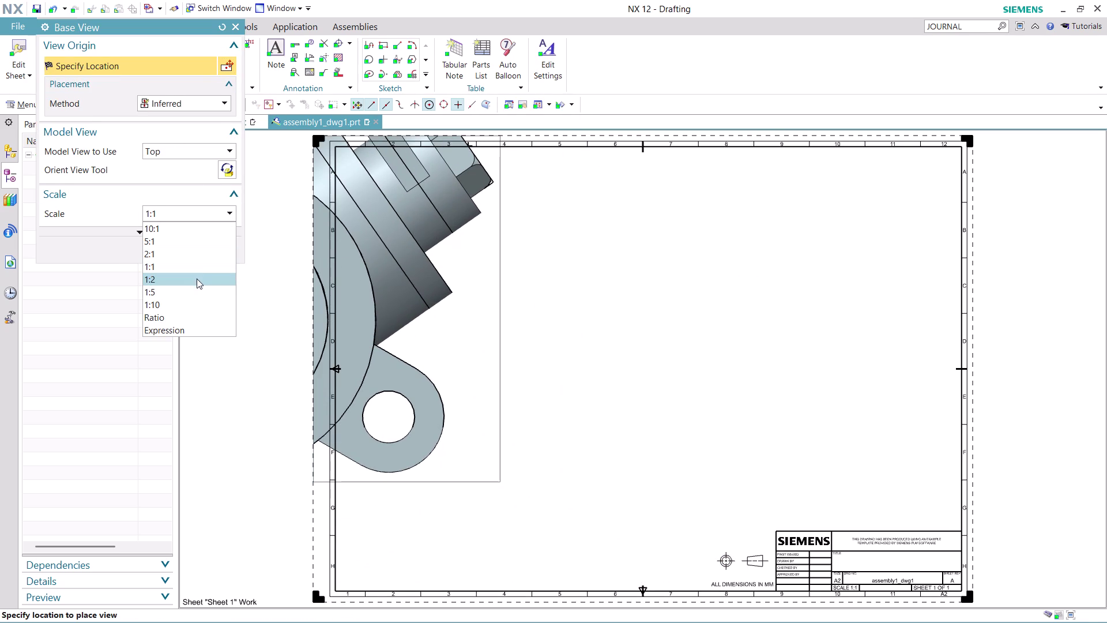
click(197, 279)
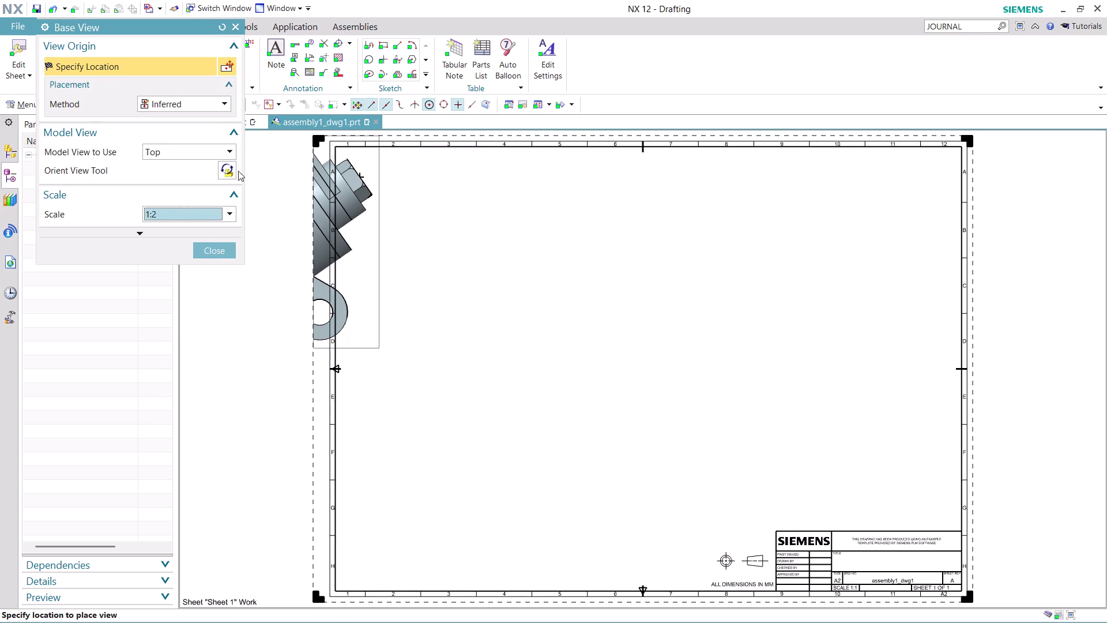
click(226, 150)
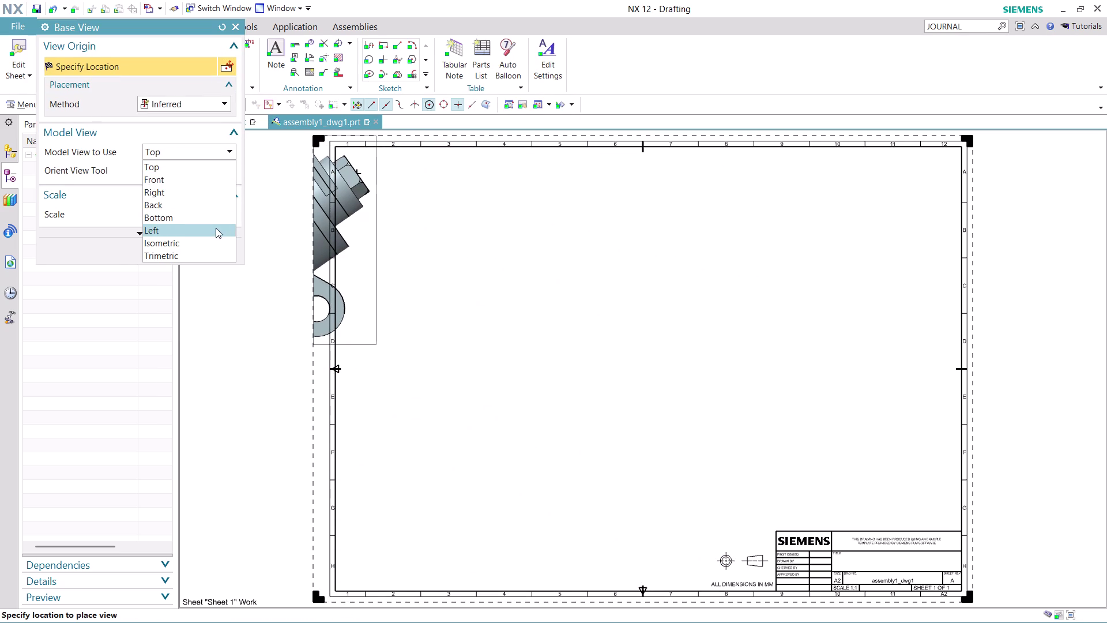
click(215, 240)
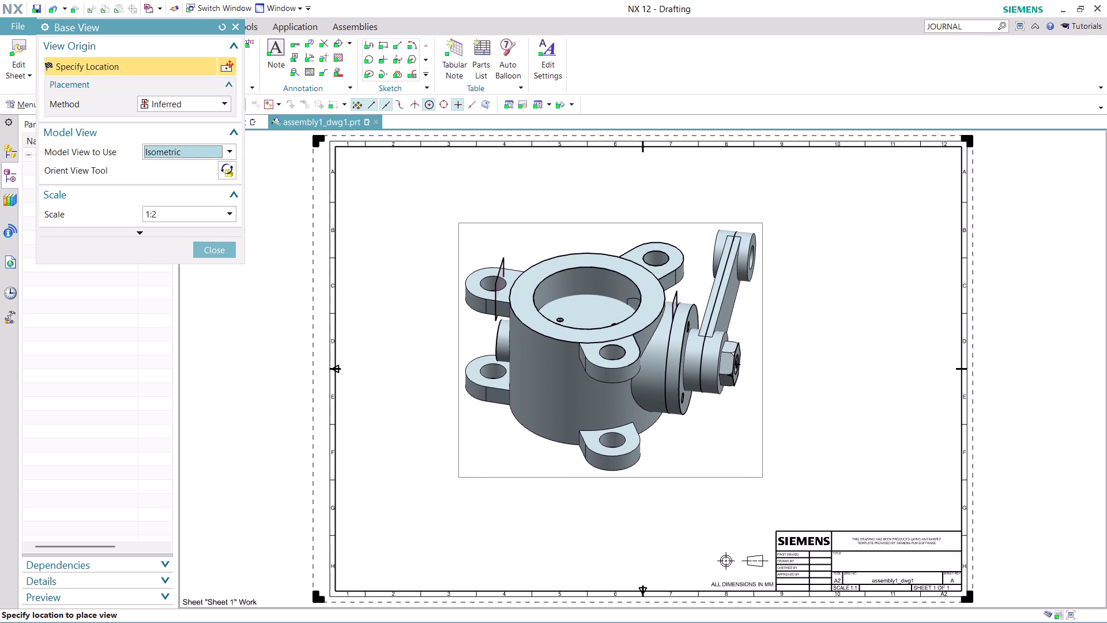
click(611, 350)
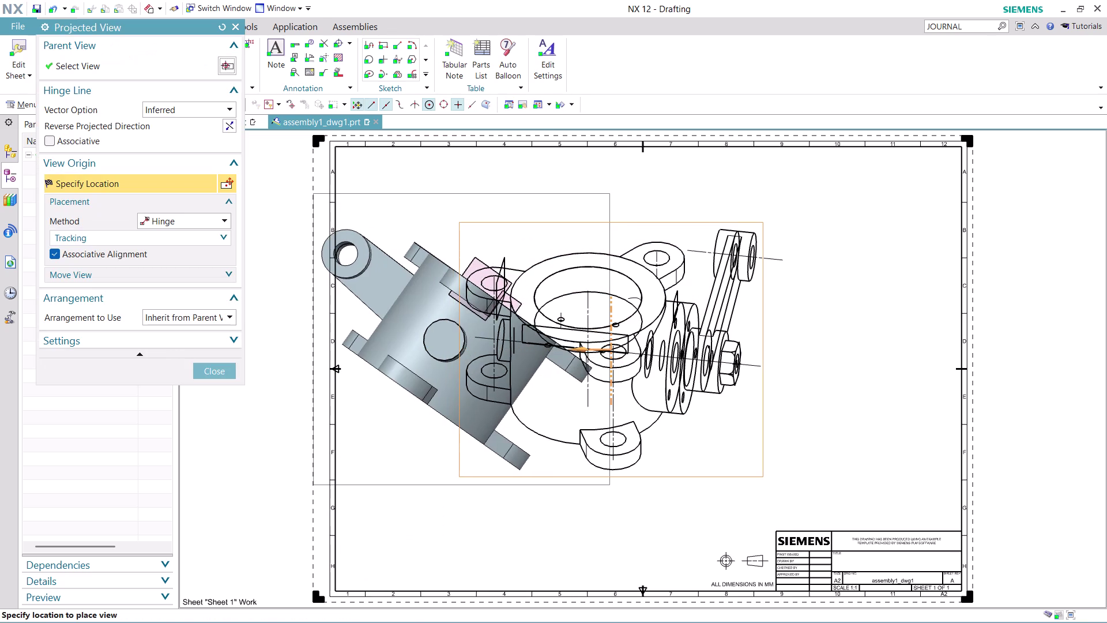
key(Escape)
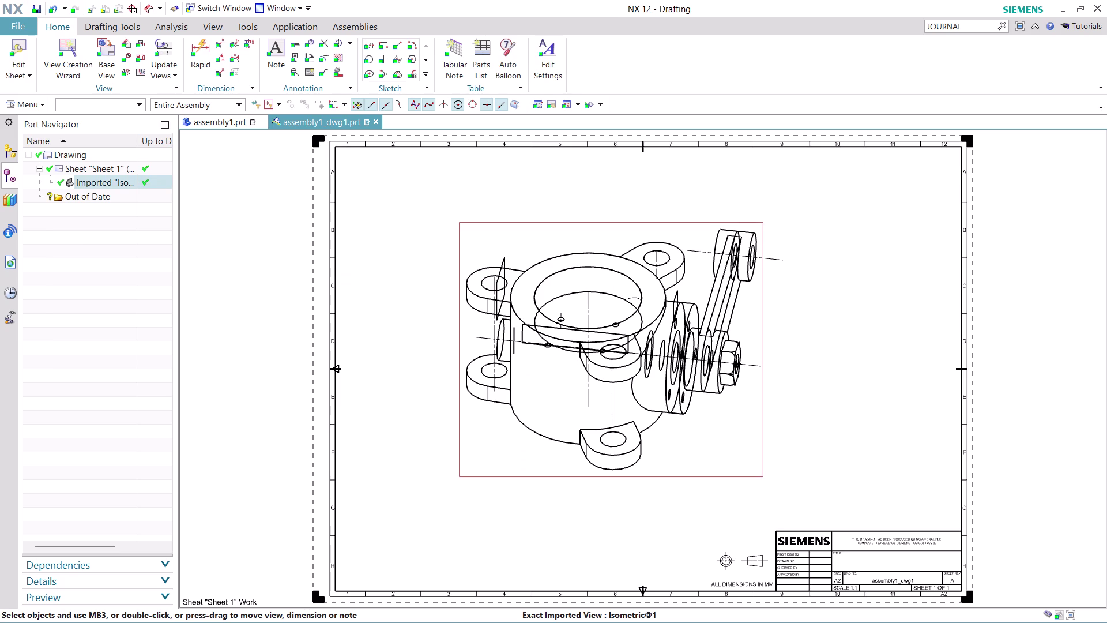
right_click(532, 481)
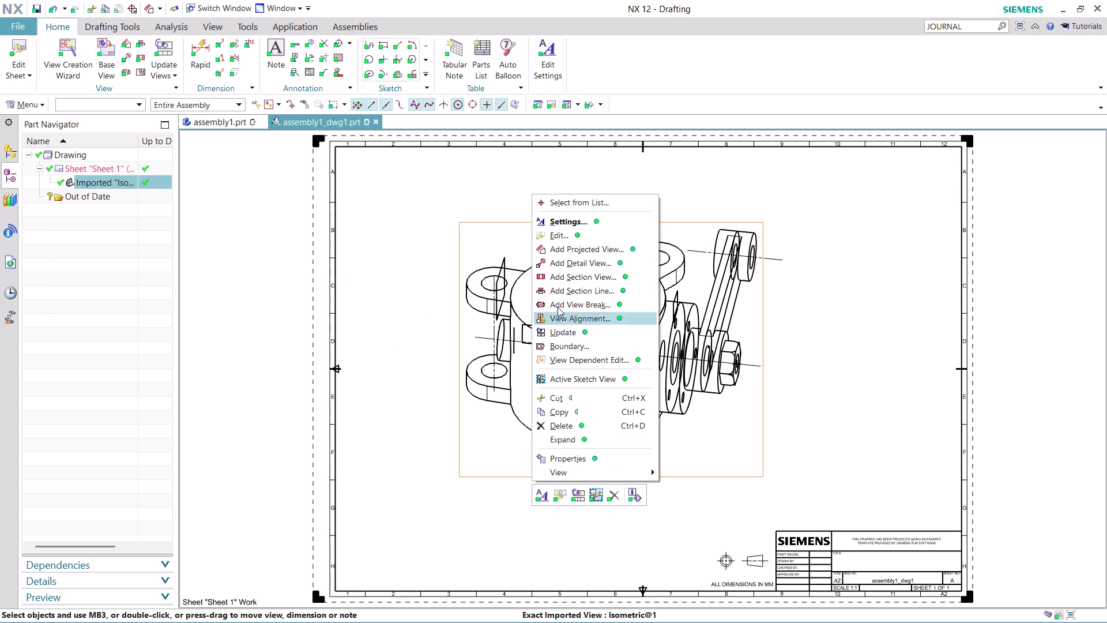
Set the view's Shading rendering style to Fully Shaded and confirm the settings.
click(571, 219)
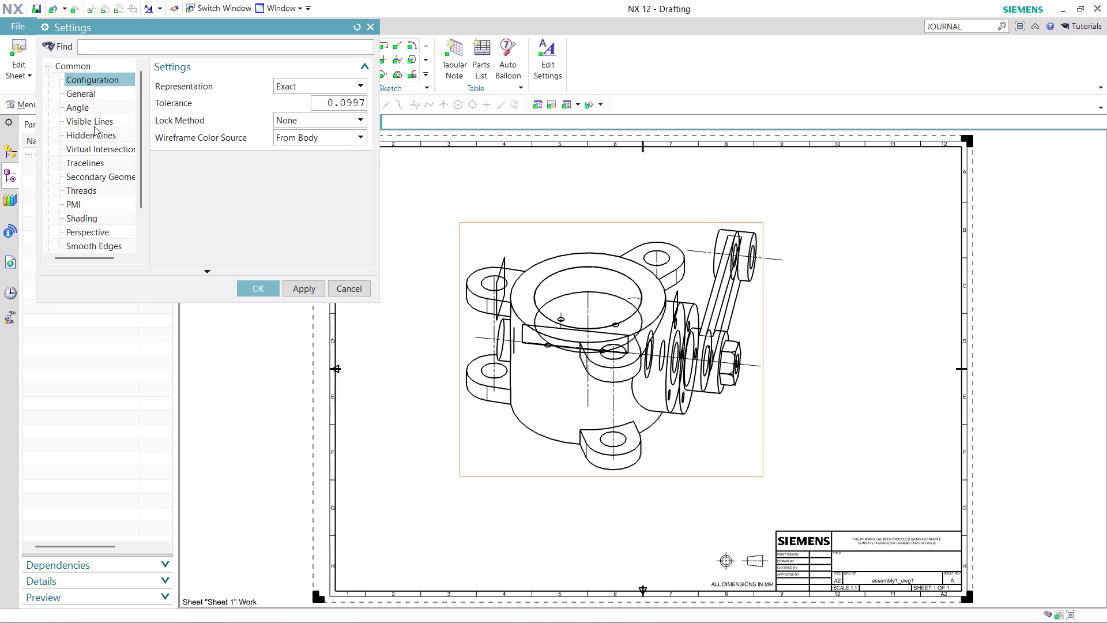
click(89, 99)
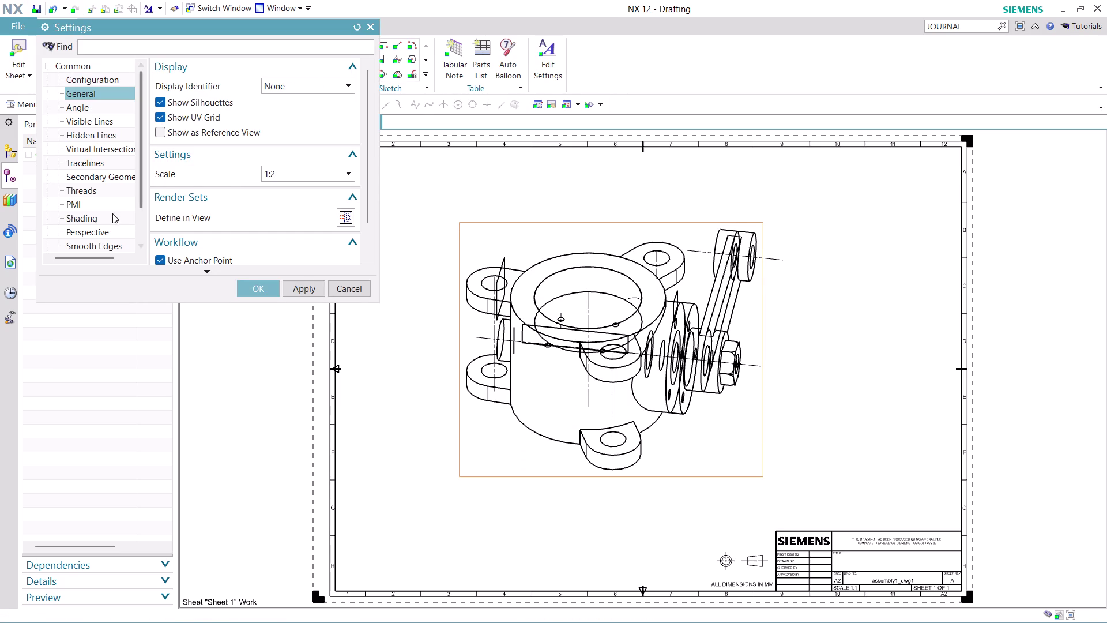
click(112, 214)
click(335, 93)
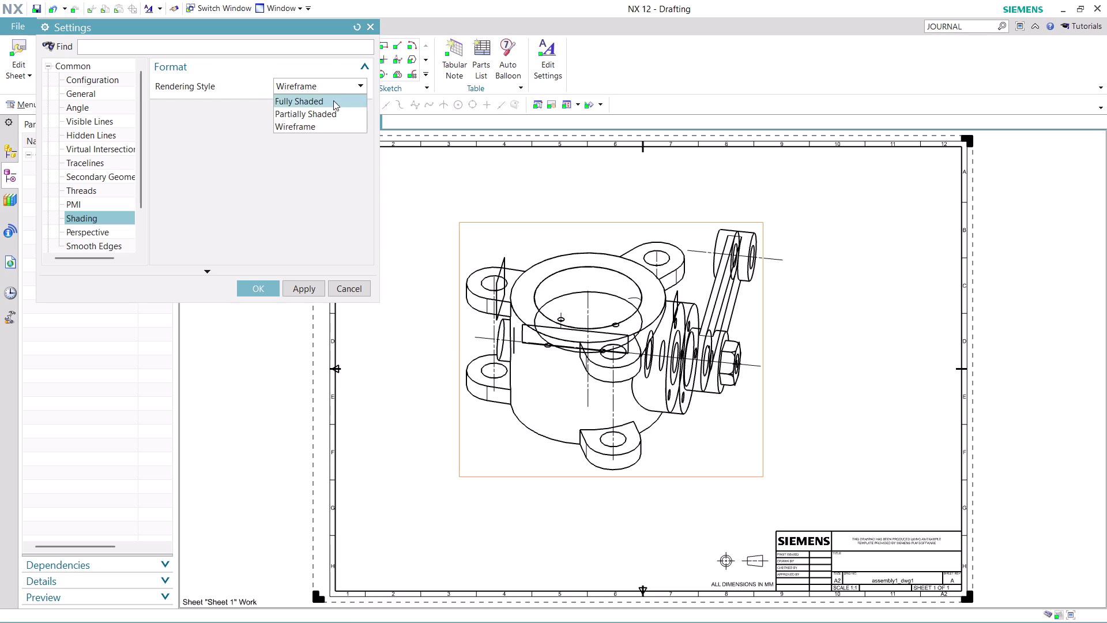
click(333, 101)
click(313, 286)
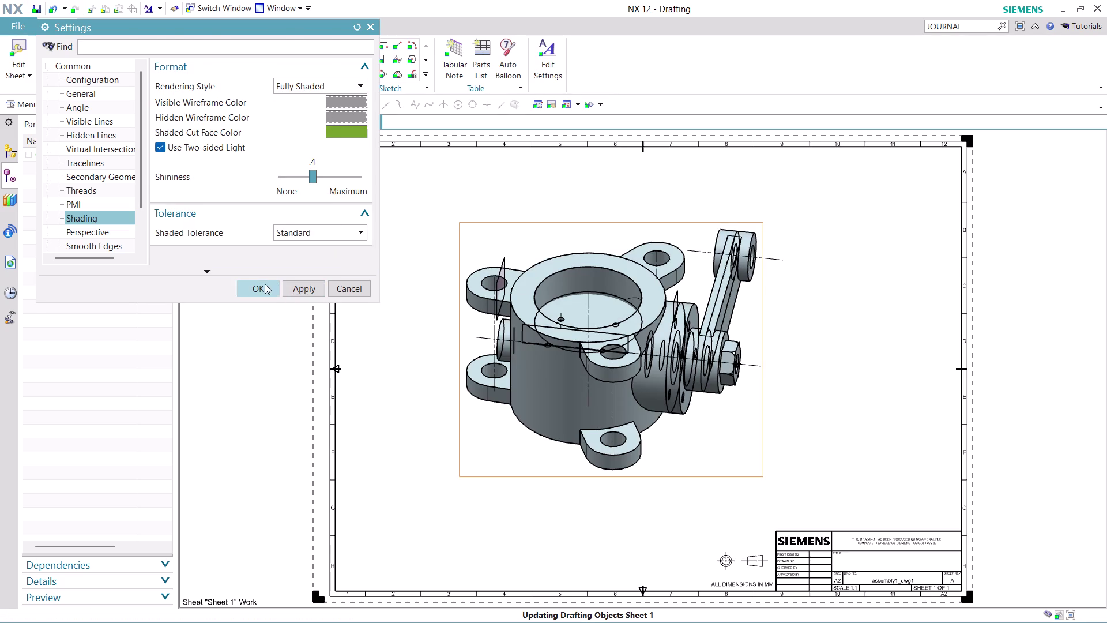
click(264, 284)
Switch back to the assembly1.prt model tab.
scroll(down, 3)
scroll(up, 3)
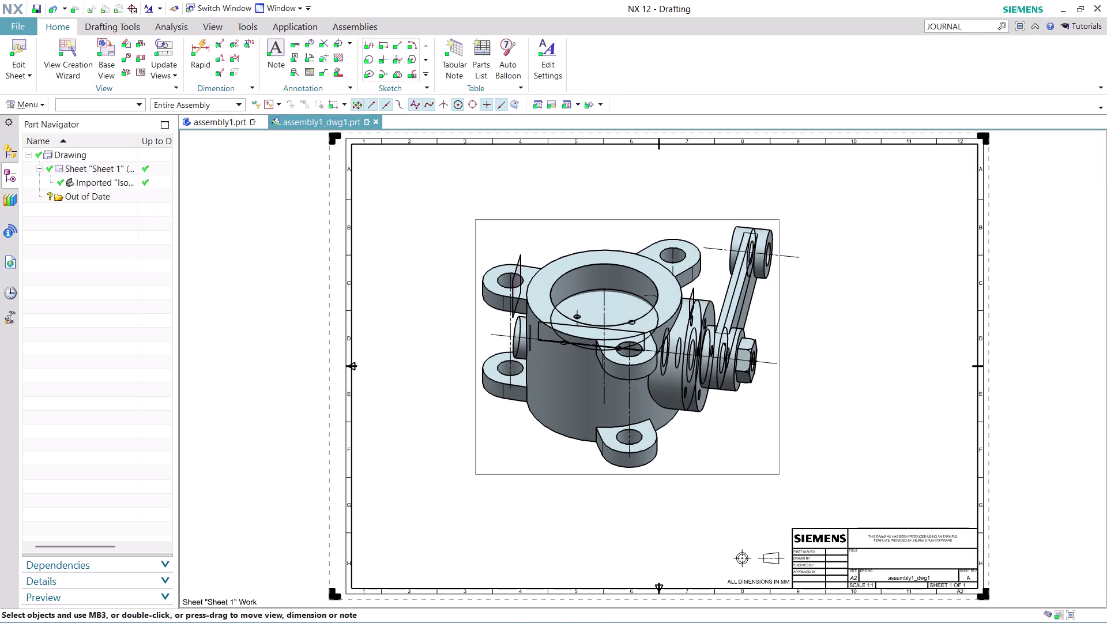
scroll(down, 3)
scroll(up, 3)
scroll(up, 3)
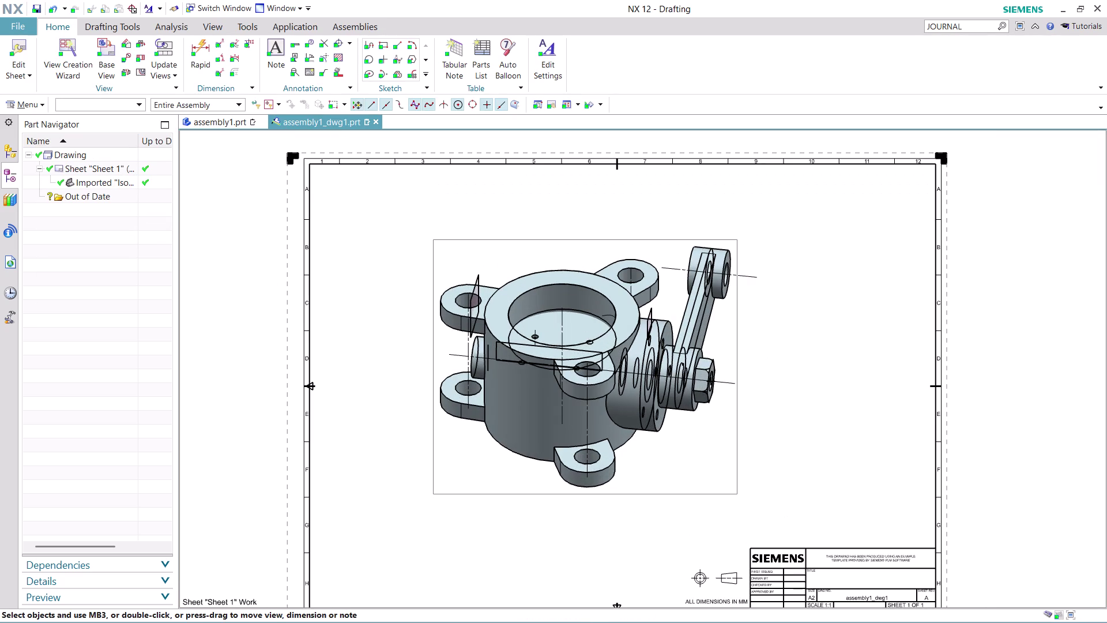
click(222, 121)
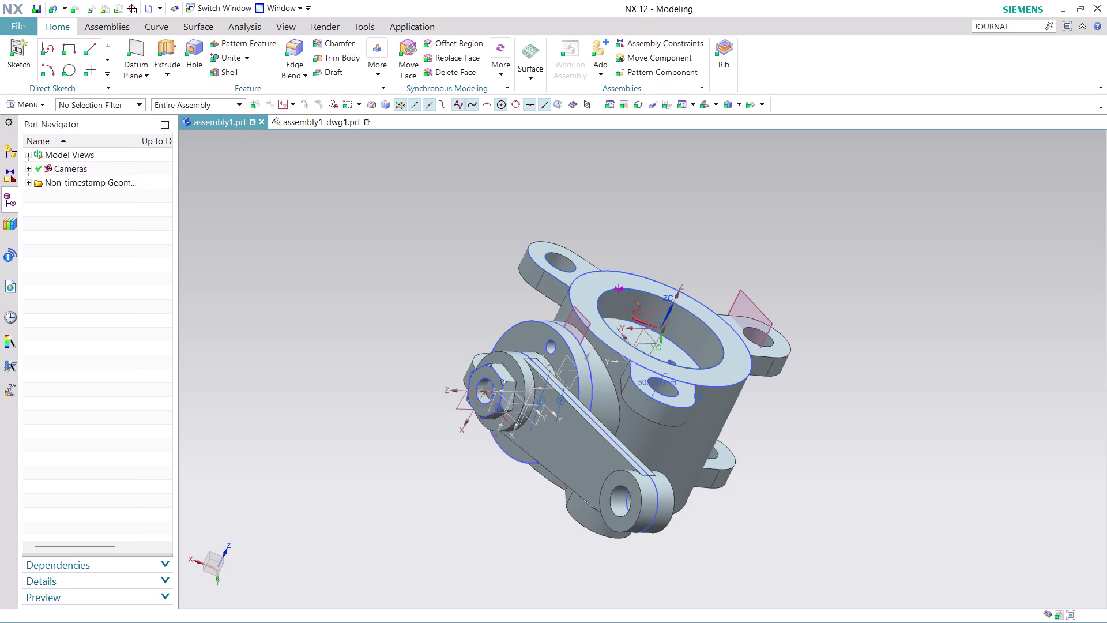
Save with Ctrl+S, browsing to Desktop > nx-cad drawing files.
key(ctrl+s)
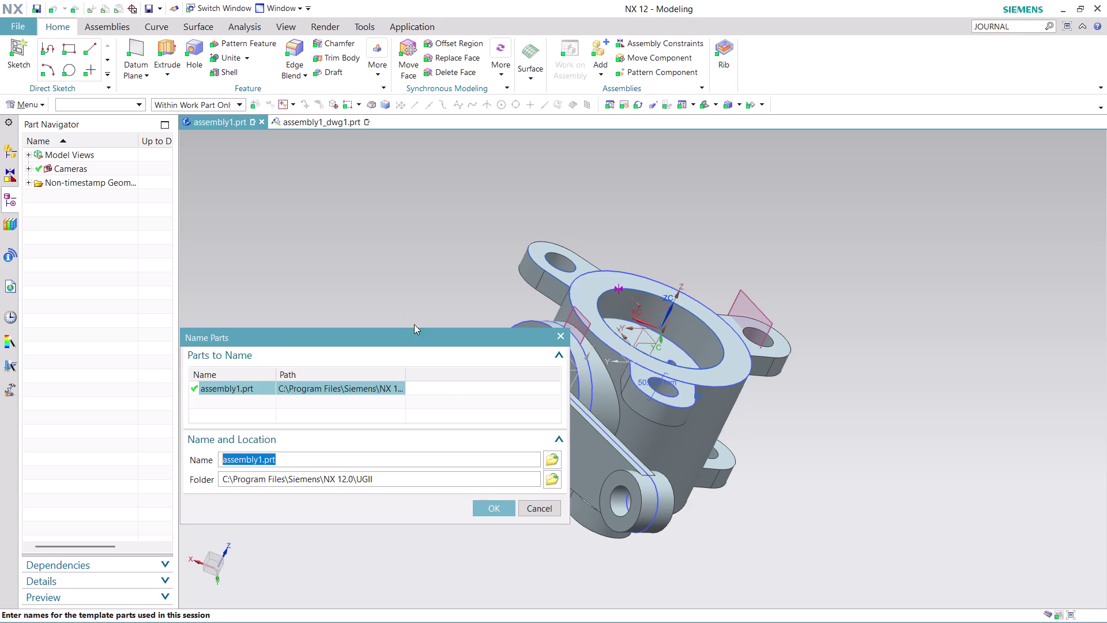
click(547, 458)
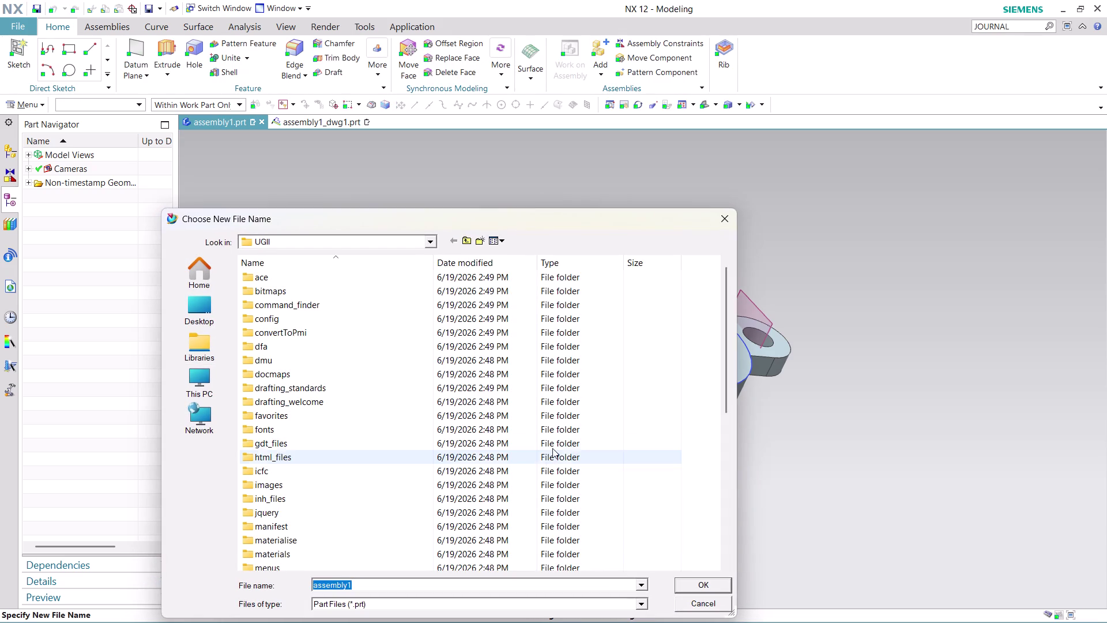
click(212, 307)
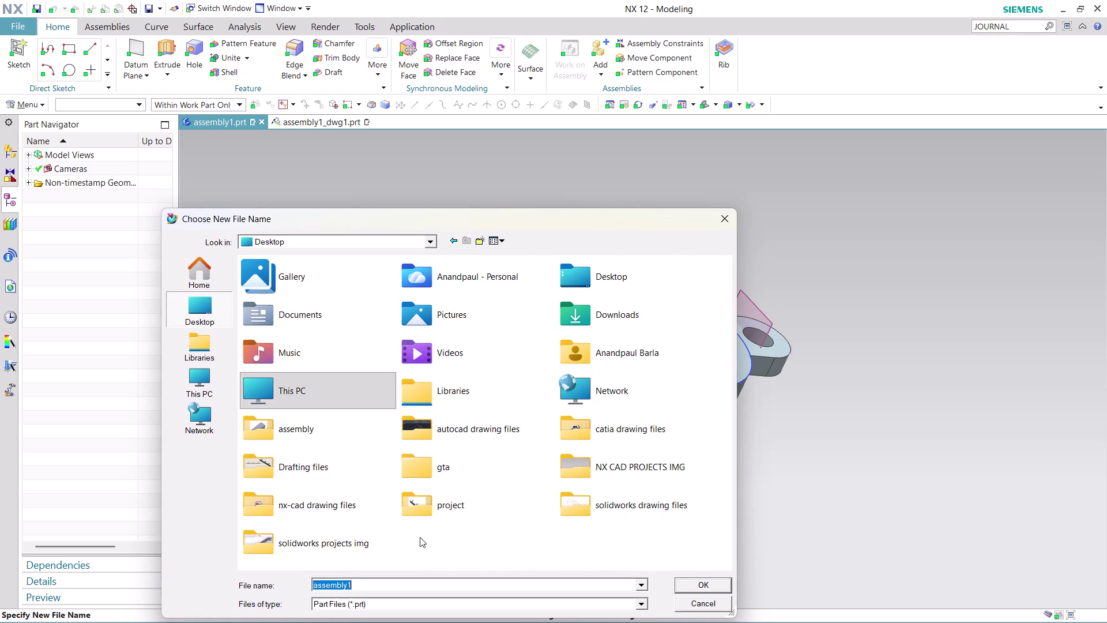
double_click(330, 507)
Name the part 'ASSEMBLY 16', confirm Name Parts, and return to the drawing tab.
click(373, 584)
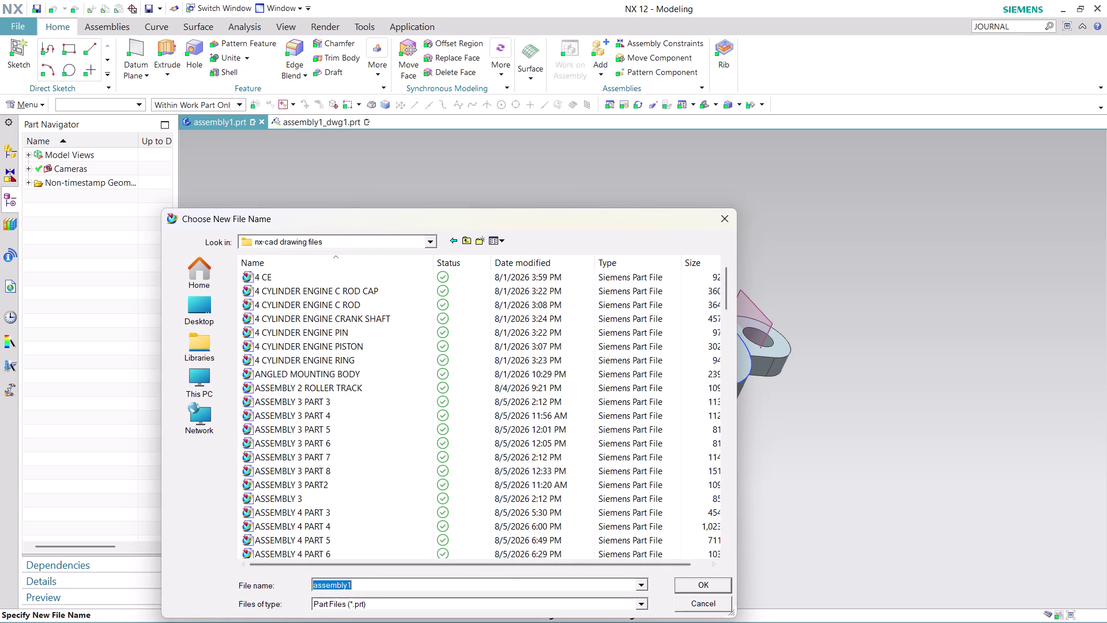
text(ASS)
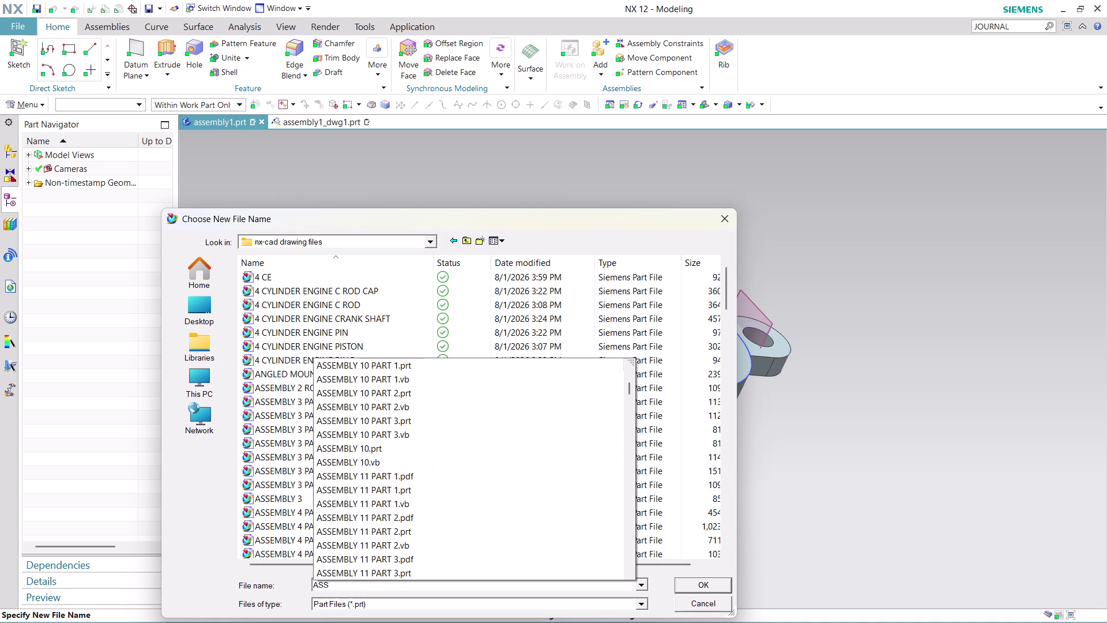
text(EMBLY)
key(space)
text(1)
text(6)
key(Return)
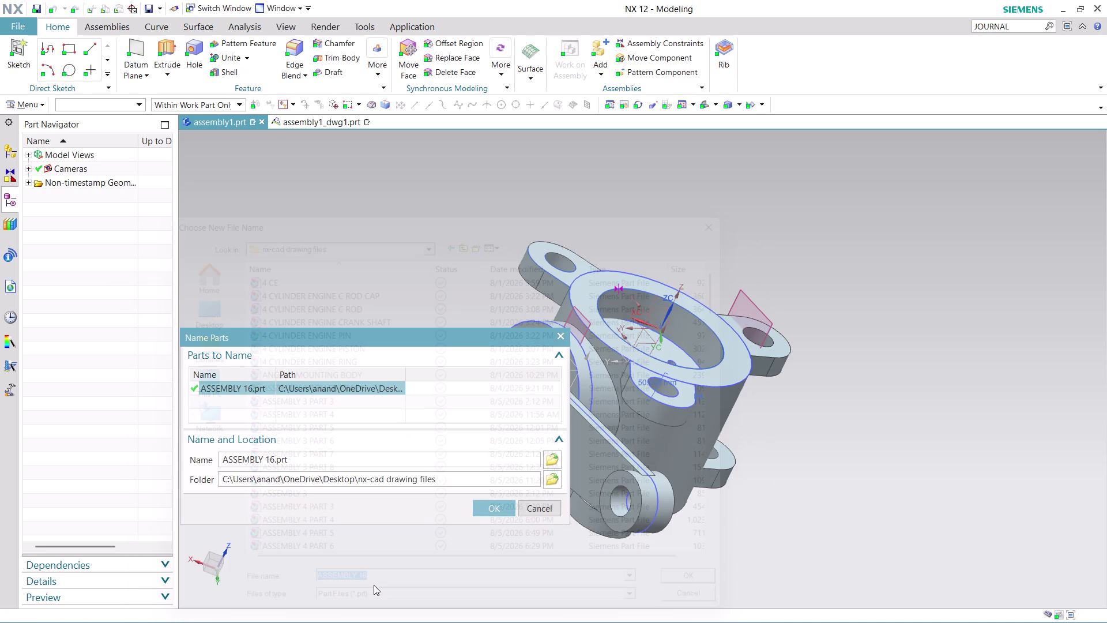
click(499, 509)
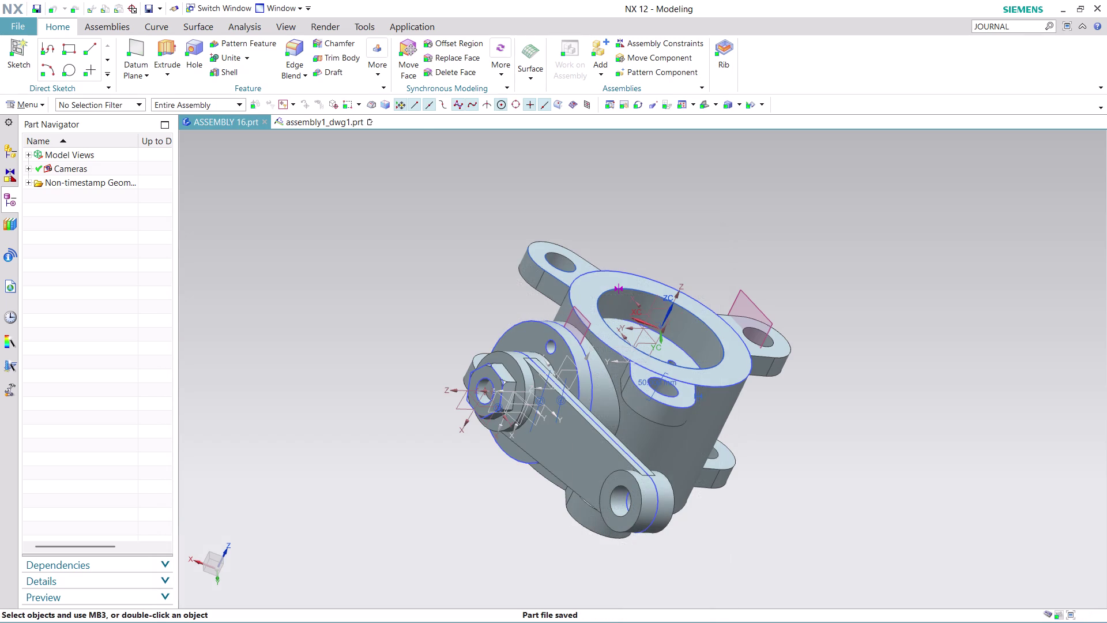
click(312, 126)
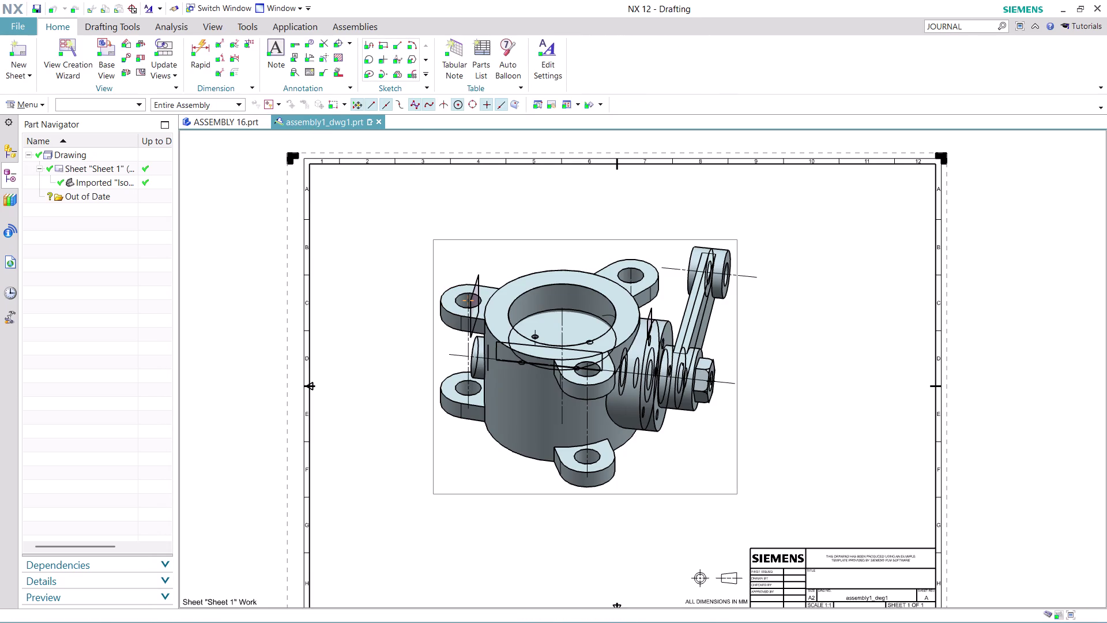
Zoom around the A2 sheet and open the File menu to reach Export.
scroll(up, 3)
scroll(down, 3)
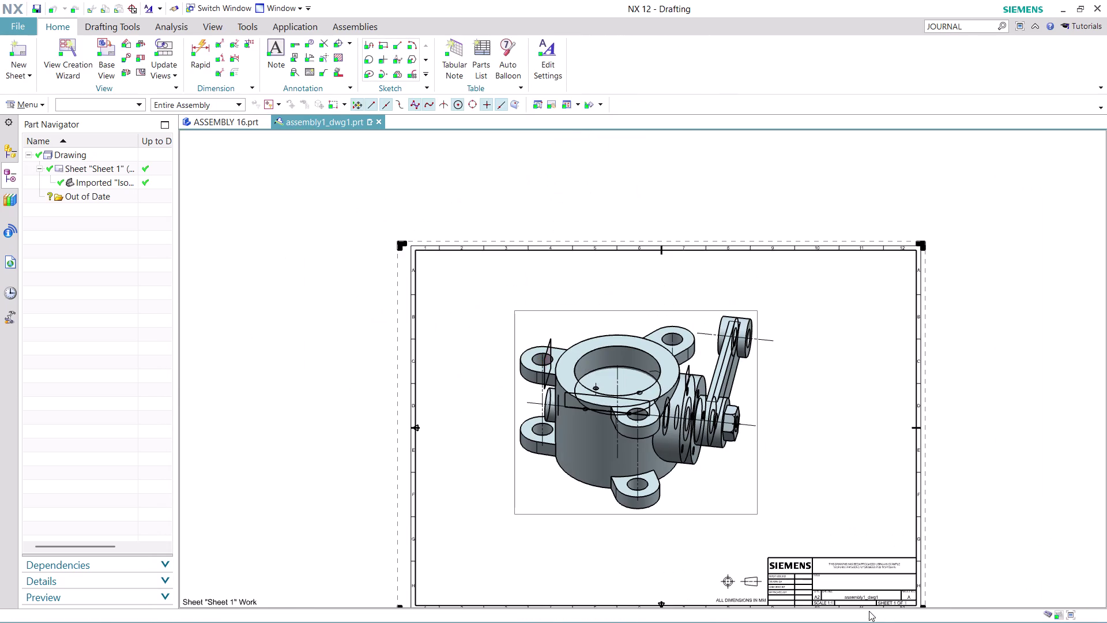
scroll(up, 3)
scroll(up, 3)
scroll(up, 3)
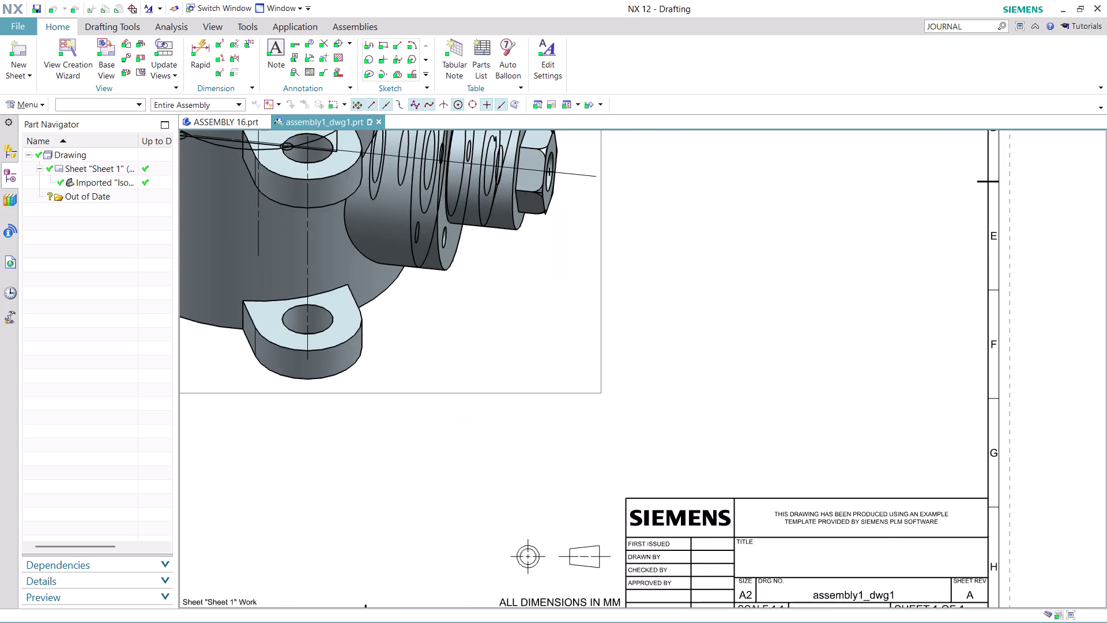
scroll(down, 3)
scroll(down, 3)
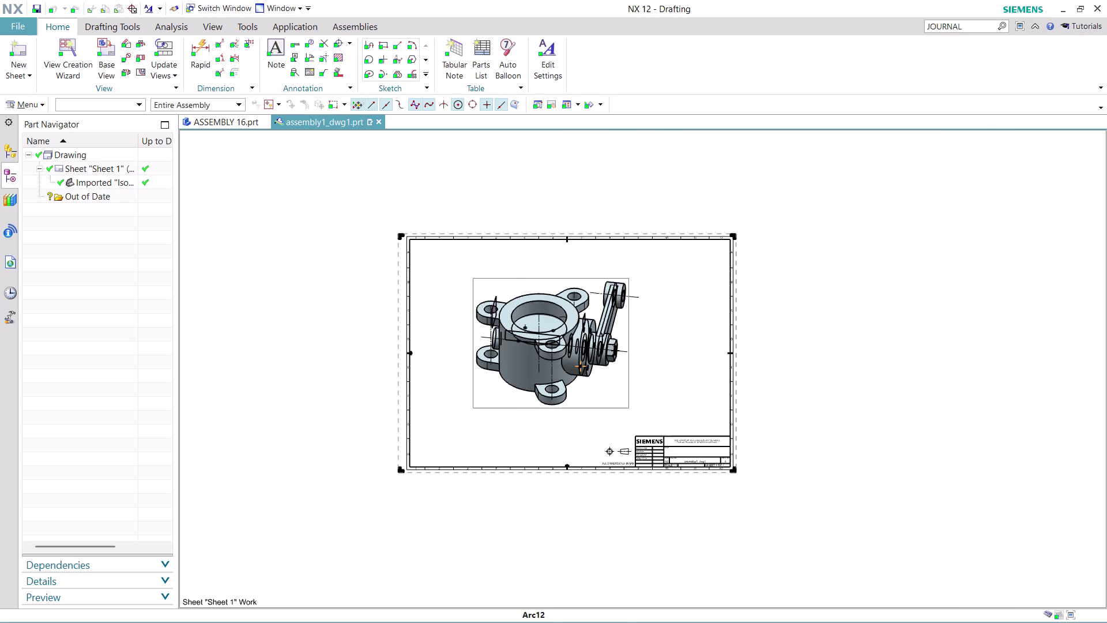
scroll(down, 3)
scroll(up, 3)
scroll(up, 3)
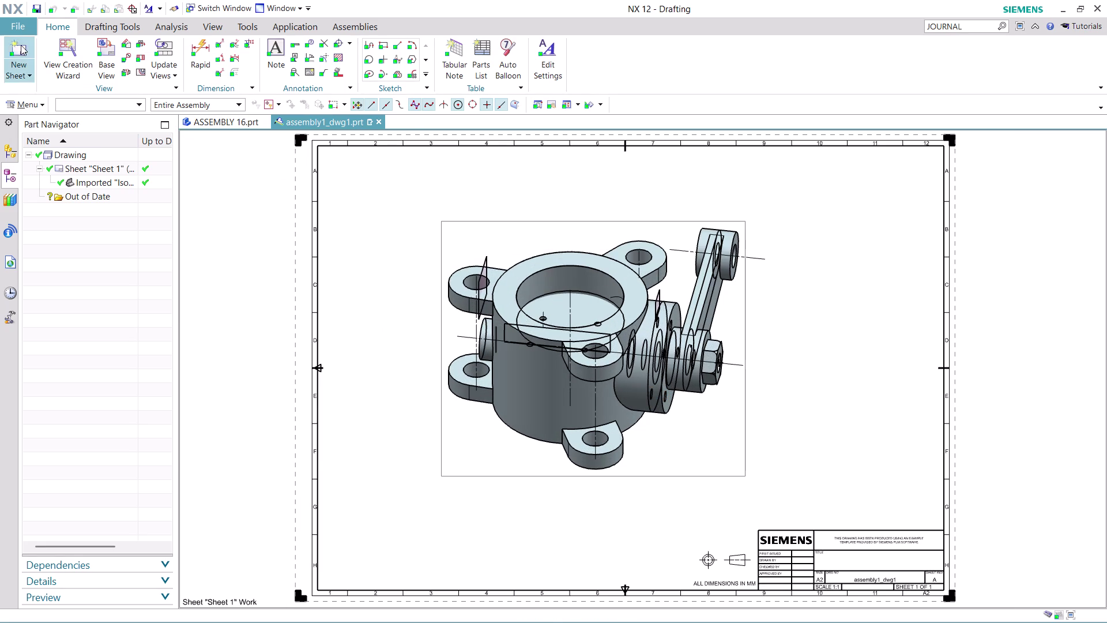
click(19, 28)
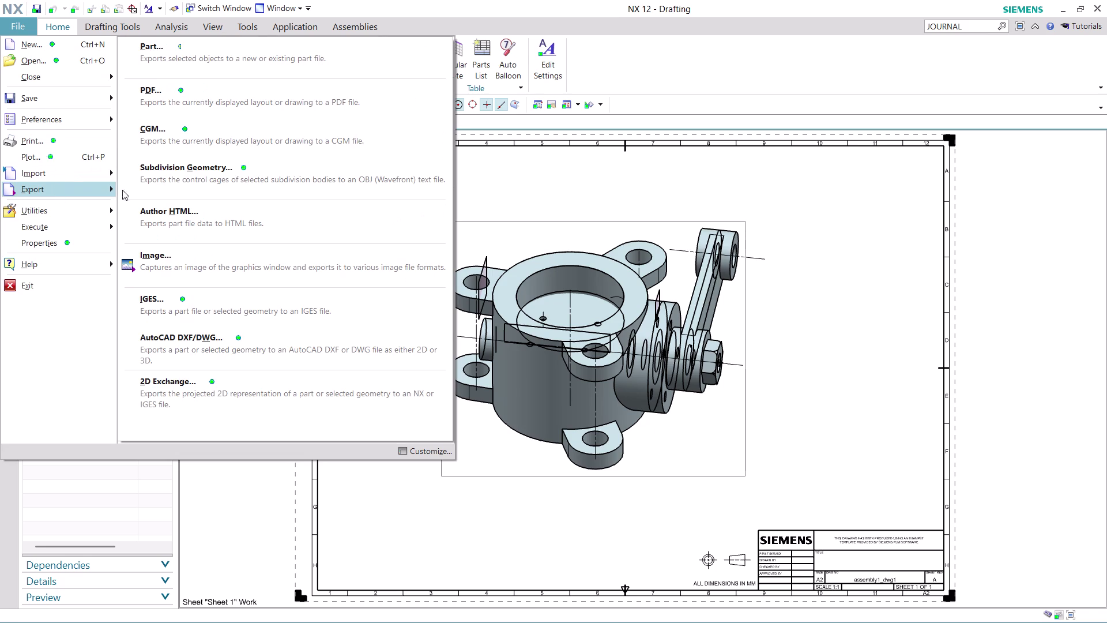
Export the drawing sheet to PDF named 'ASSEMBLY 16'.
click(196, 92)
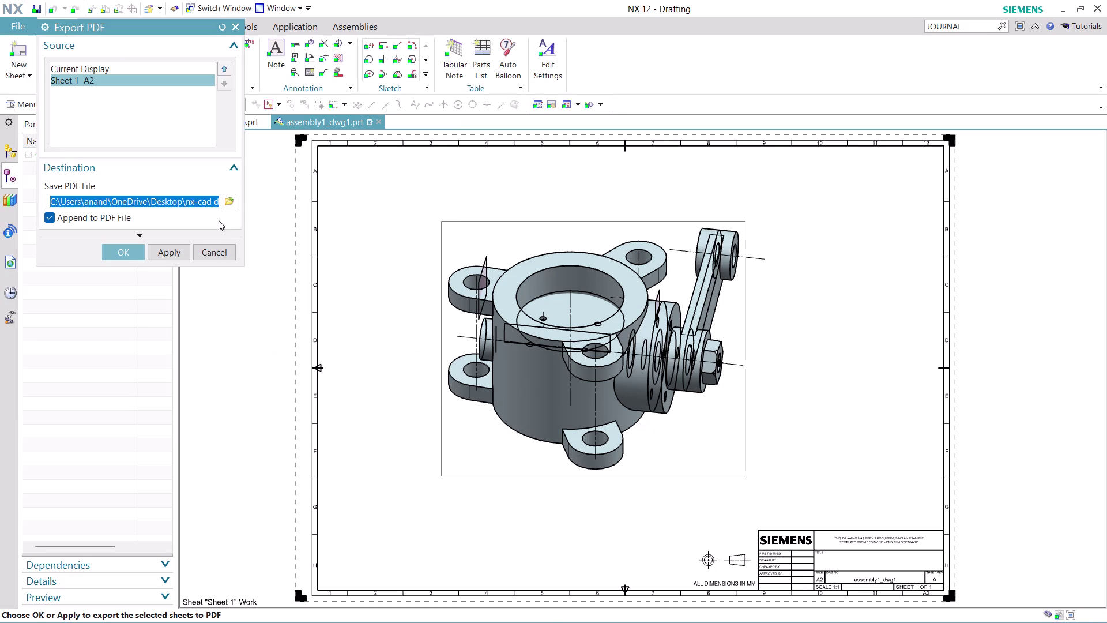
click(228, 197)
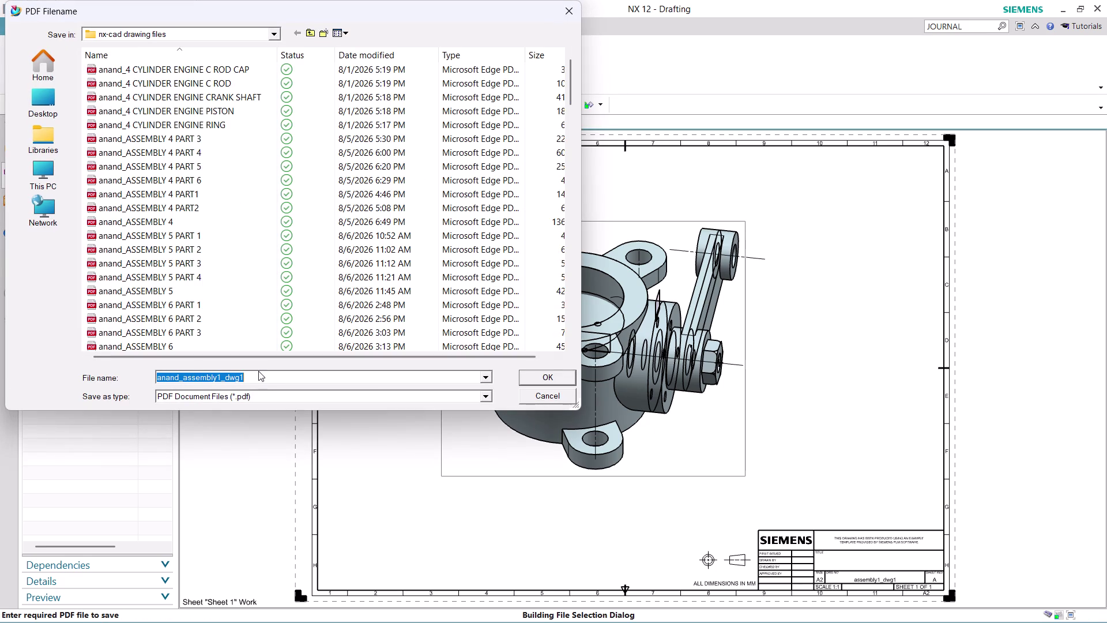
text(ASS)
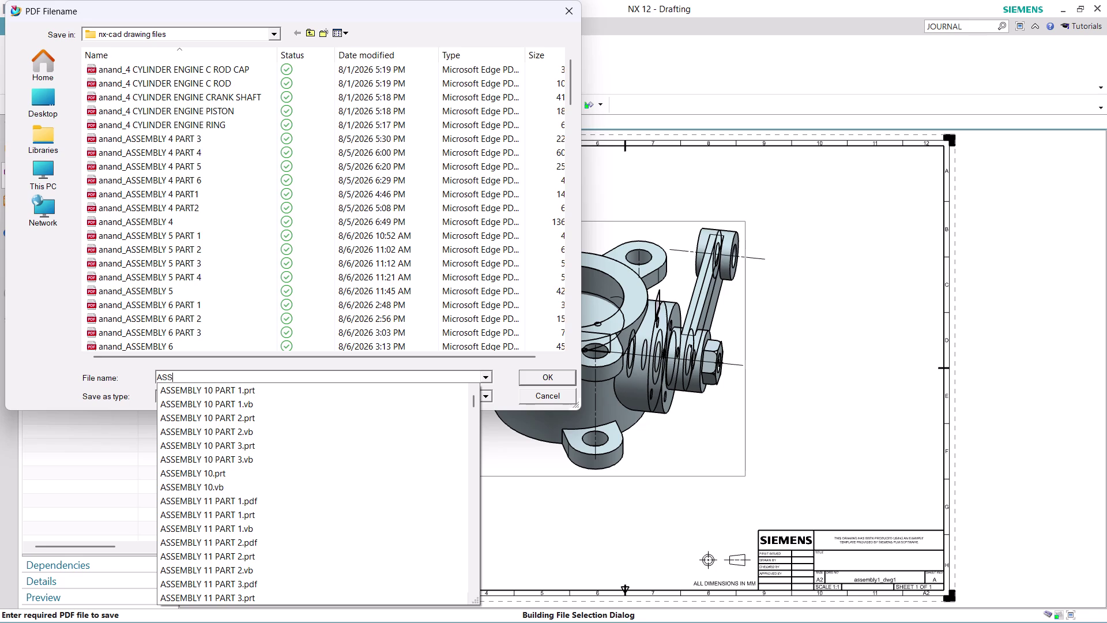
text(EMBLY)
key(space)
text(16)
key(Return)
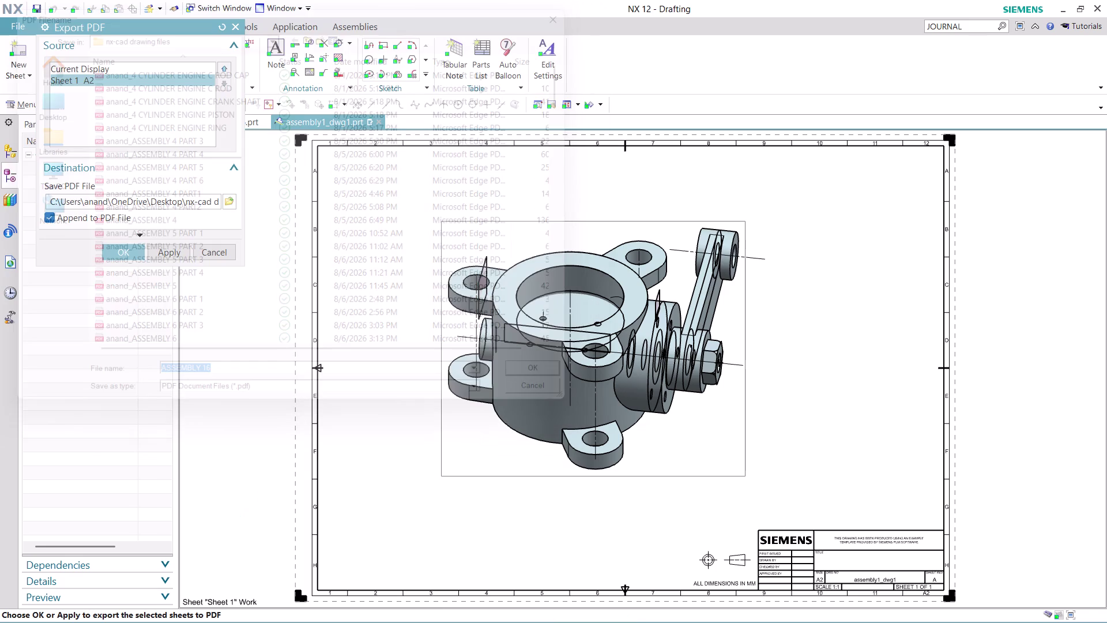
click(122, 257)
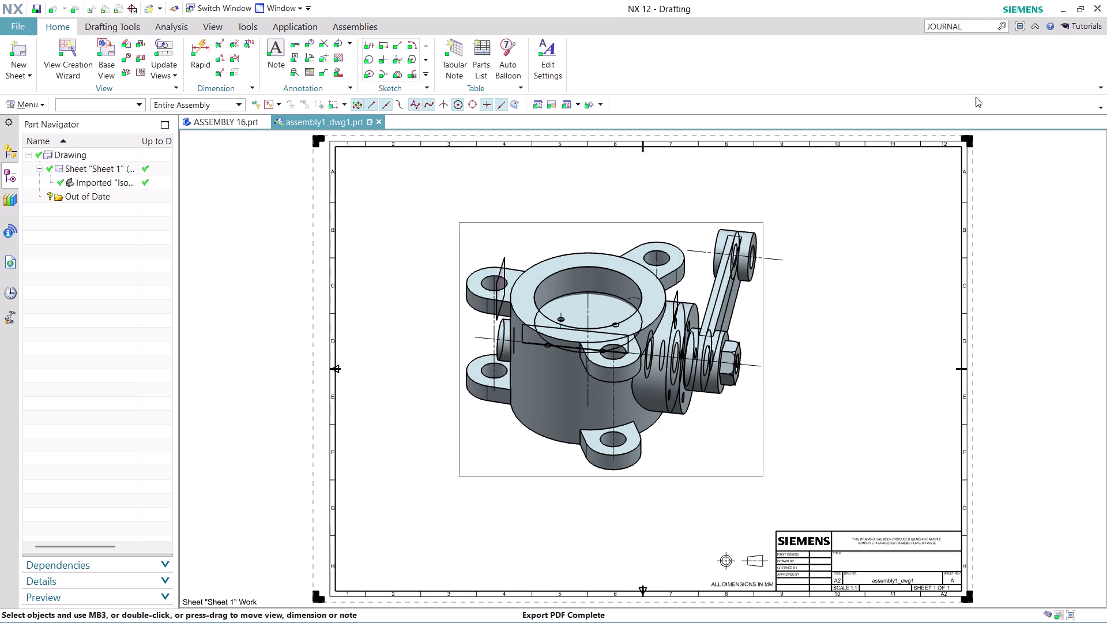
click(974, 28)
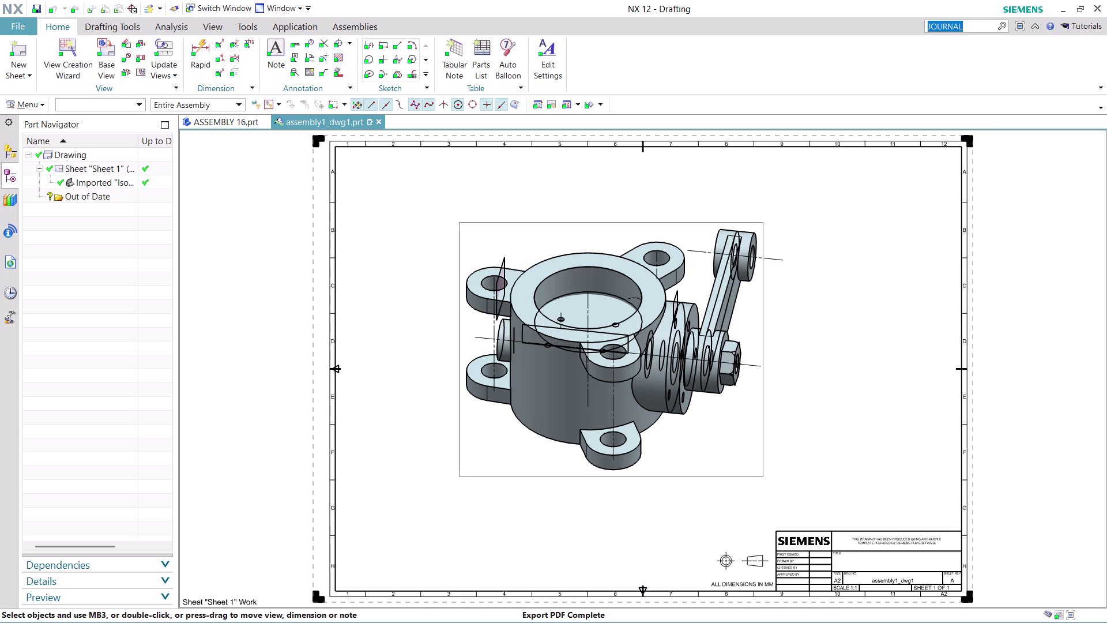
Find the journal commands and stop recording the ASSEMBLY 16 session journal.
key(Return)
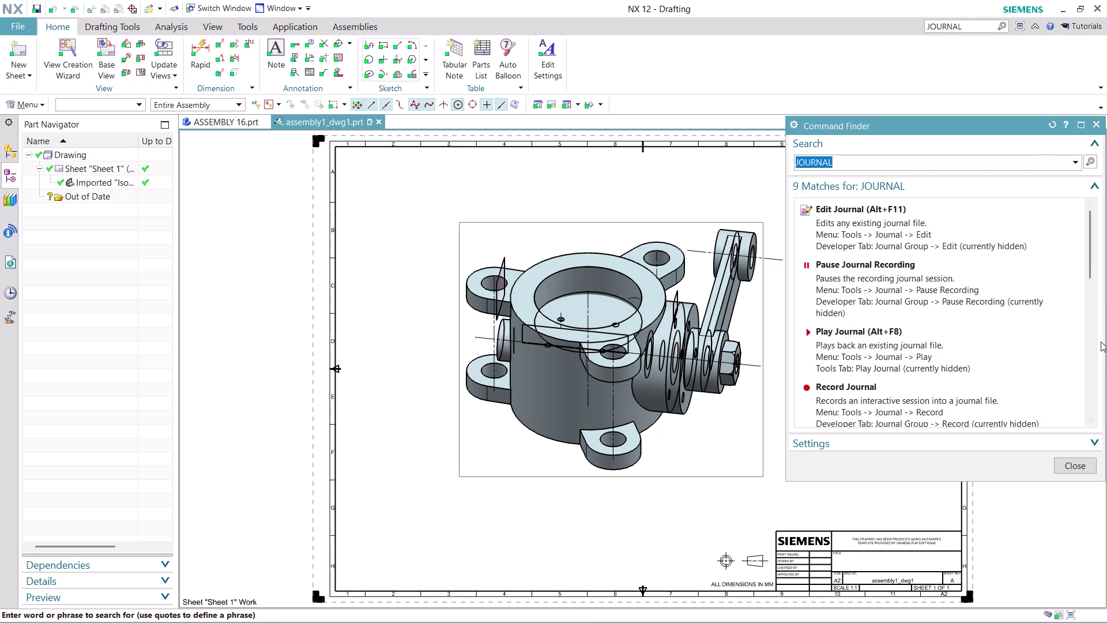
scroll(down, 3)
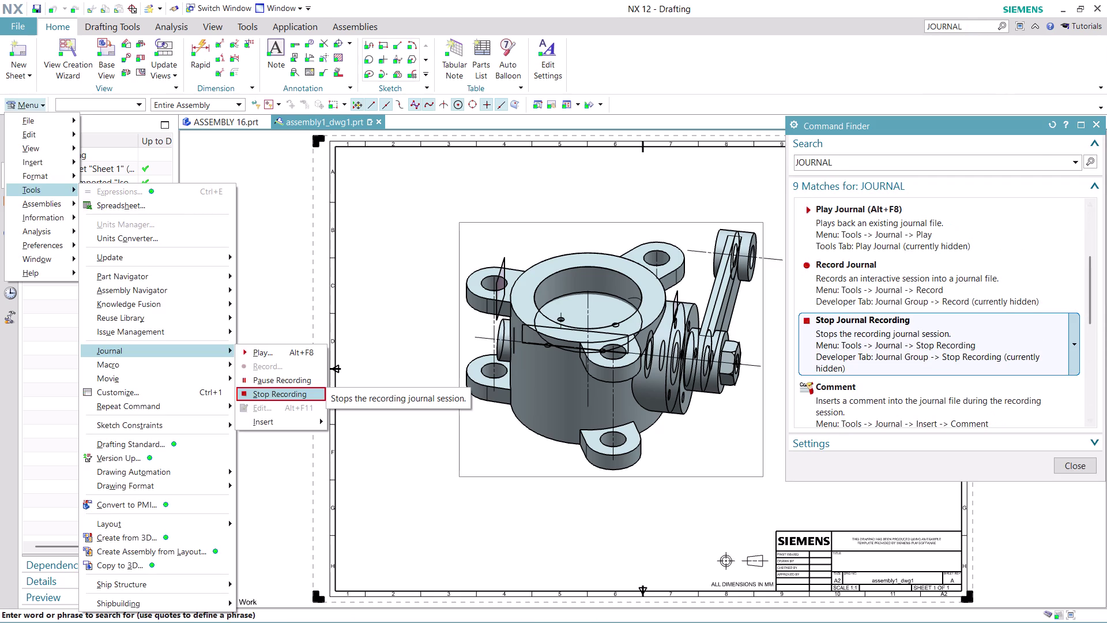
click(852, 336)
click(852, 336)
click(852, 335)
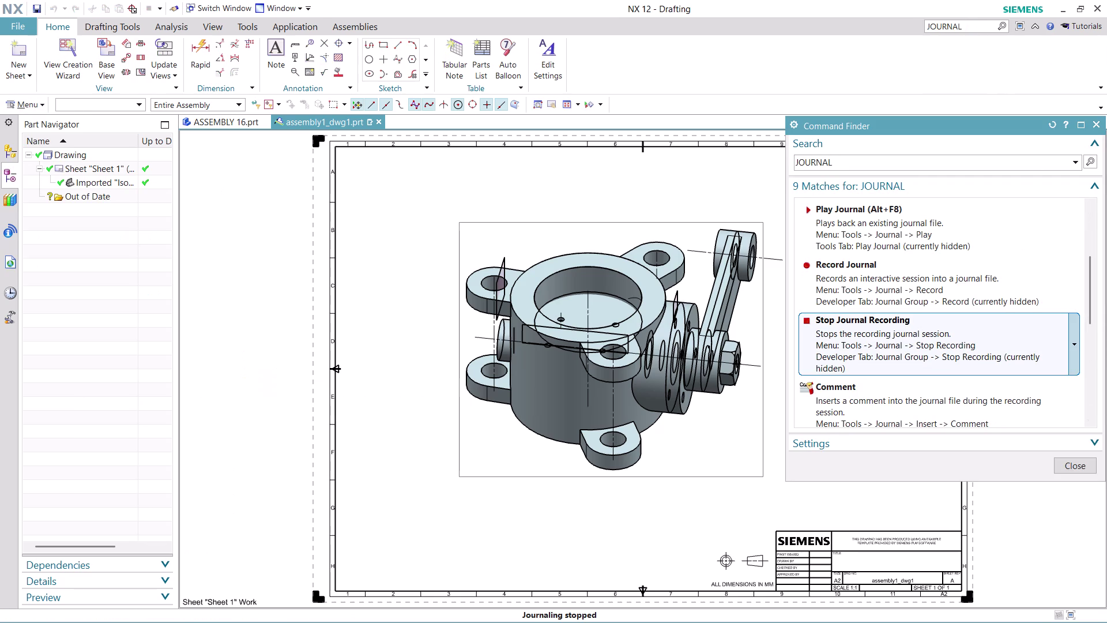